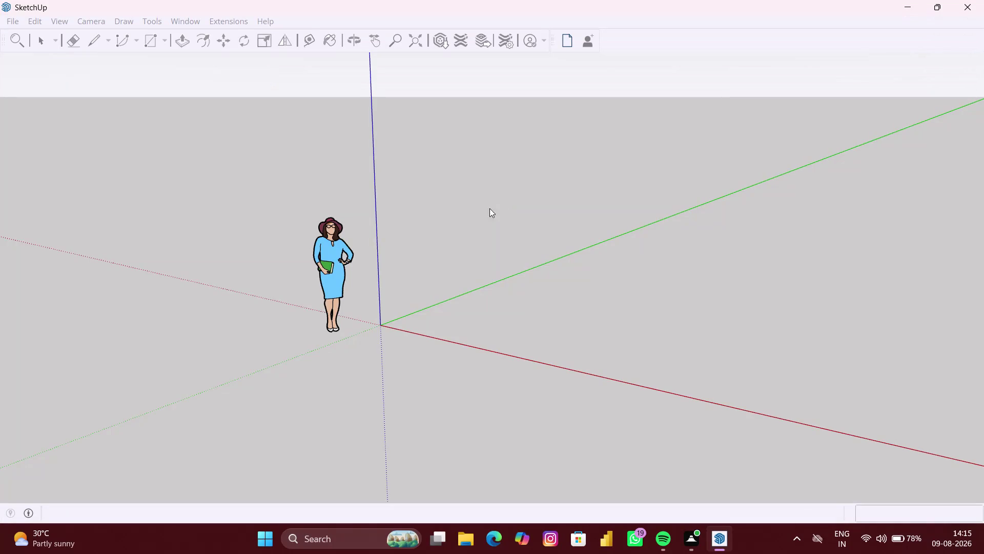
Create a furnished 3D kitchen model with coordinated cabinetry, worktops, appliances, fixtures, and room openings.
Delete the default scale figure so only the axes remain, then orbit the empty scene.
click(314, 292)
click(336, 302)
click(341, 282)
scroll(down, 3)
scroll(down, 3)
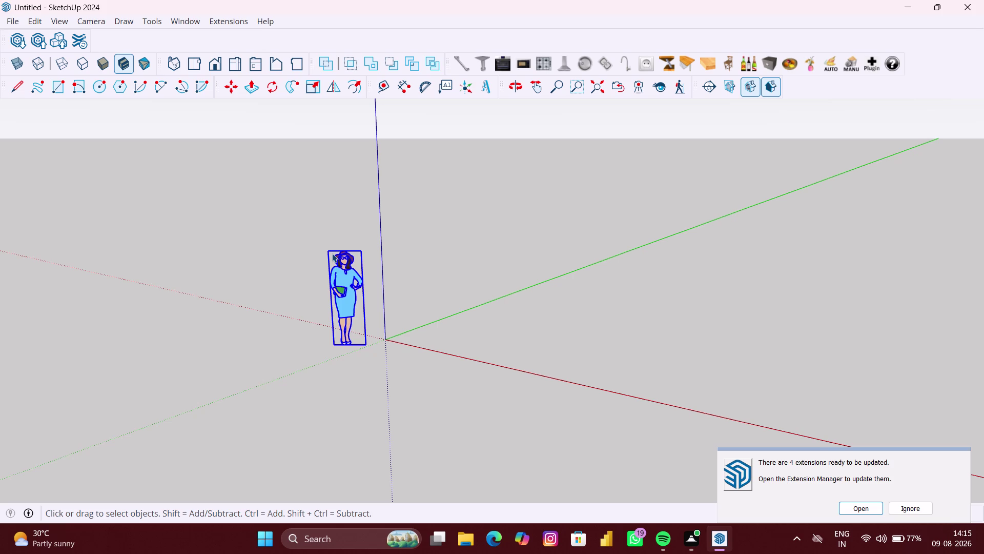
middle_drag(332, 253, 335, 253)
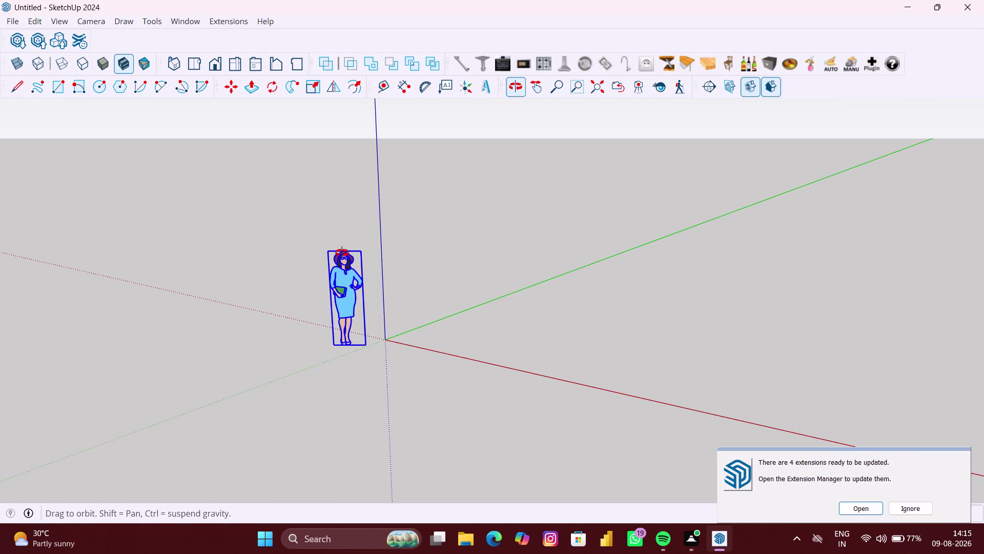
middle_drag(334, 253, 374, 251)
key(Delete)
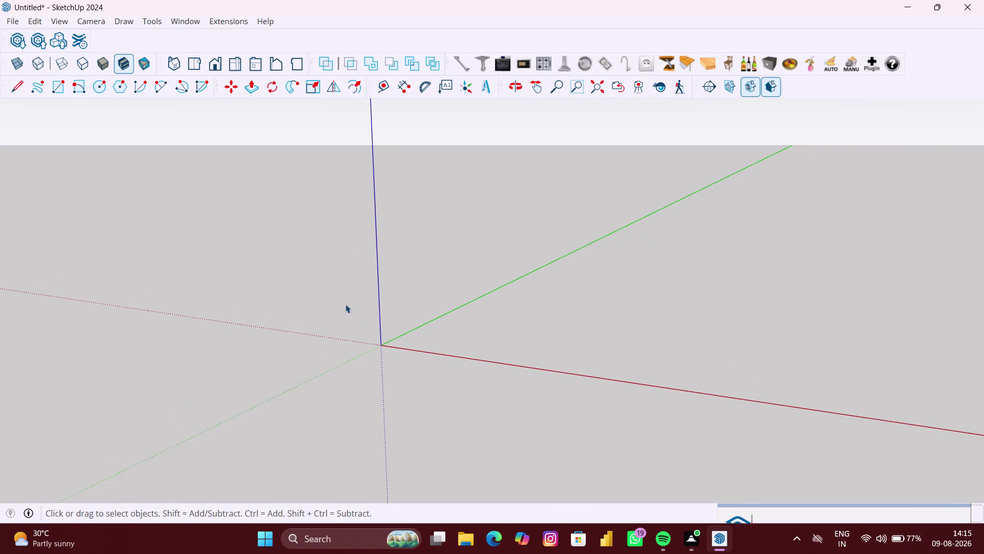
scroll(down, 3)
middle_drag(333, 310, 522, 334)
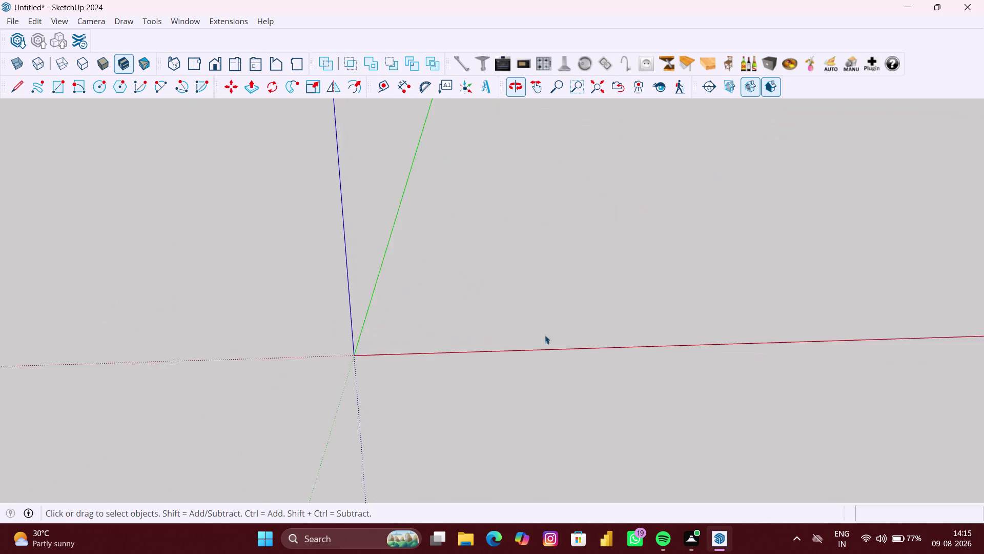
middle_drag(546, 332, 546, 313)
Import the kitchen AutoCAD drawing using the AutoCAD Files filter and dismiss Import Results.
click(14, 22)
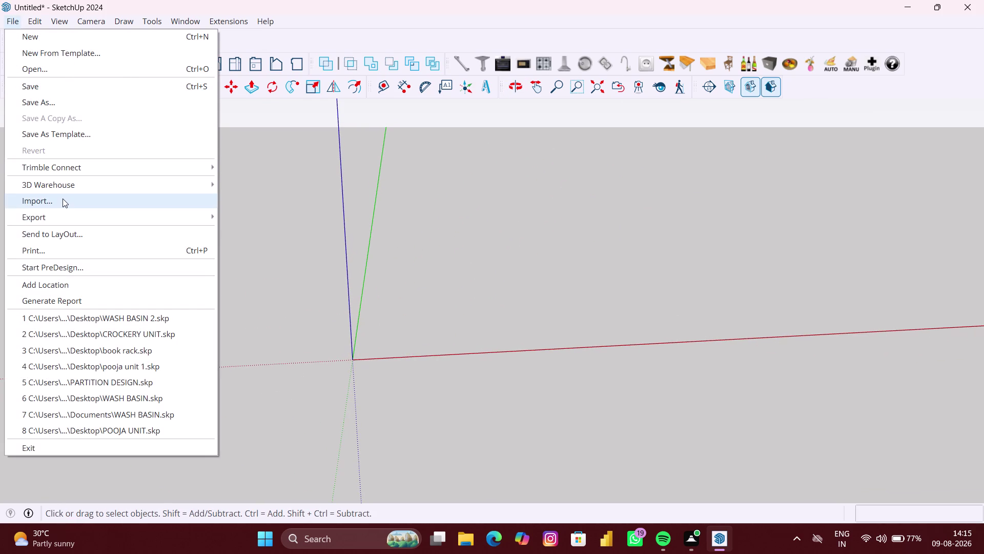
click(62, 199)
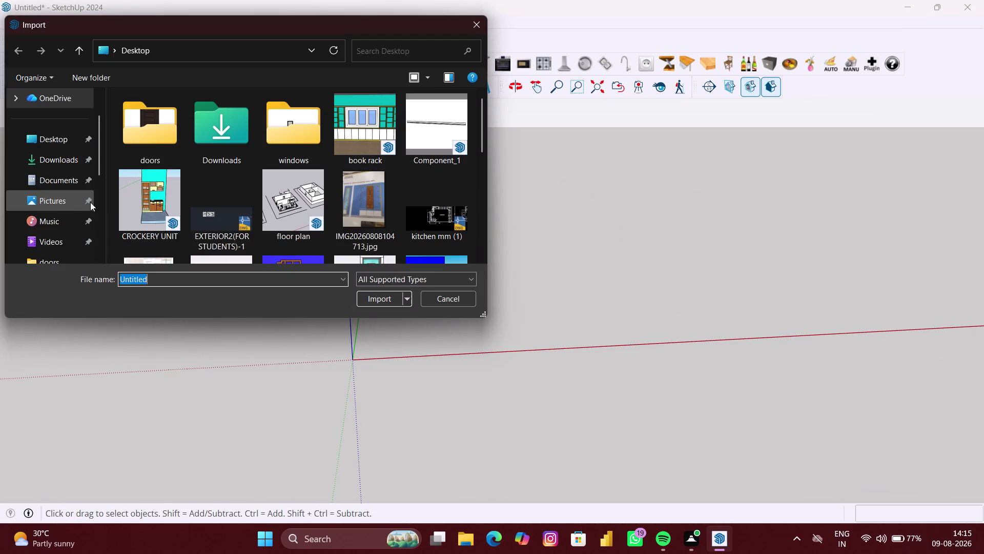
click(383, 279)
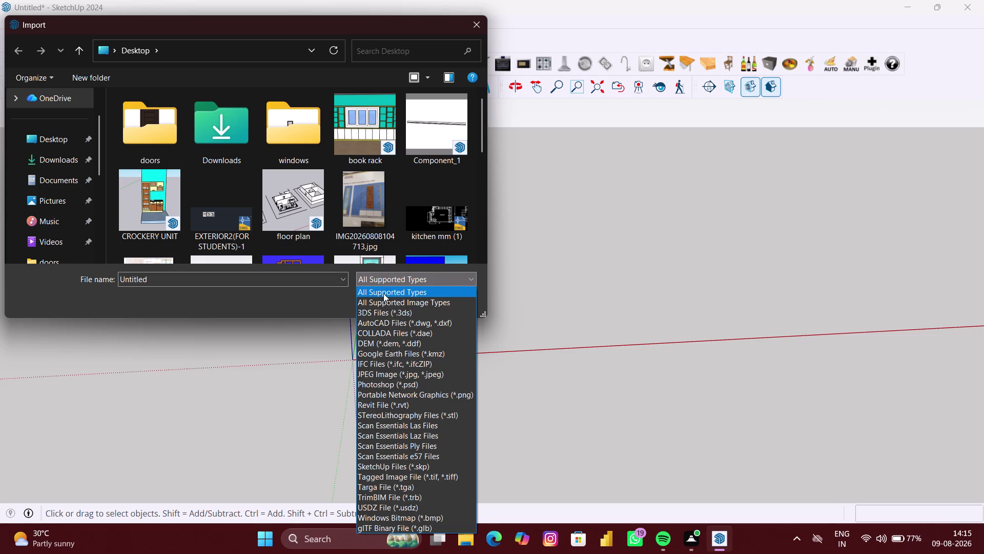
click(379, 320)
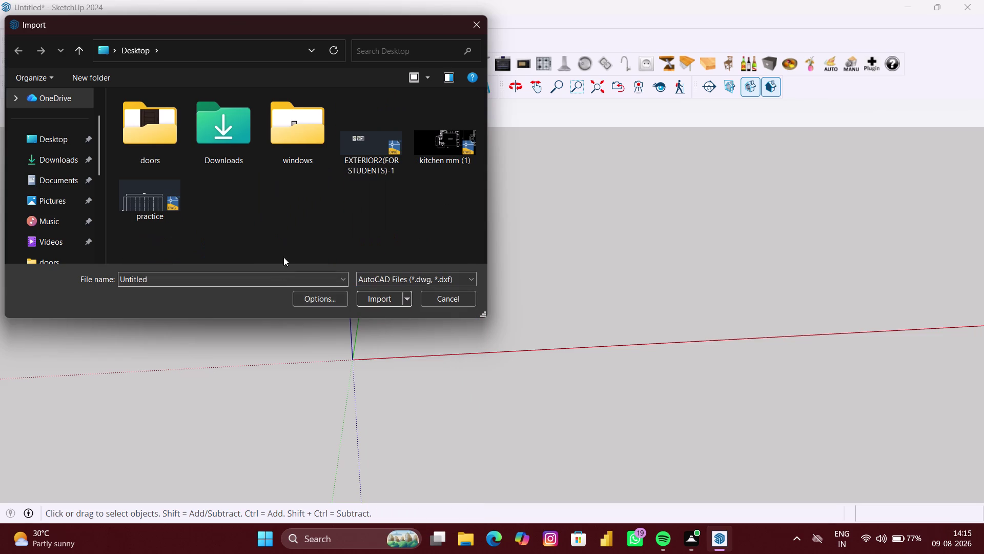
double_click(437, 150)
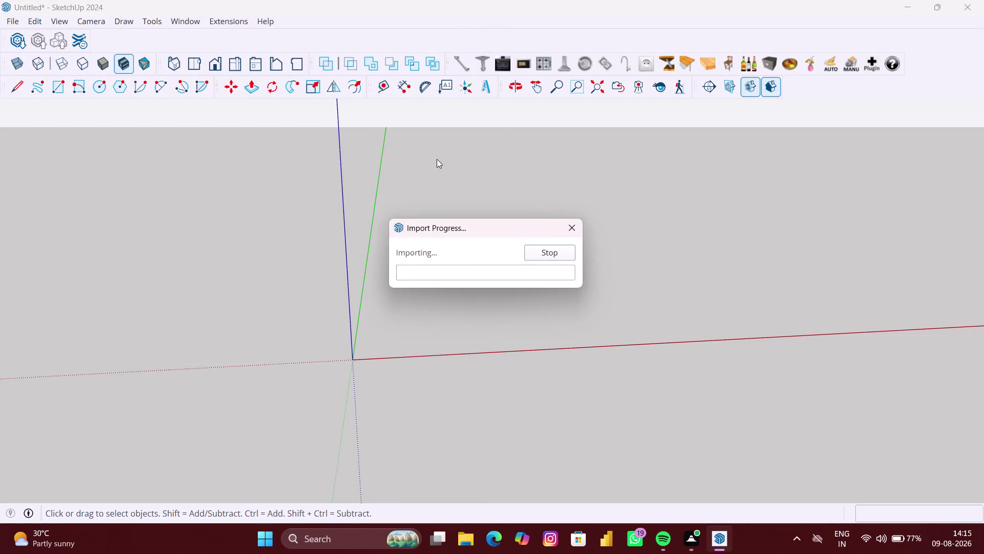
click(556, 355)
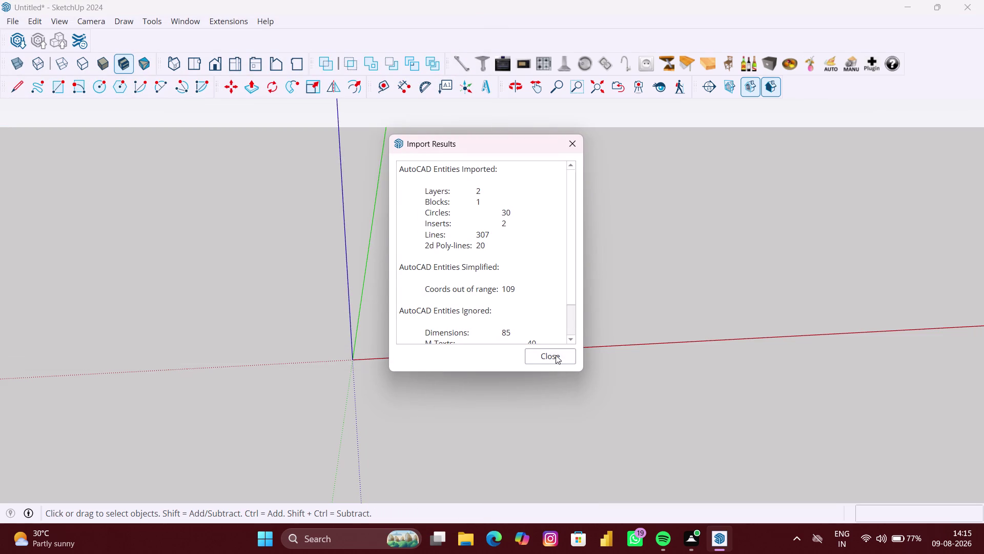
scroll(down, 3)
Zoom and pan around the imported drawing, clicking on its linework.
middle_drag(508, 332, 477, 428)
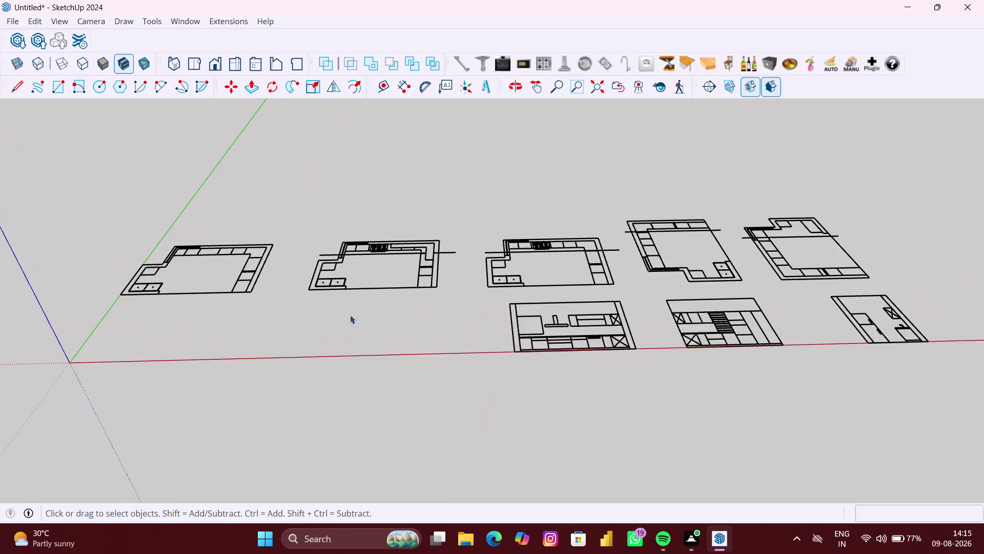
scroll(up, 3)
scroll(up, 3)
middle_drag(285, 287, 278, 362)
scroll(up, 3)
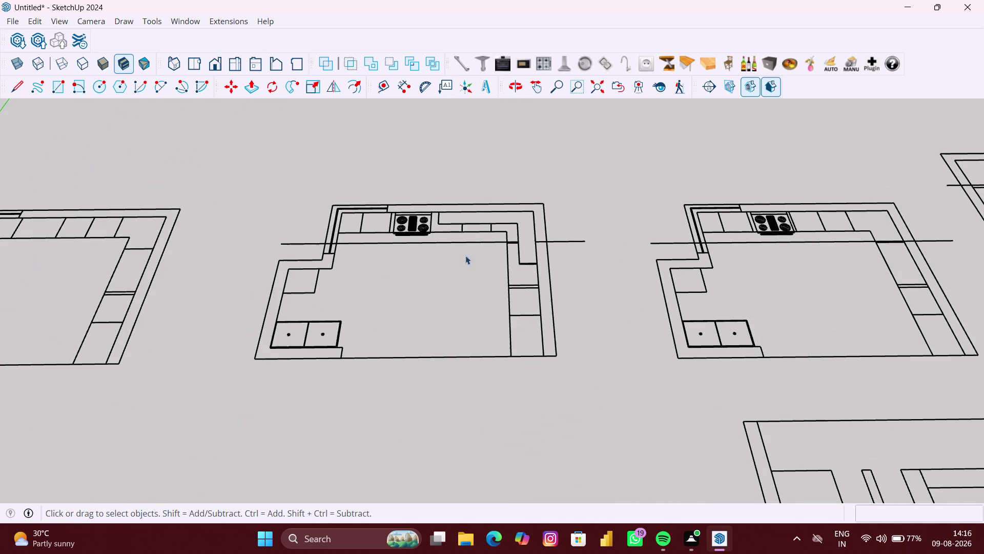
click(515, 233)
click(540, 253)
scroll(up, 3)
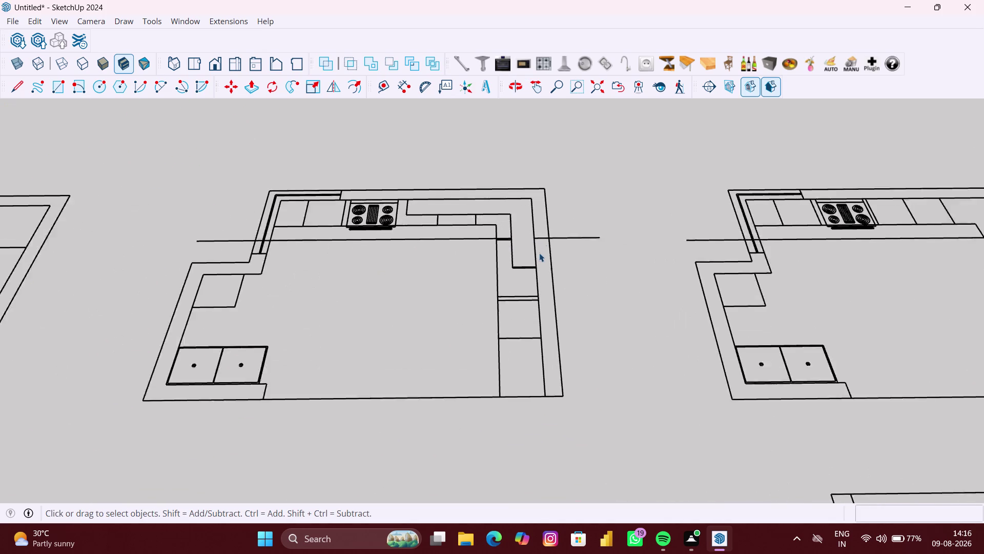
click(548, 240)
click(547, 233)
click(547, 233)
scroll(down, 3)
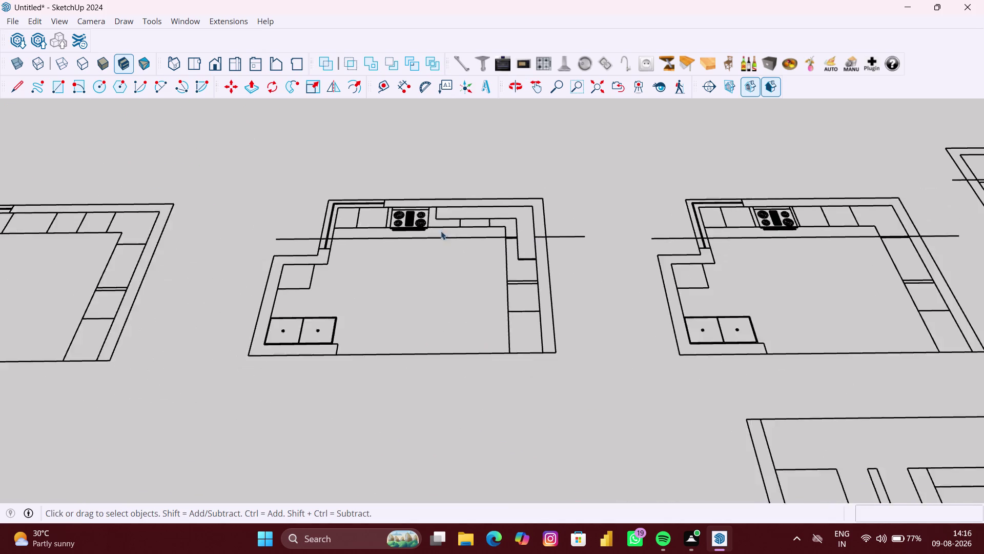
scroll(down, 3)
double_click(261, 267)
double_click(256, 267)
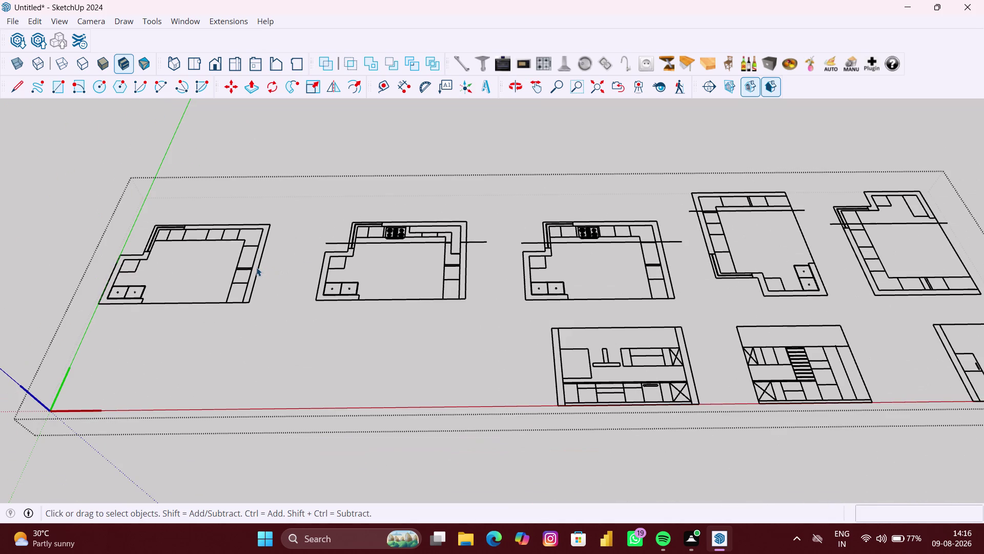
scroll(up, 3)
click(256, 267)
scroll(down, 3)
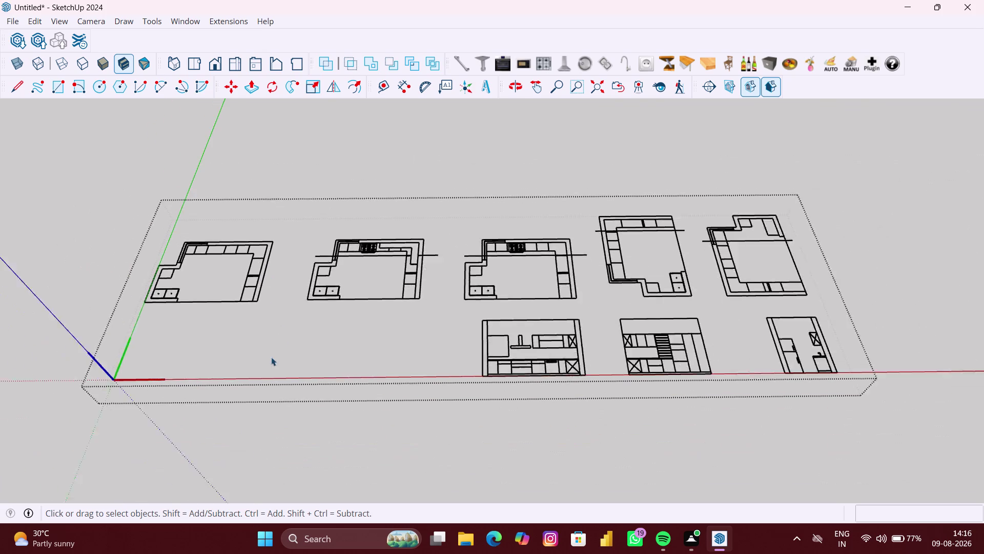
Select the whole imported drawing, explode it into loose lines, and clear the selection.
click(216, 409)
click(264, 292)
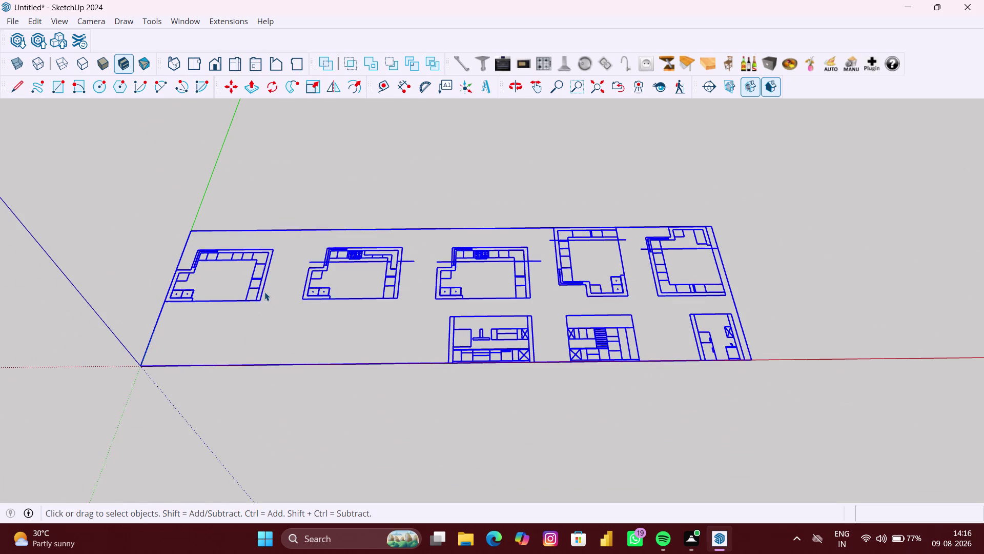
right_click(262, 292)
click(323, 105)
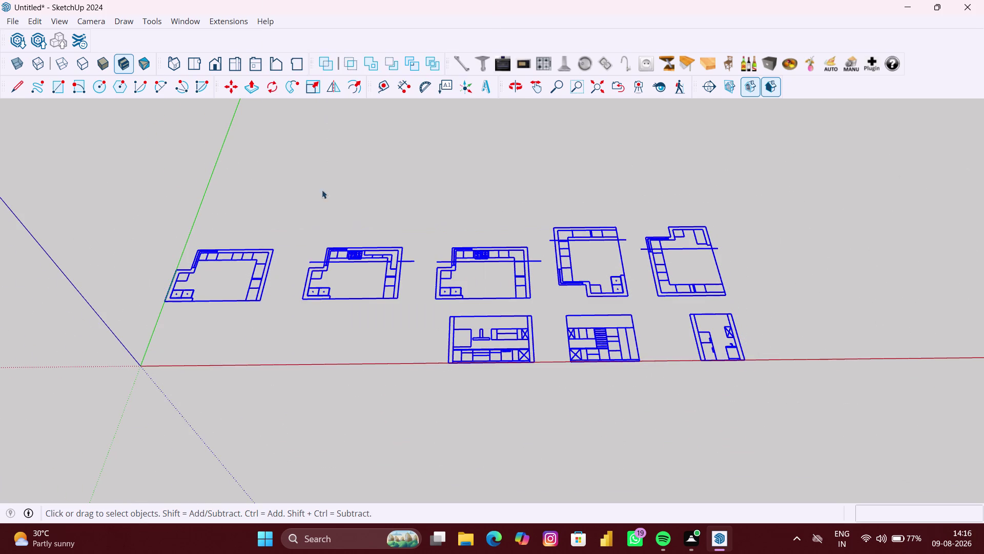
scroll(up, 3)
click(298, 323)
Orbit and zoom to inspect the exploded kitchen plans and elevations.
scroll(up, 3)
middle_drag(422, 324, 418, 363)
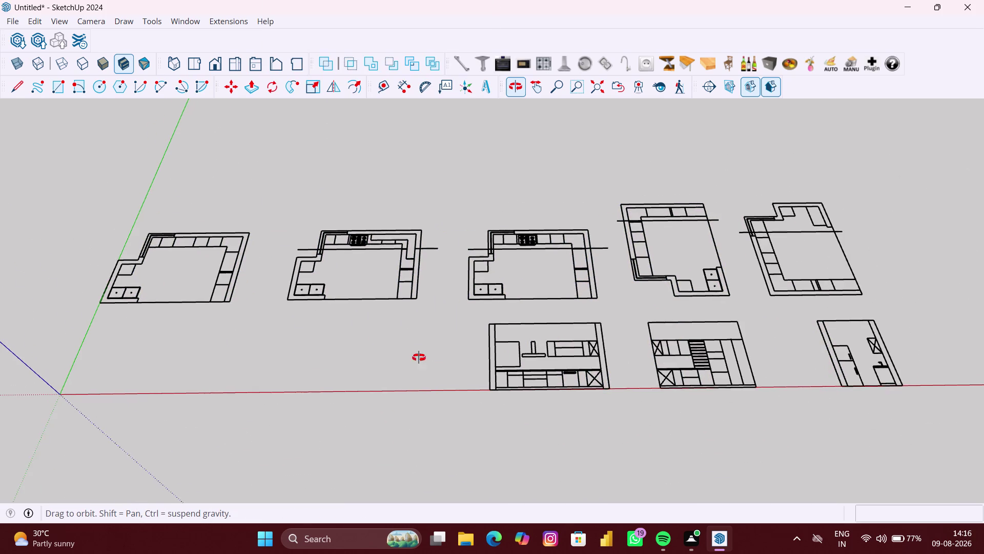
middle_drag(419, 363, 416, 392)
scroll(down, 3)
scroll(down, 3)
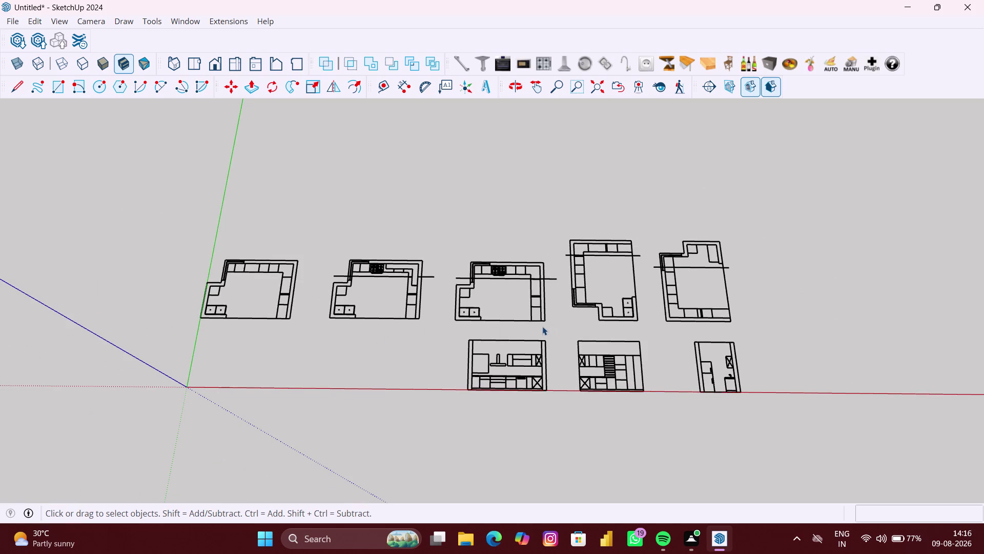
scroll(up, 3)
middle_drag(538, 326, 526, 361)
scroll(up, 3)
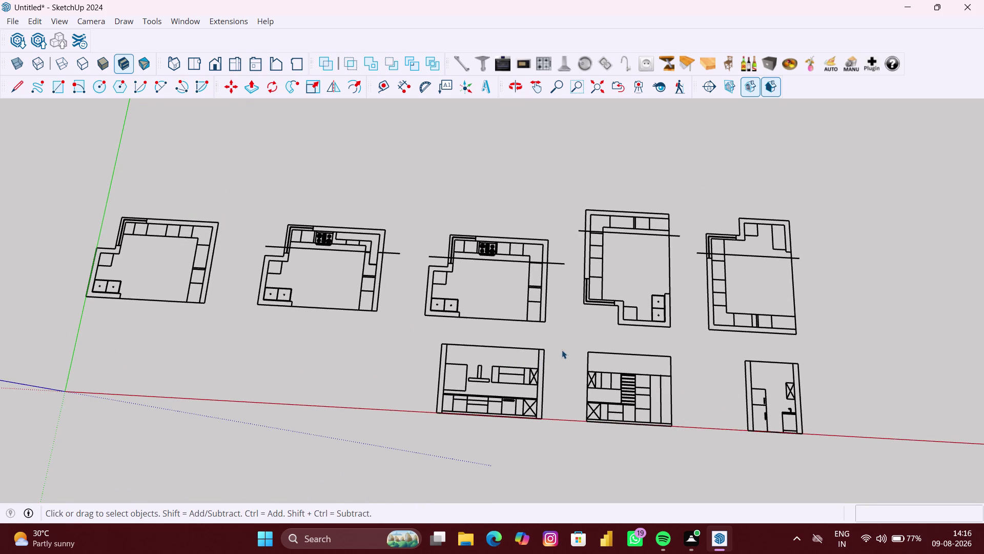
scroll(up, 3)
scroll(down, 3)
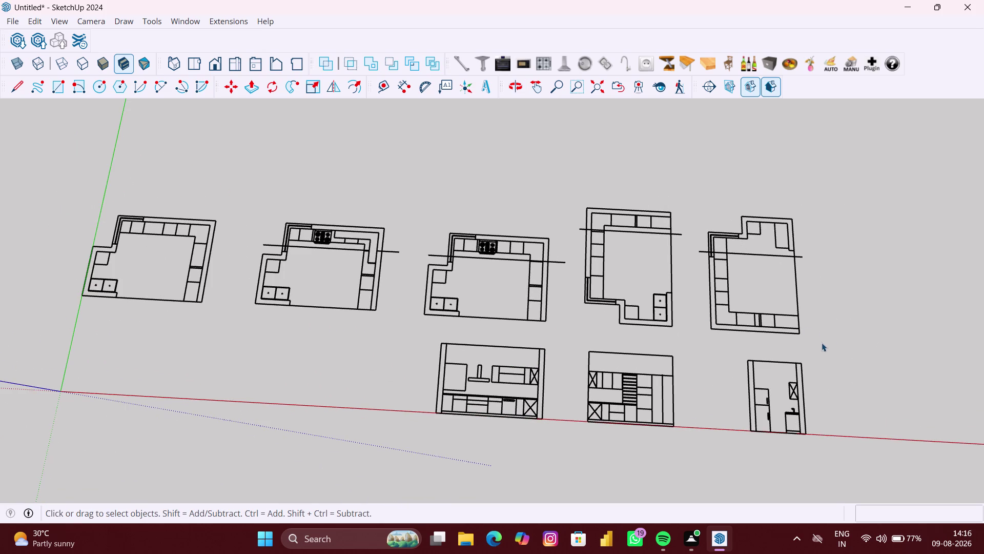
Window-select and delete the two right-hand kitchen plans.
drag(811, 347, 546, 289)
drag(546, 289, 575, 170)
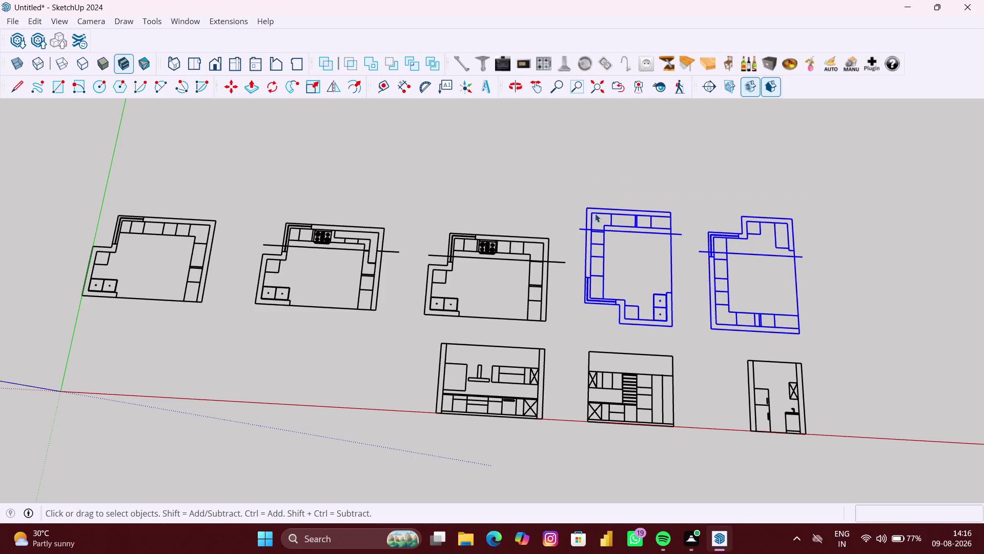
key(Delete)
scroll(up, 3)
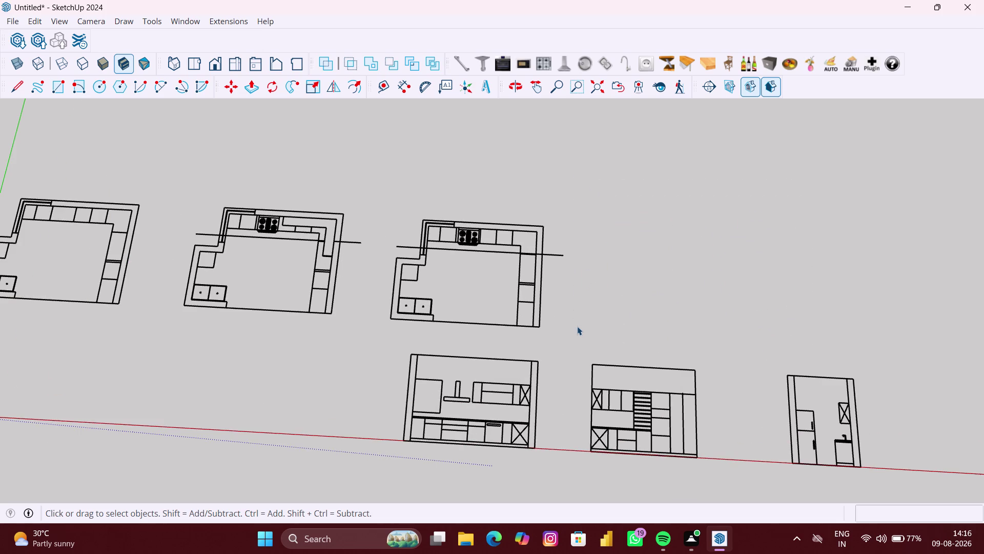
Window-select and delete the two middle kitchen plans.
drag(577, 332, 372, 286)
drag(371, 286, 186, 179)
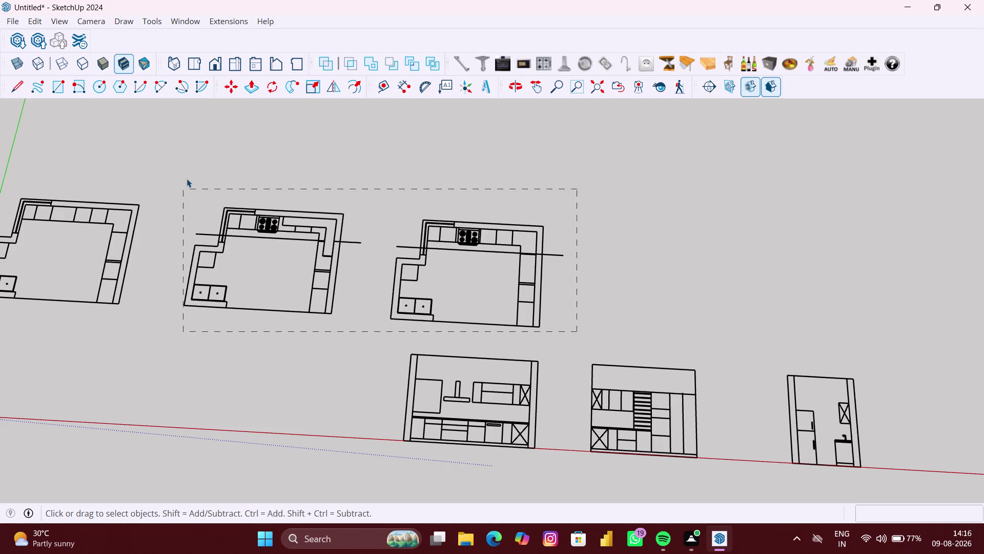
drag(186, 179, 186, 178)
key(Delete)
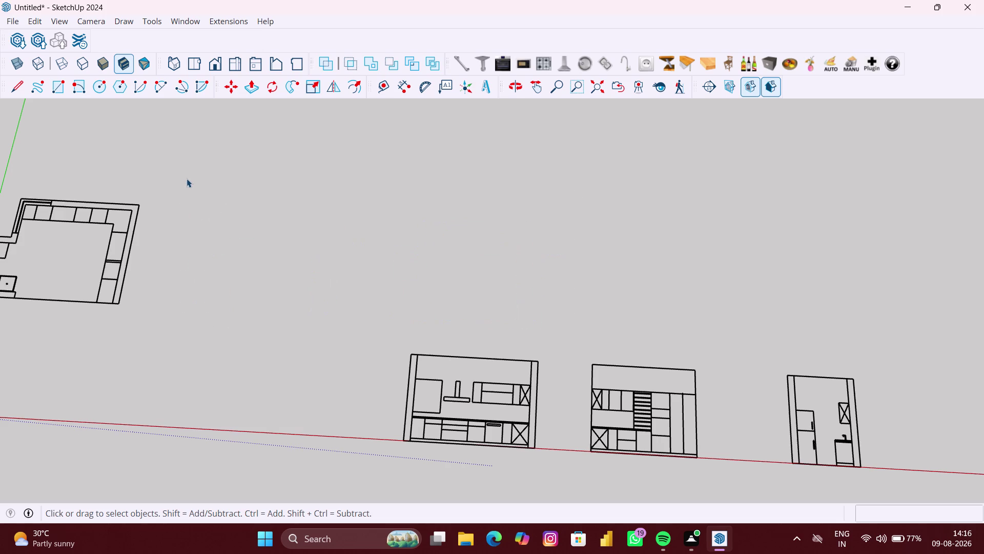
Zoom and orbit to frame the remaining first kitchen plan.
scroll(down, 3)
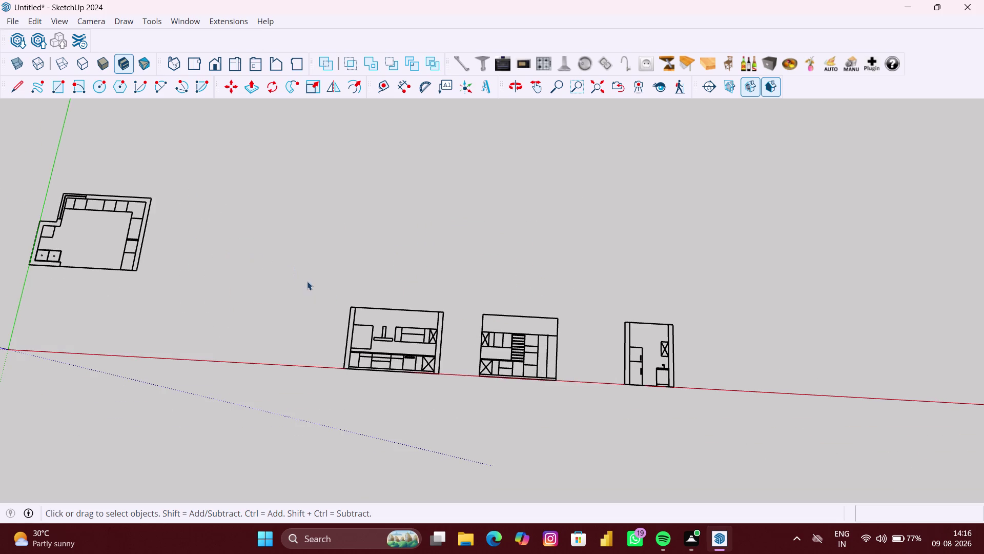
middle_drag(357, 320, 667, 346)
scroll(up, 3)
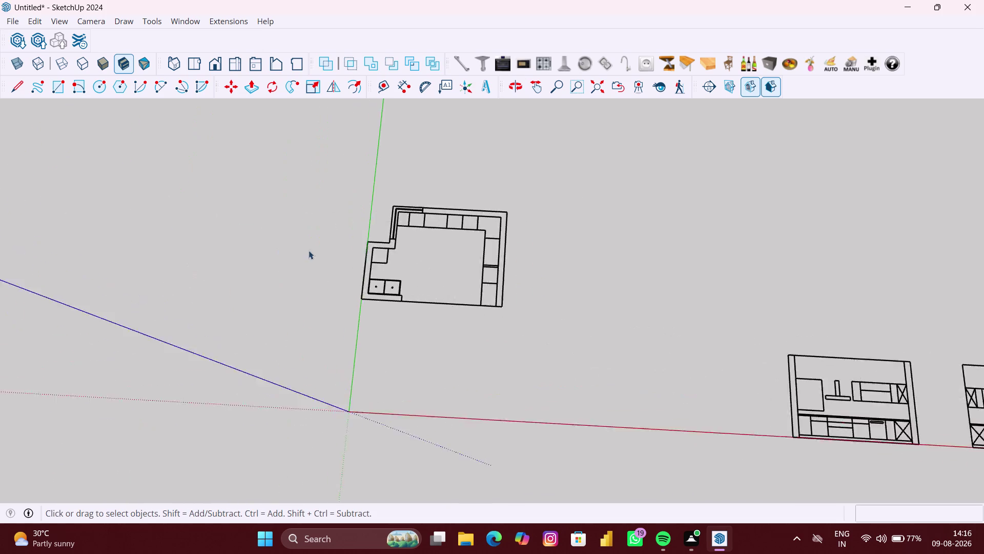
scroll(up, 3)
scroll(up, 3)
middle_drag(479, 288, 454, 306)
scroll(up, 3)
middle_drag(619, 351, 707, 312)
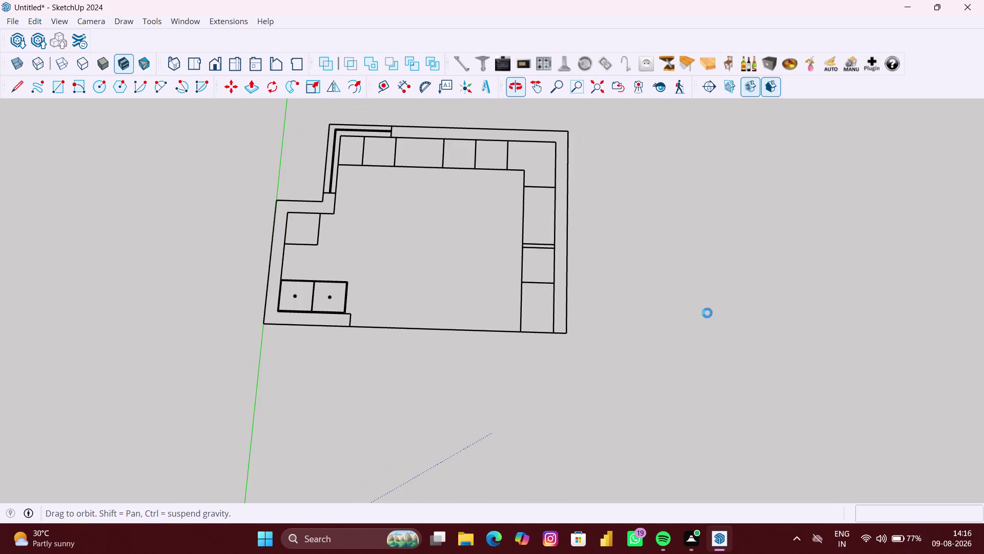
Switch back to Select, briefly trying Rectangle, and pick the kitchen layout lines.
scroll(up, 3)
key(space)
click(635, 358)
scroll(down, 3)
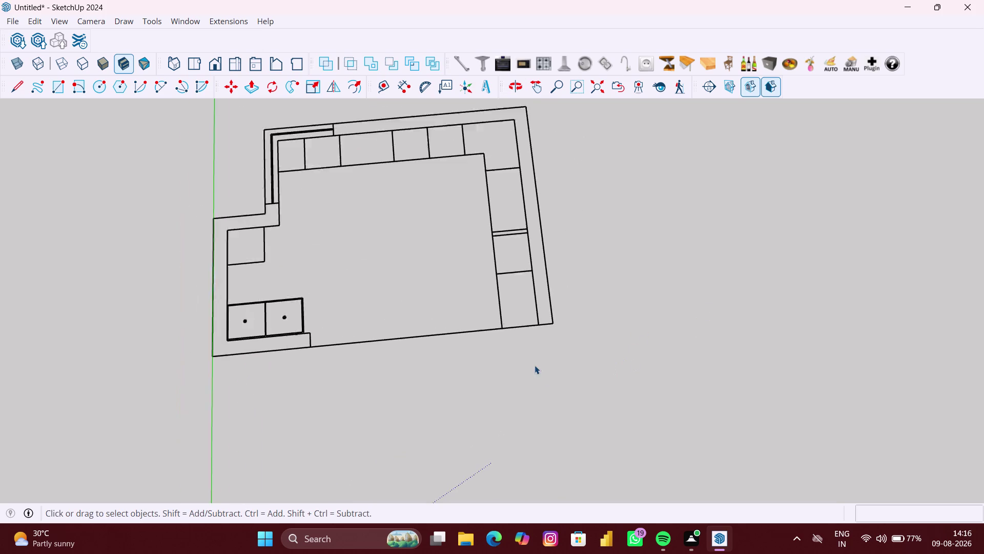
key(r)
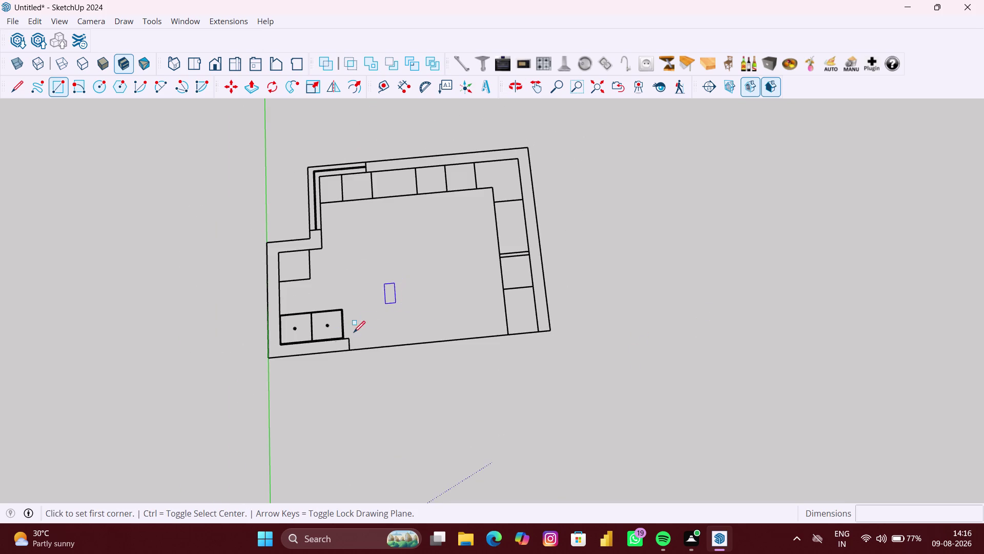
middle_drag(483, 341, 462, 289)
scroll(up, 3)
scroll(up, 3)
middle_click(297, 342)
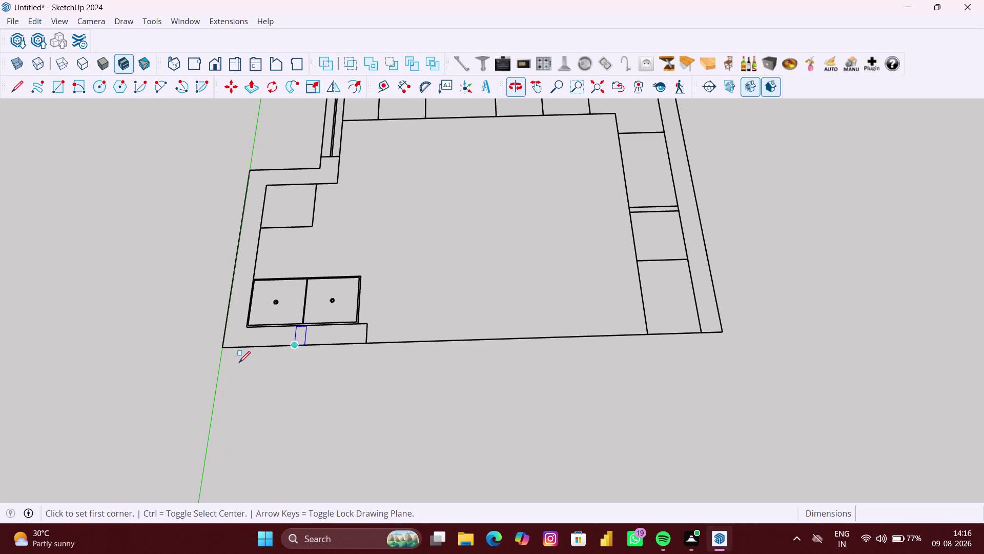
key(space)
Turn the selected layout lines into a group with Make Group.
right_click(222, 359)
click(138, 412)
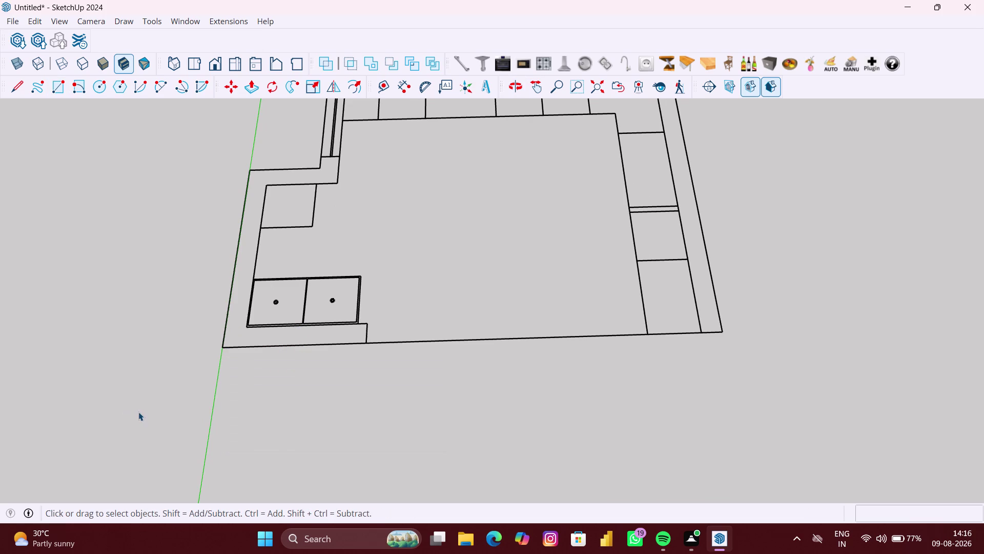
right_click(152, 401)
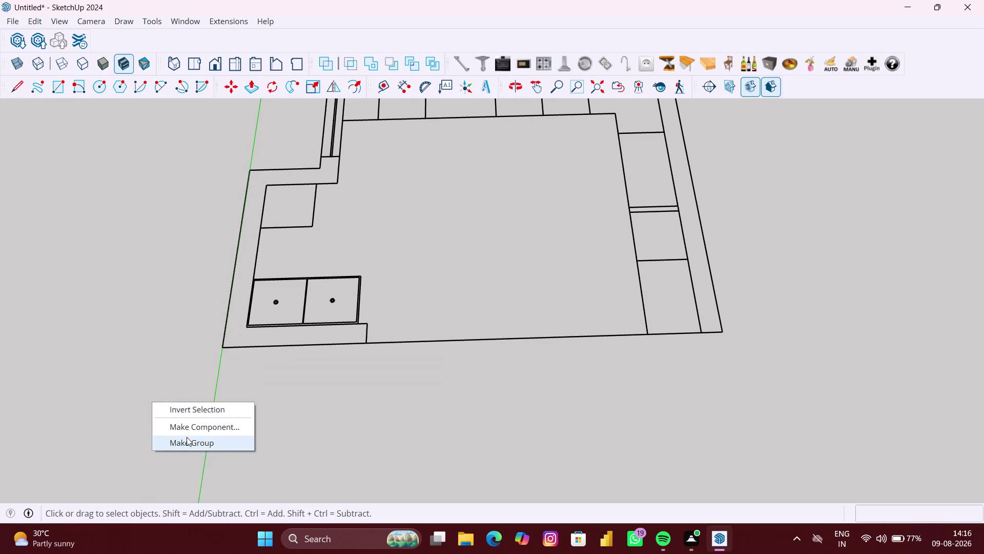
click(187, 436)
middle_drag(569, 332, 556, 338)
scroll(down, 3)
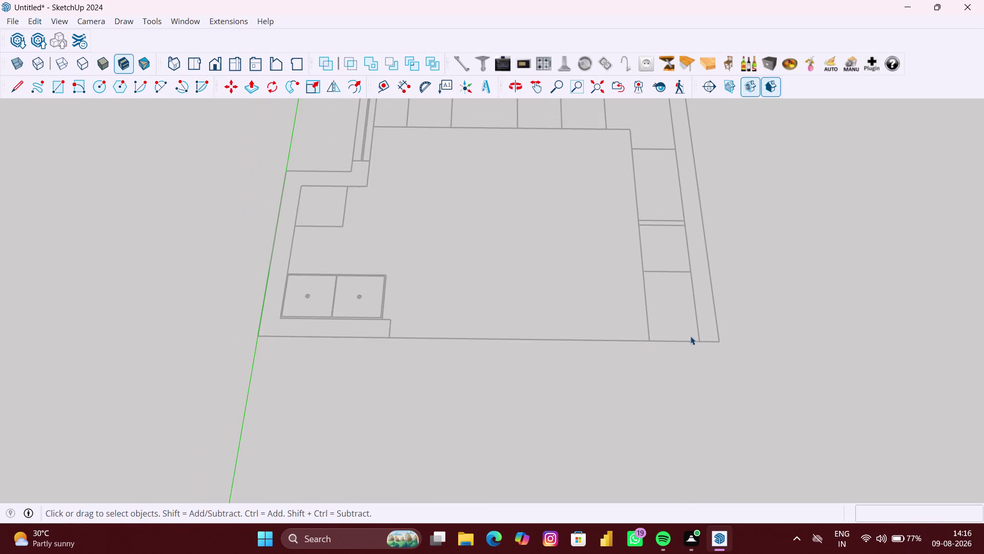
scroll(down, 3)
Draw thin rectangle strips along the right wall and the top wall.
key(r)
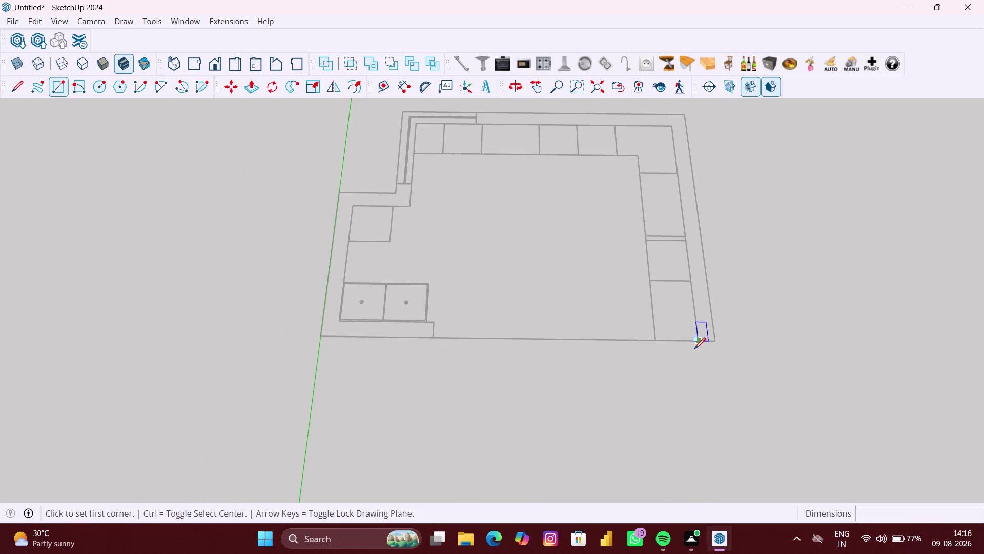
click(696, 343)
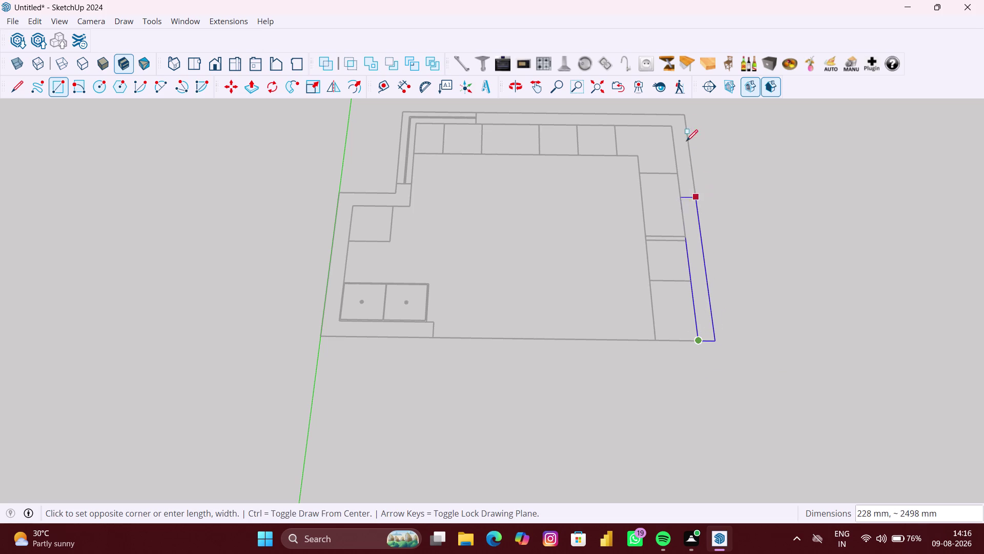
click(681, 117)
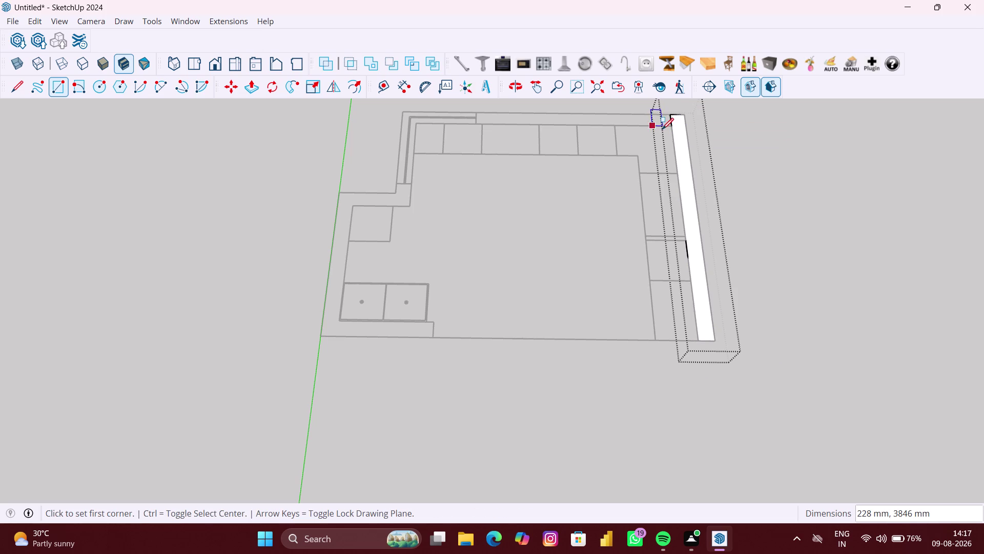
middle_drag(695, 146, 692, 369)
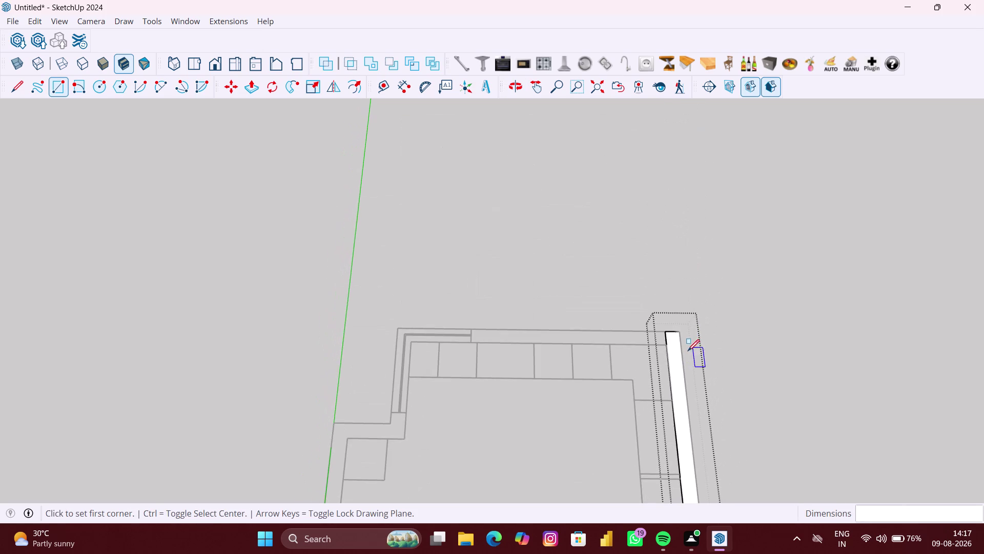
scroll(up, 3)
click(661, 344)
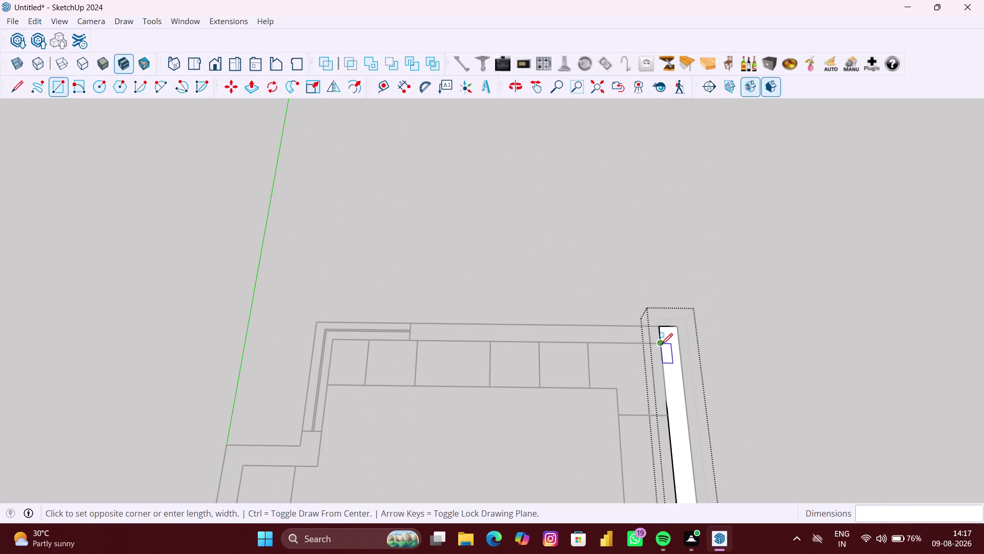
click(412, 324)
scroll(down, 3)
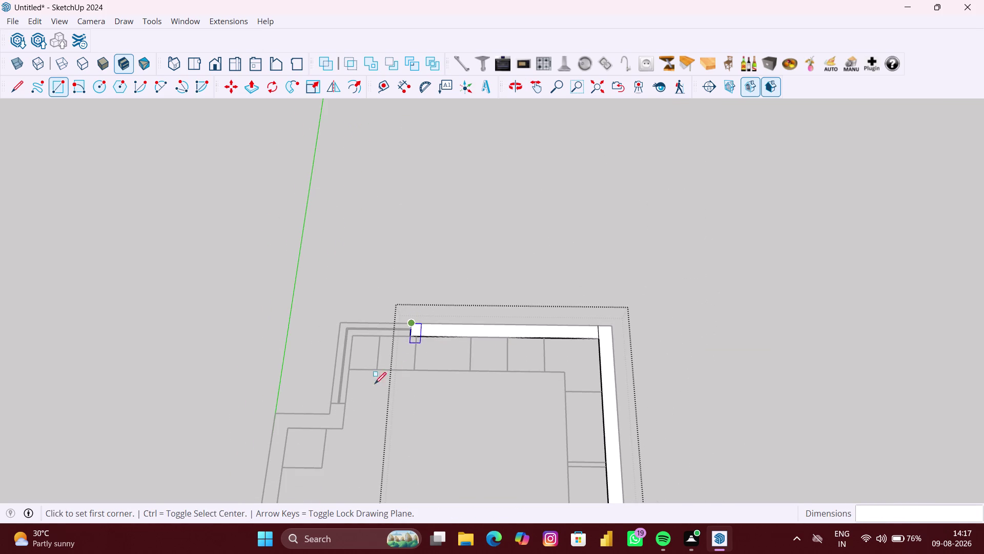
Draw the short vertical and horizontal strips at the stepped wall section.
click(331, 401)
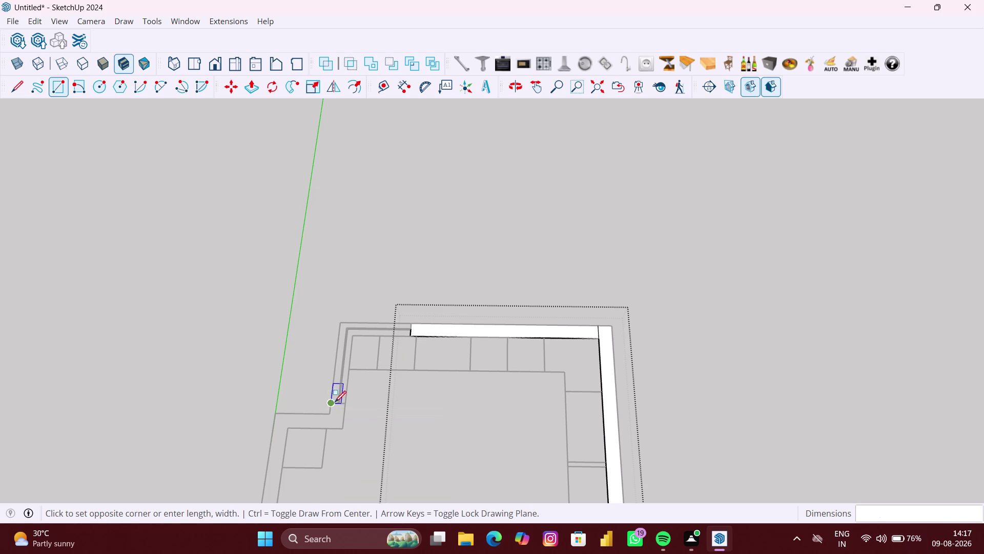
click(344, 428)
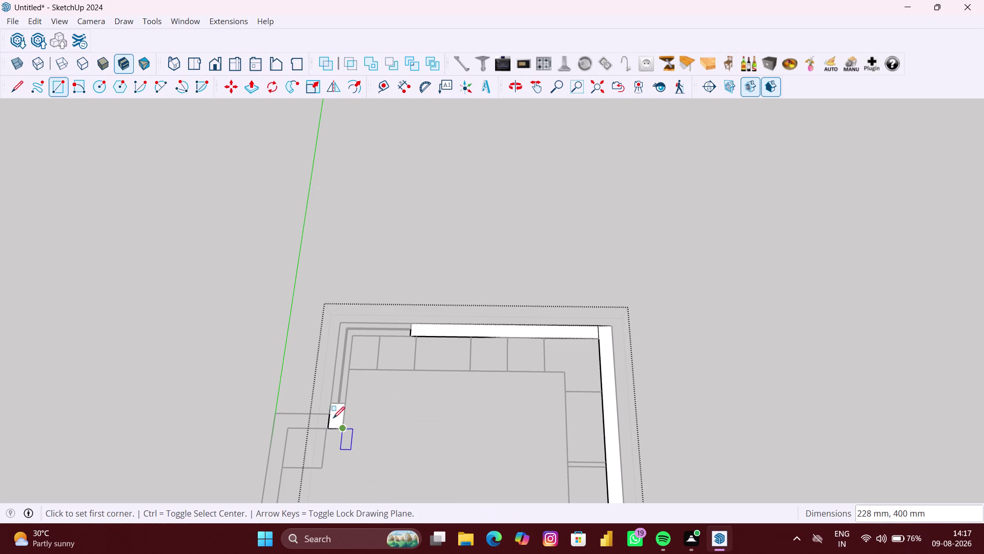
click(328, 413)
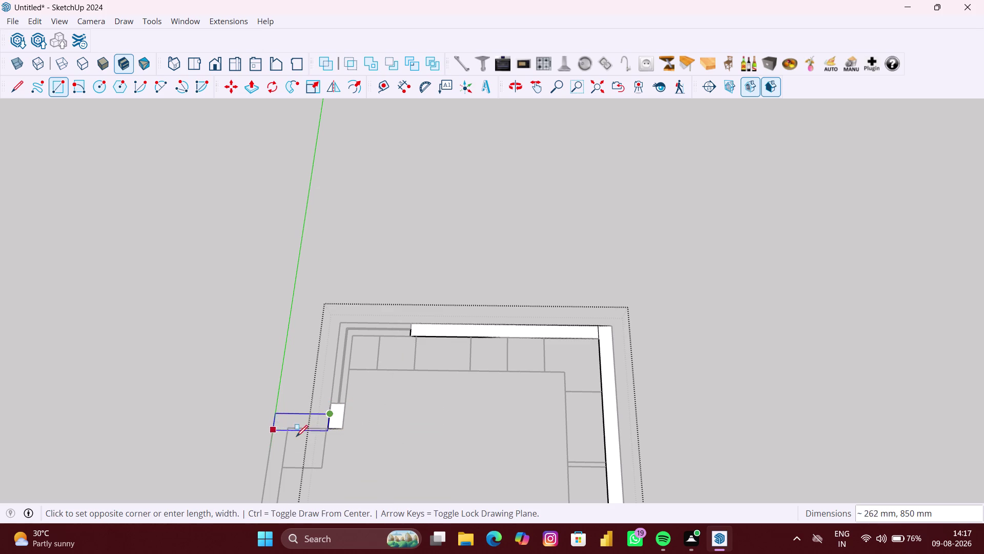
click(291, 430)
scroll(down, 3)
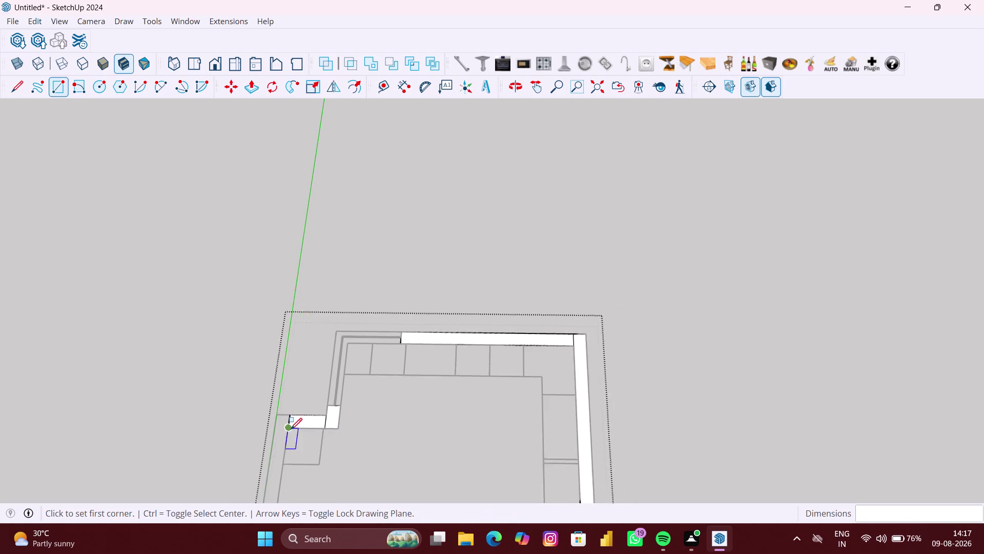
scroll(down, 3)
middle_drag(290, 429, 383, 278)
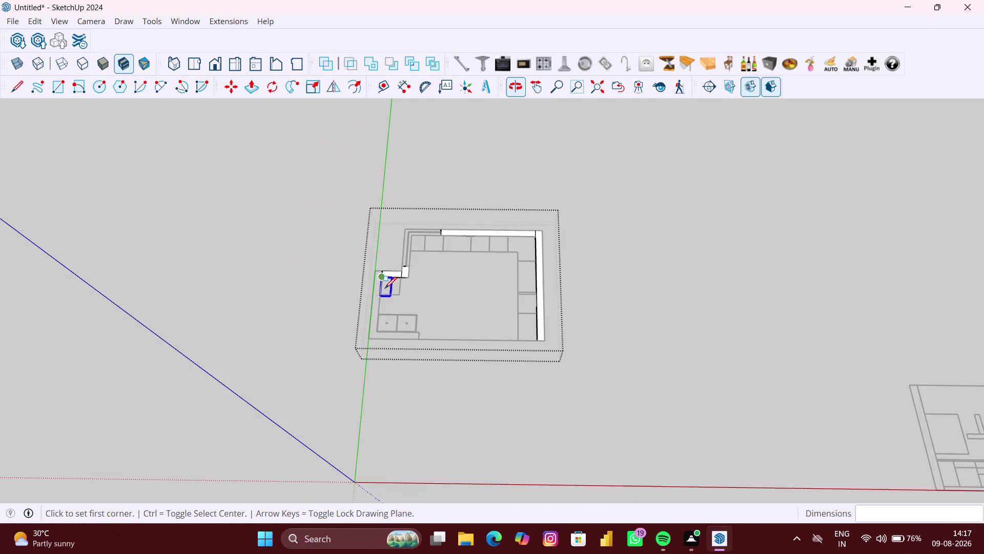
scroll(up, 3)
scroll(up, 3)
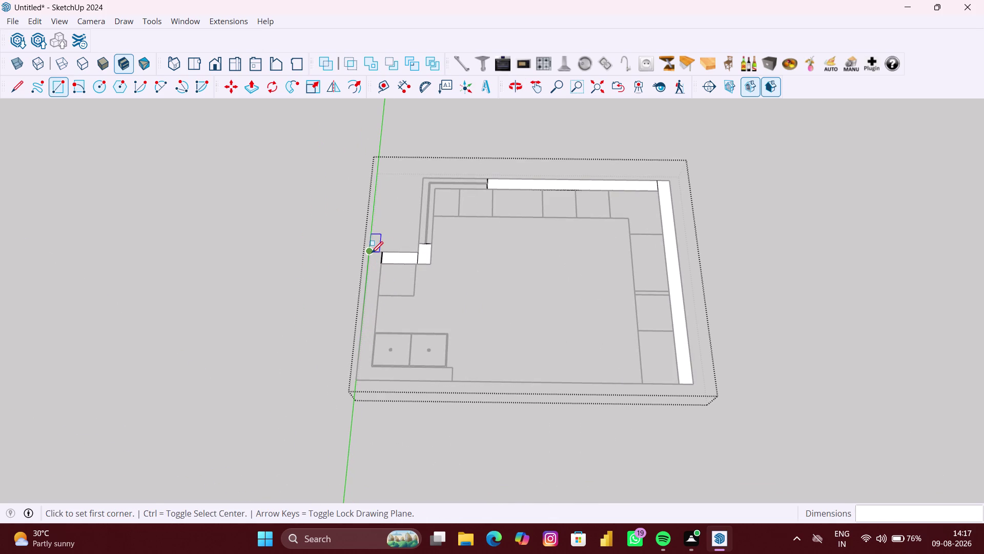
Draw the left-wall and bottom-wall strips, then return to Select.
click(372, 253)
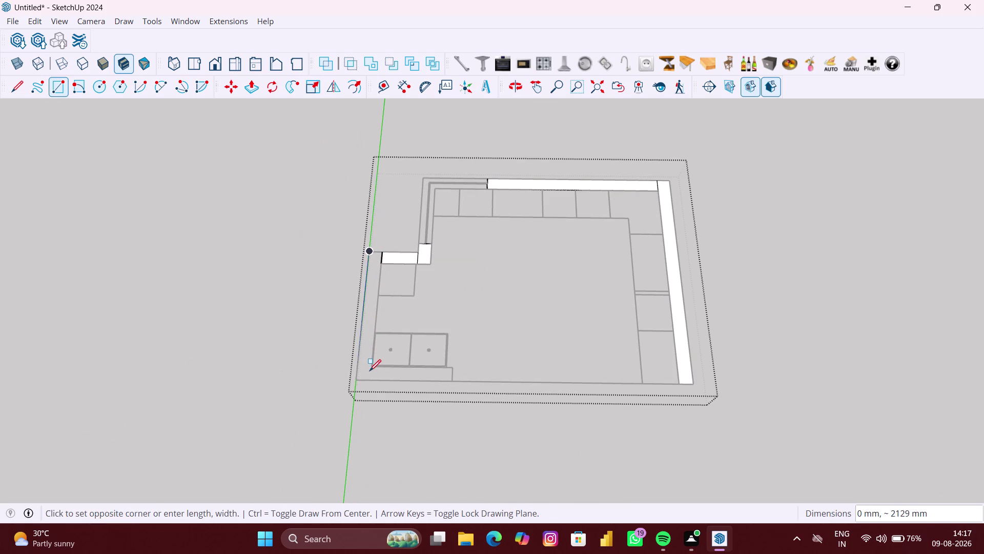
scroll(up, 3)
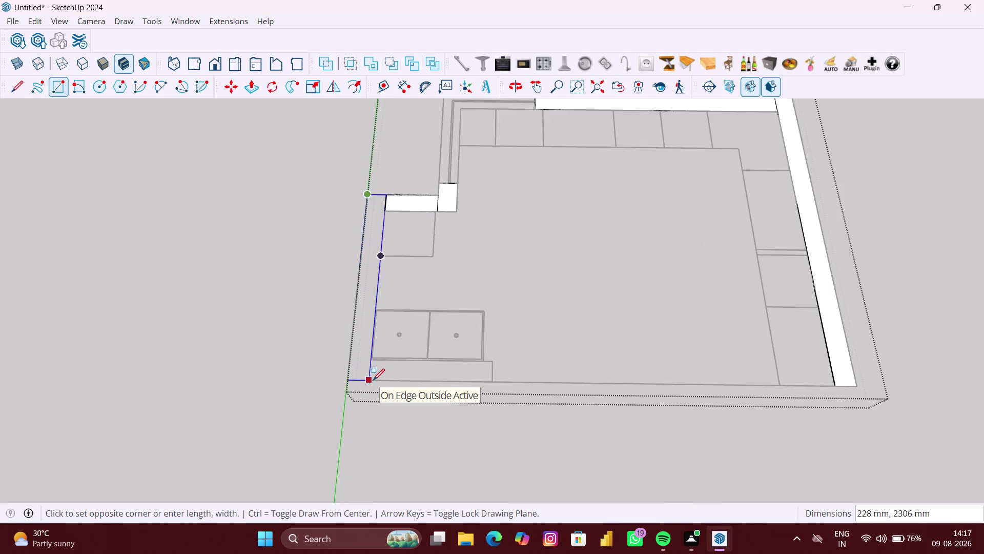
scroll(up, 3)
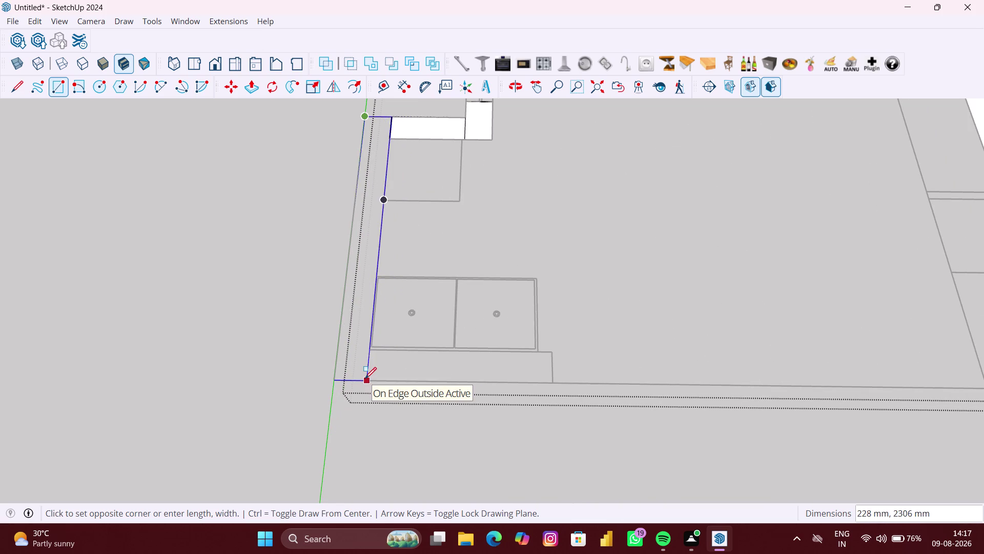
click(365, 378)
scroll(down, 3)
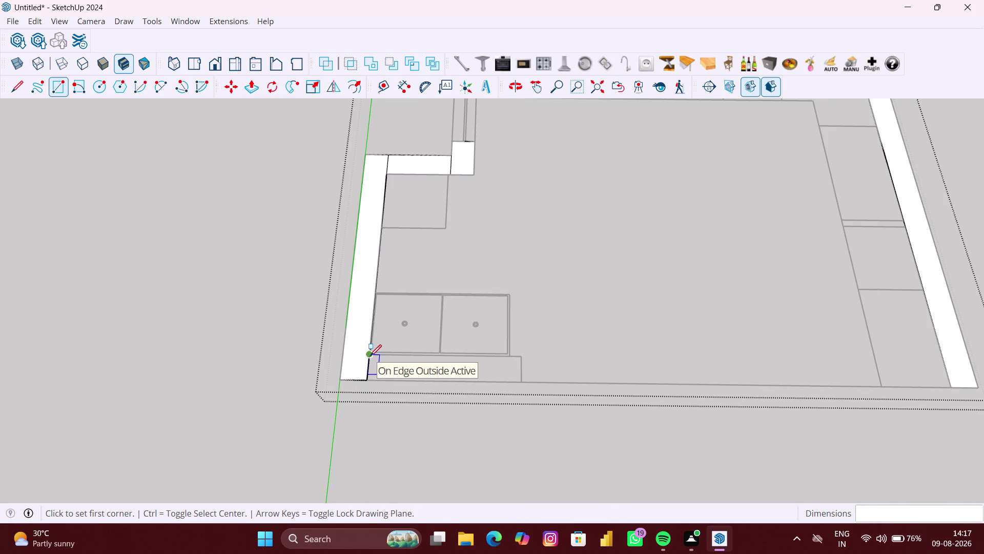
click(370, 356)
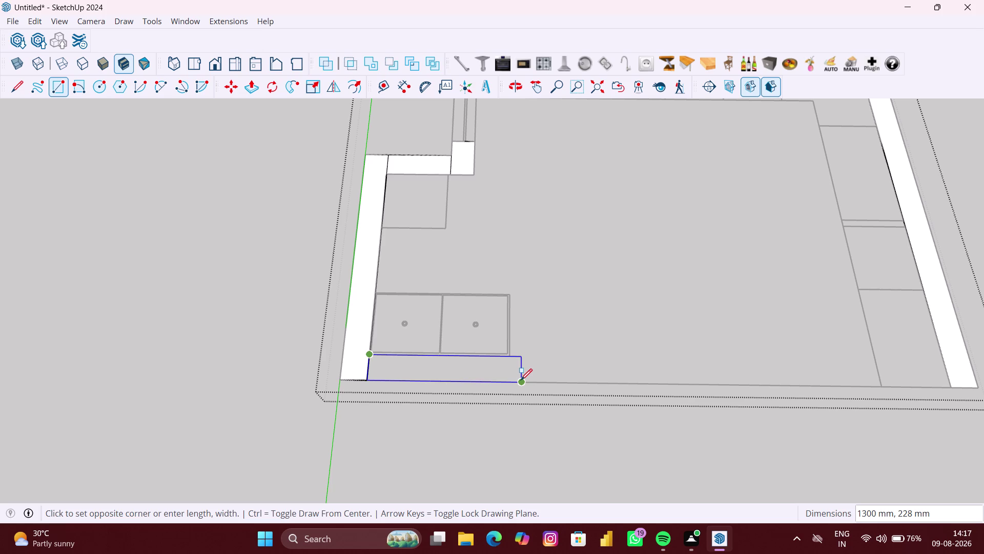
click(522, 380)
scroll(down, 3)
key(space)
scroll(down, 3)
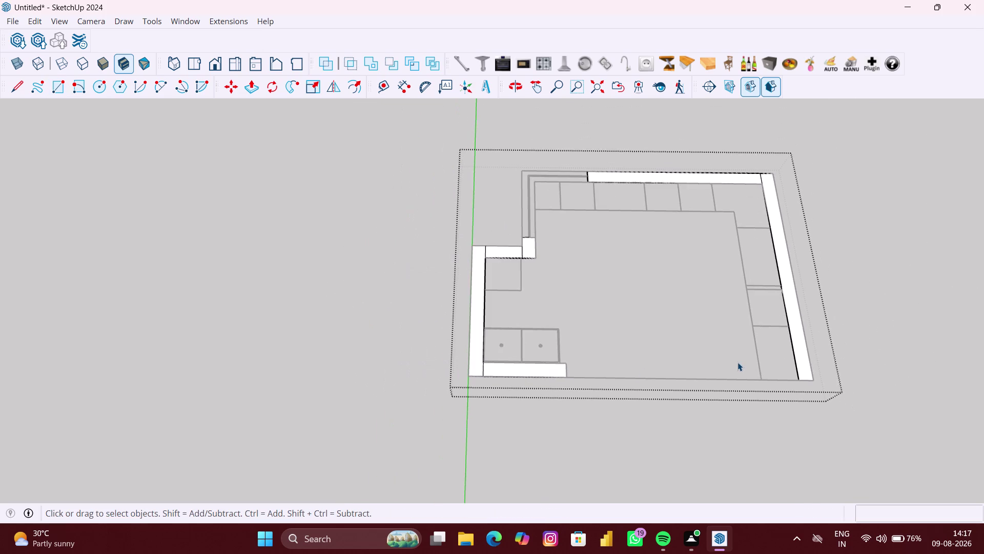
Enter the group and erase the seam where the left and bottom strips meet.
click(949, 338)
middle_drag(750, 331, 616, 334)
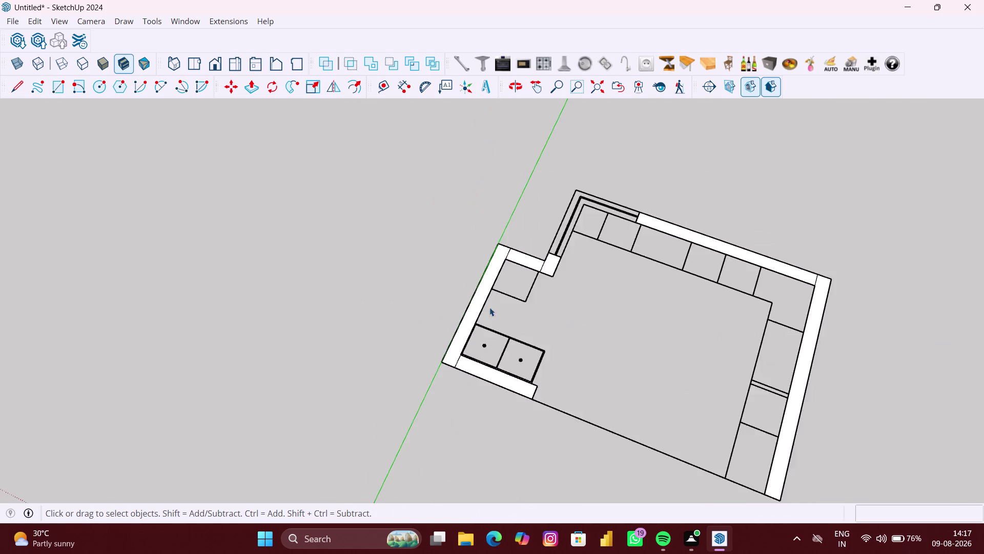
scroll(up, 3)
double_click(494, 296)
scroll(up, 3)
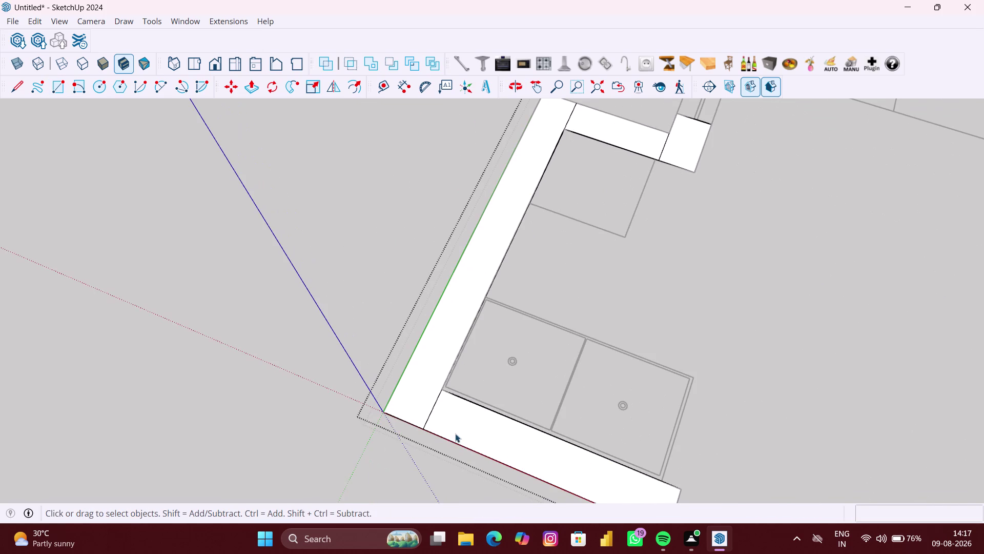
click(431, 421)
click(429, 415)
key(Delete)
scroll(down, 3)
scroll(up, 3)
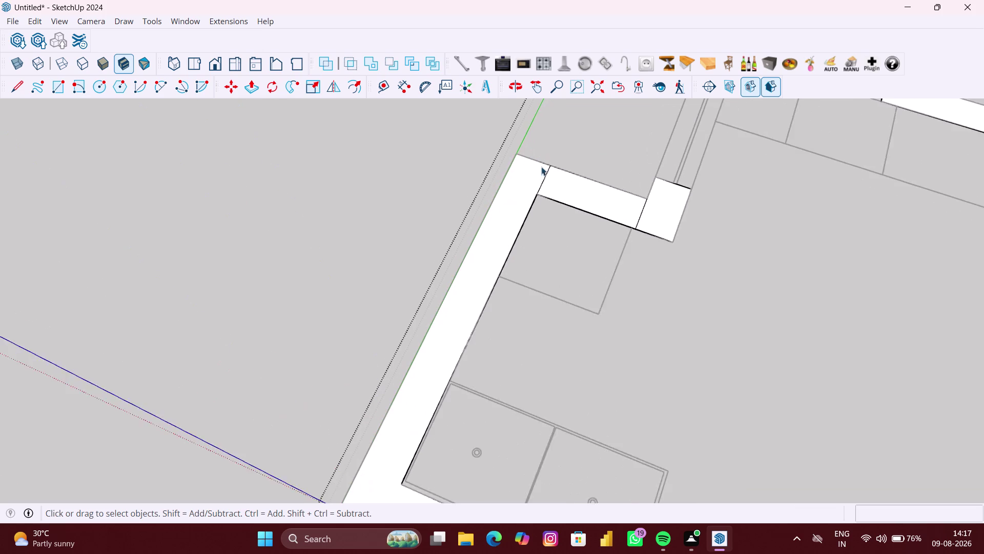
Erase the upper-left corner seam and the seam beside the small square piece.
click(543, 188)
key(Delete)
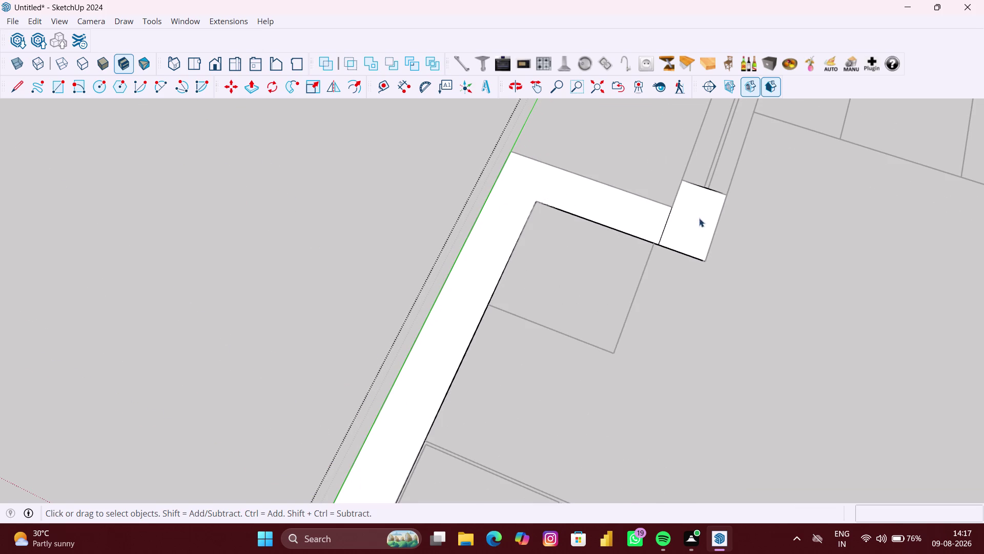
click(665, 225)
key(Delete)
scroll(down, 3)
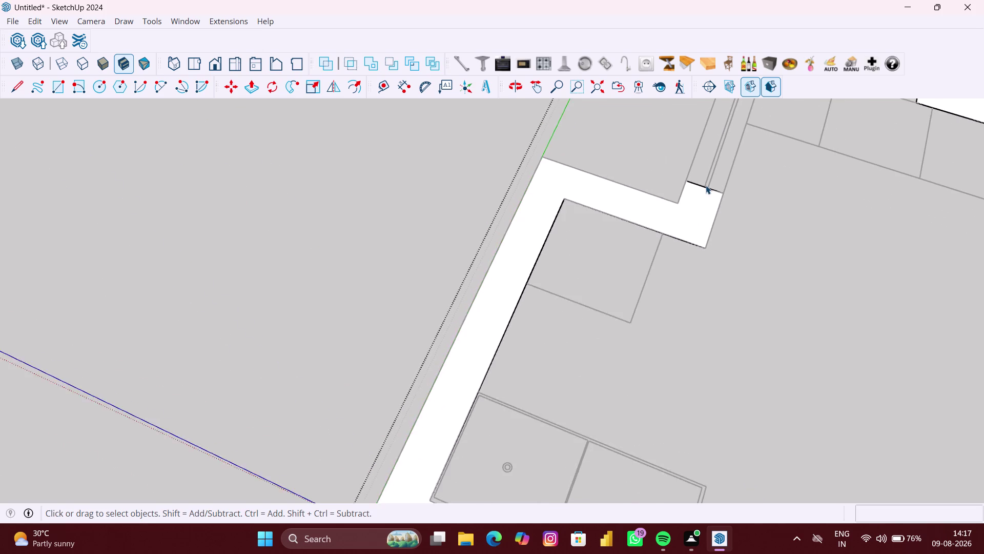
scroll(down, 3)
Erase the top-right corner seam and orbit to check the whole countertop outline.
middle_drag(749, 181, 704, 318)
scroll(up, 3)
scroll(down, 3)
middle_drag(855, 322, 562, 231)
scroll(up, 3)
click(780, 280)
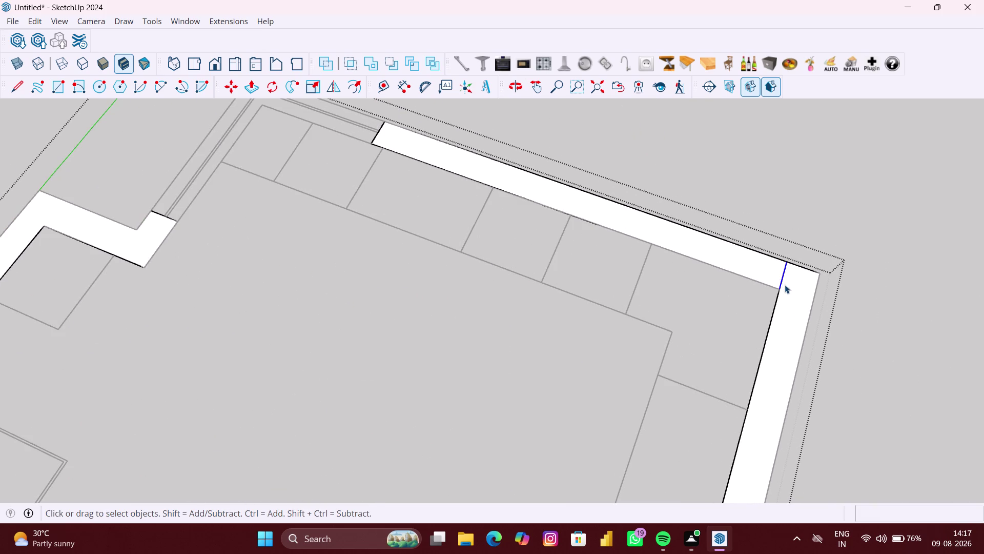
key(Delete)
scroll(down, 3)
middle_drag(813, 355, 793, 199)
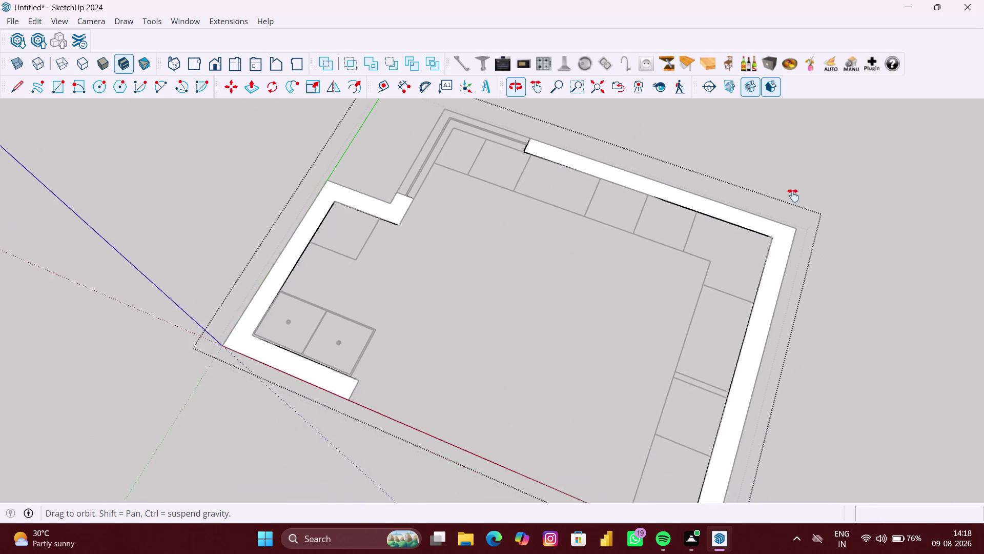
middle_drag(792, 199, 792, 188)
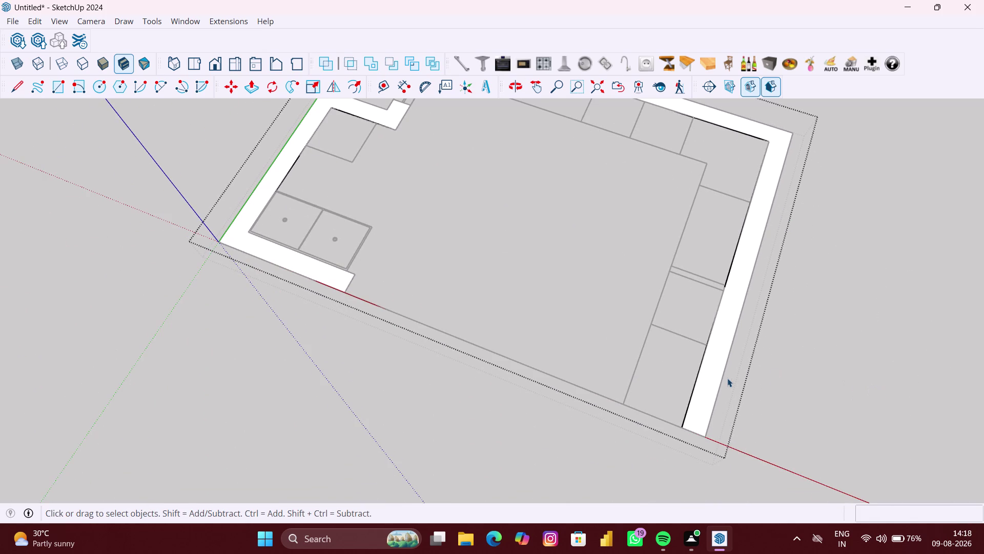
Push/Pull the right-wall strip up to 10 feet (3048 mm).
key(p)
click(712, 377)
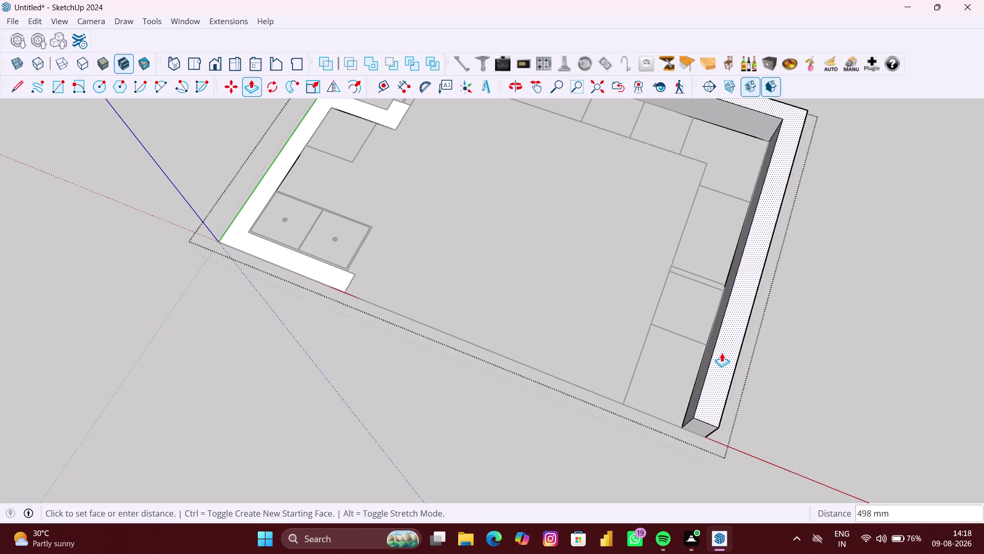
text(10)
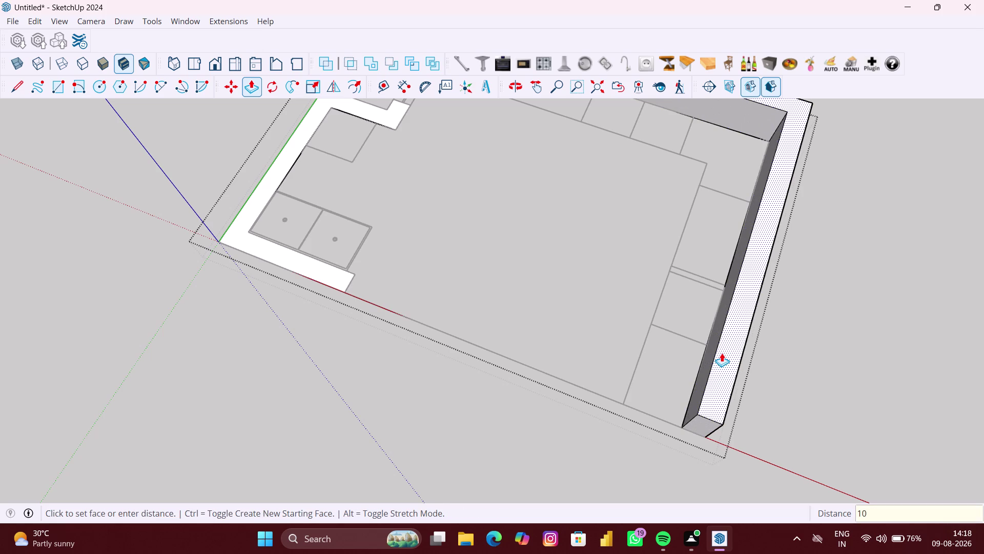
key(apostrophe)
key(Return)
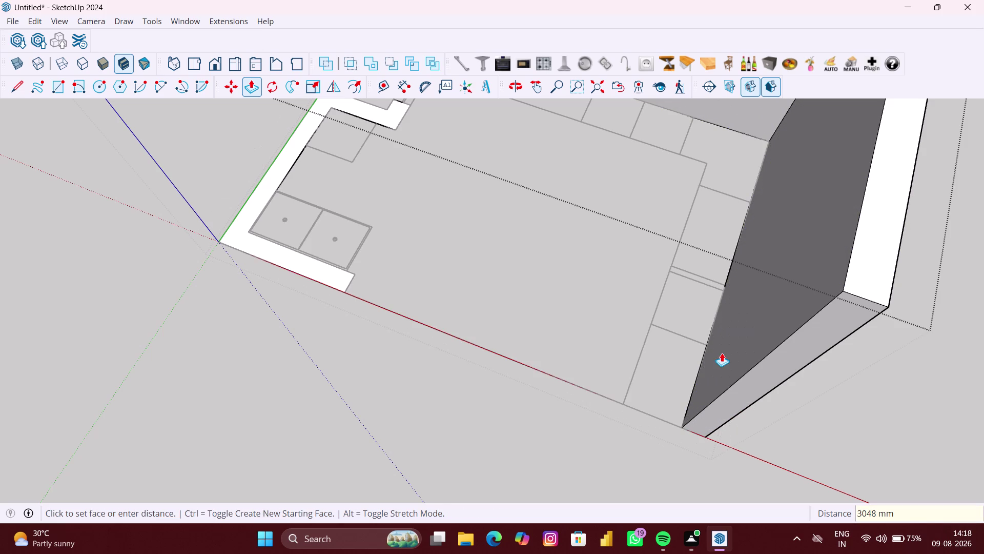
Raise the left L-shaped wall strip to the same 10-foot height by repeating the extrusion.
scroll(down, 3)
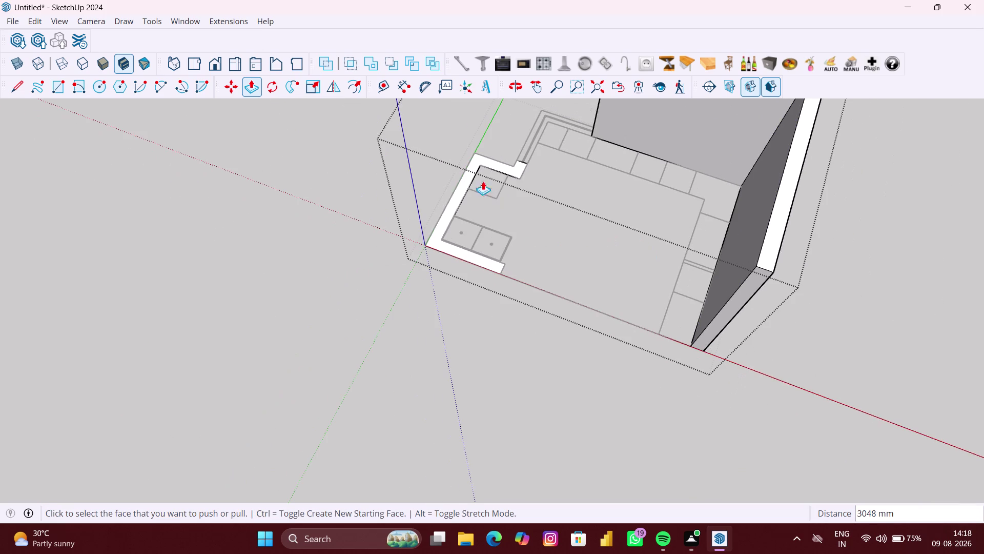
scroll(up, 3)
scroll(up, 3)
double_click(457, 192)
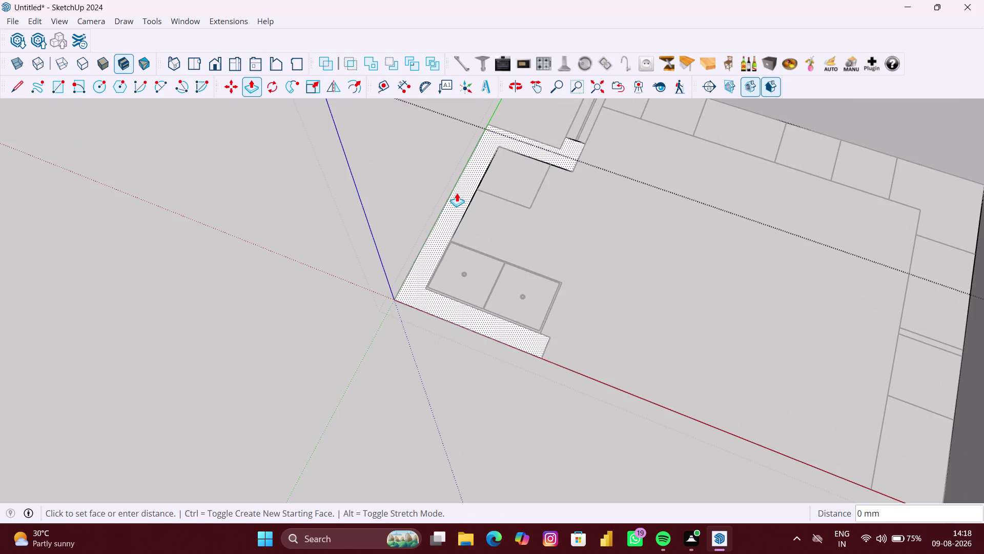
Orbit around the raised walls to inspect the left wall panel and its base.
scroll(down, 3)
middle_drag(457, 192, 510, 186)
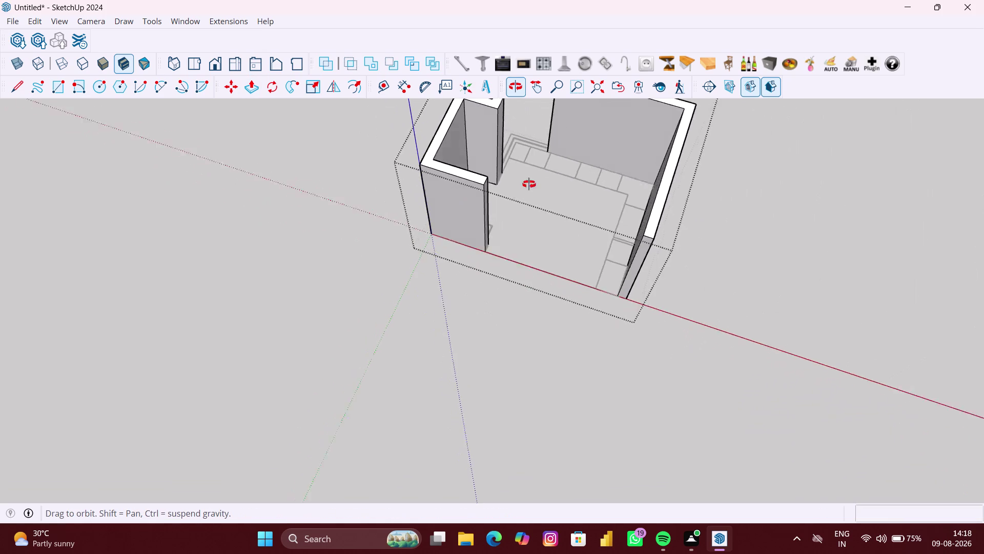
middle_drag(510, 186, 693, 162)
middle_drag(444, 210, 416, 183)
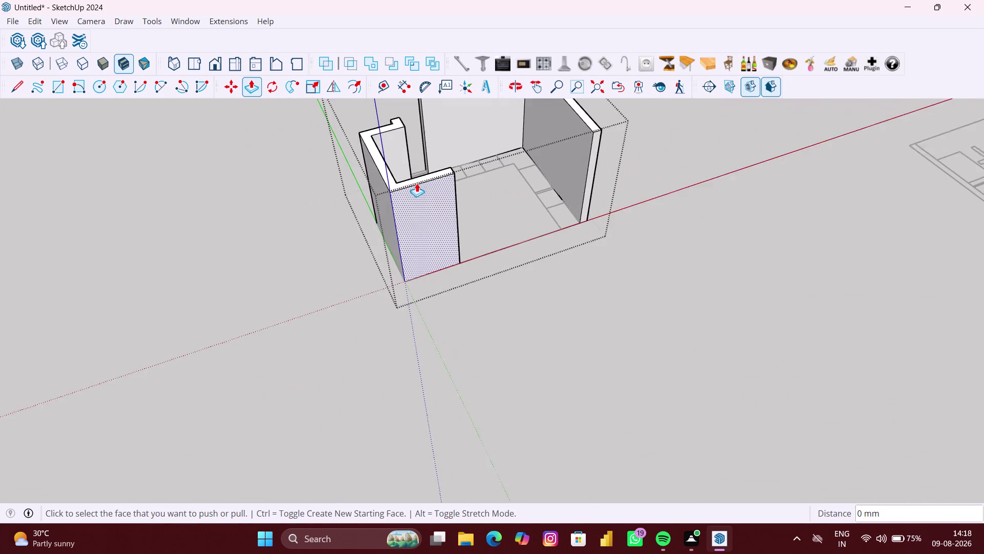
middle_drag(450, 203, 489, 226)
middle_drag(455, 228, 464, 228)
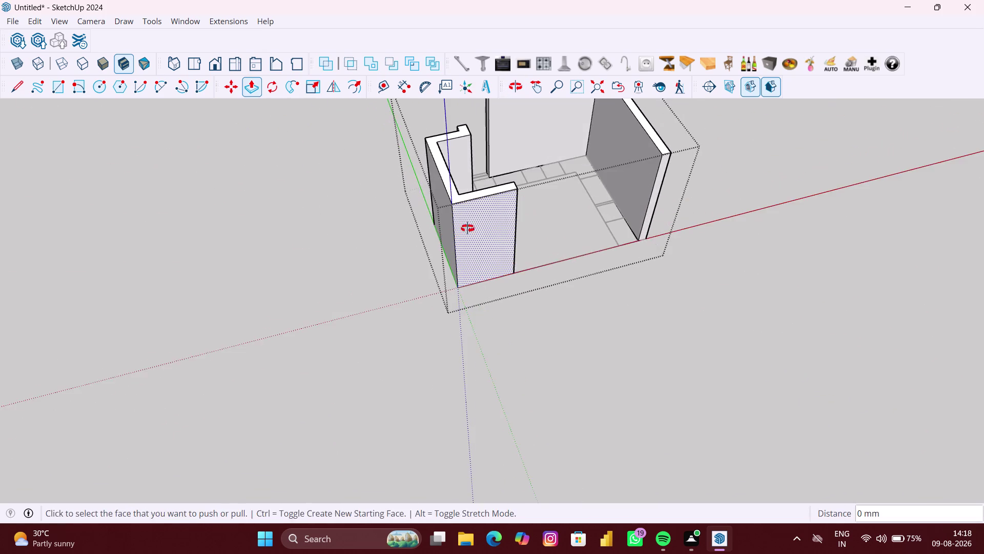
middle_drag(463, 228, 726, 208)
middle_drag(334, 214, 426, 204)
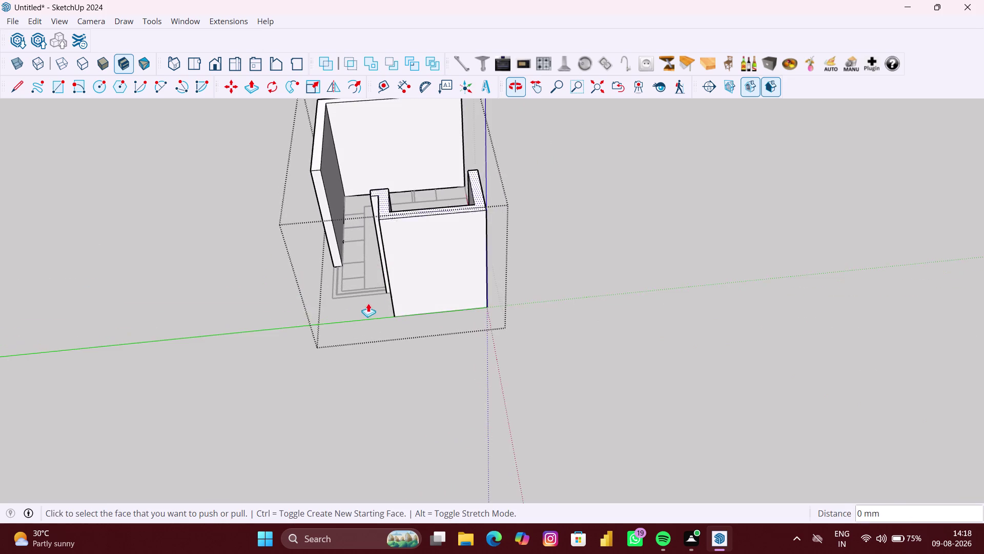
scroll(up, 3)
middle_drag(339, 305, 399, 303)
scroll(up, 3)
key(space)
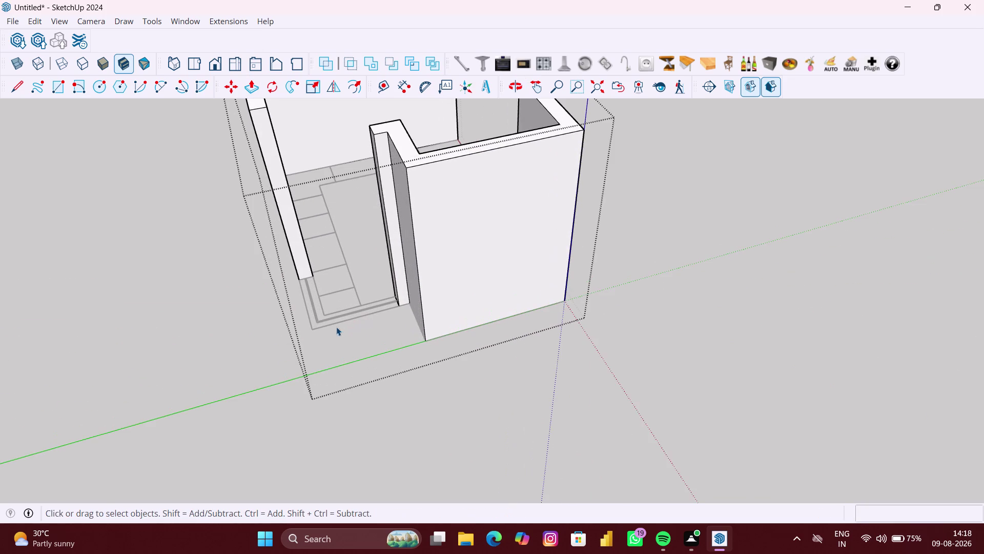
Zoom in on the wall bases and open the floor outline group for editing.
scroll(up, 3)
scroll(up, 3)
scroll(up, 3)
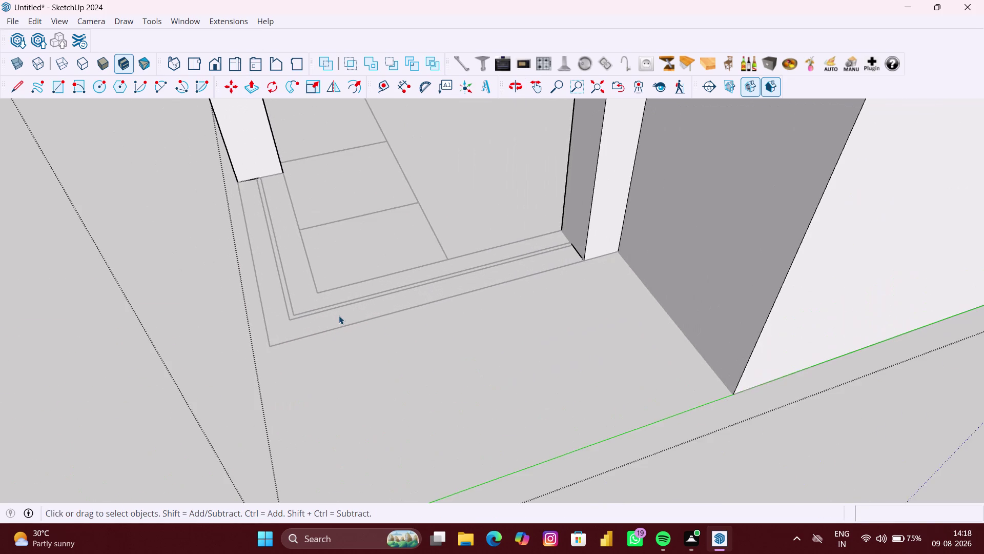
click(336, 305)
scroll(up, 3)
click(361, 375)
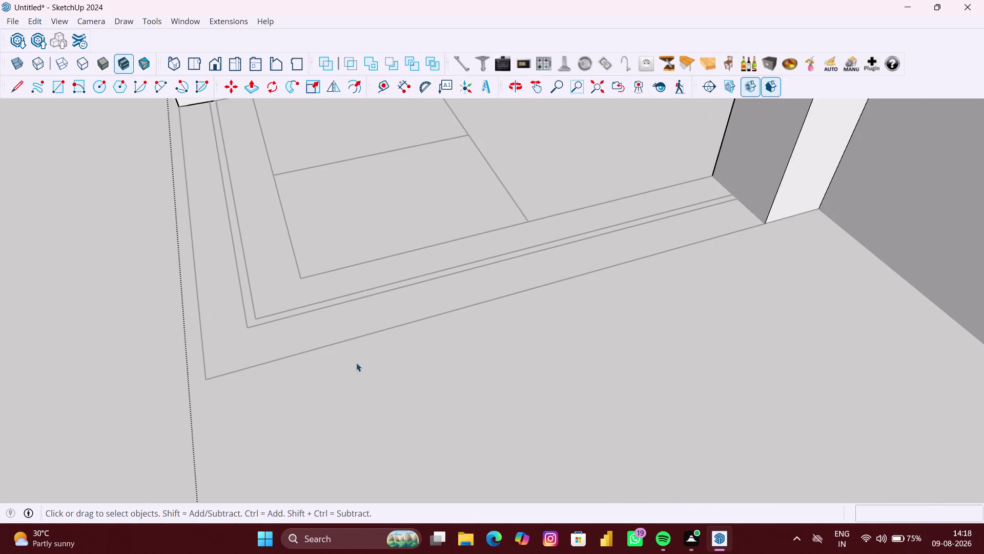
click(365, 378)
click(98, 370)
scroll(down, 3)
double_click(128, 363)
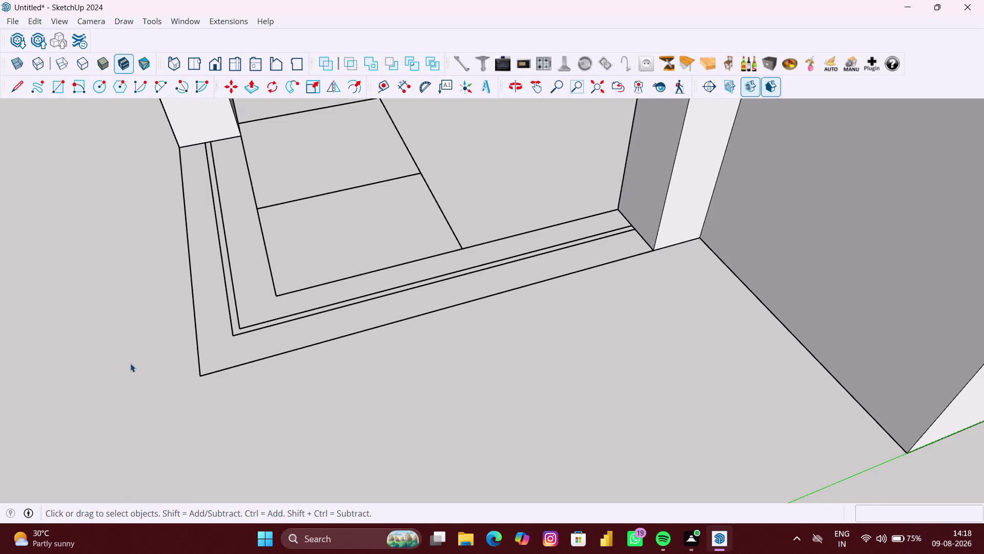
Delete the four doubled offset edges along the floor outline.
scroll(up, 3)
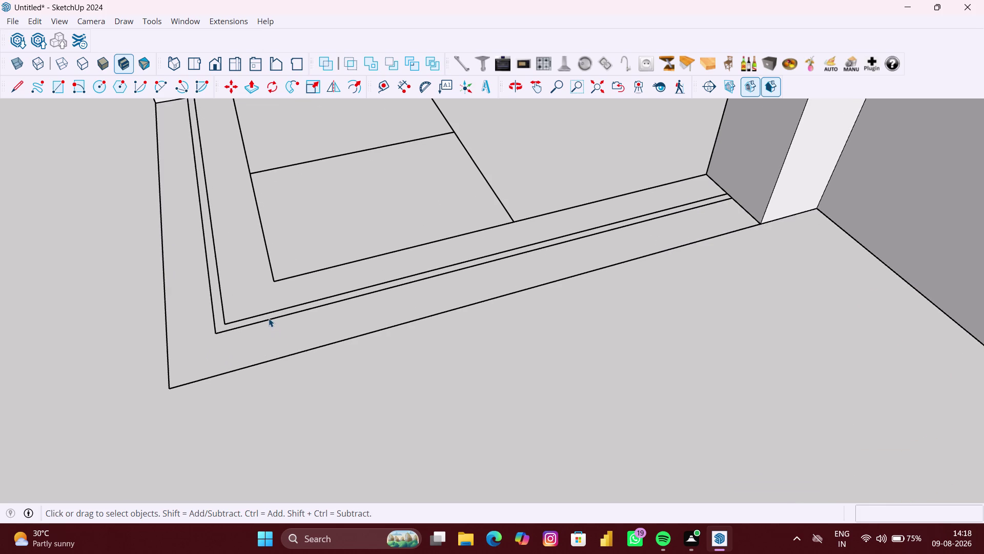
click(268, 318)
click(269, 320)
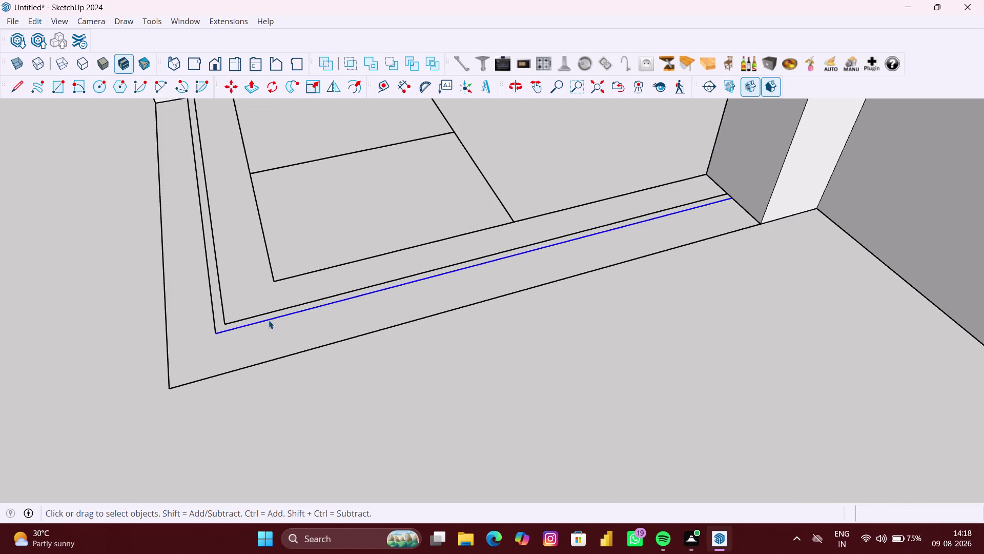
key(Delete)
click(266, 312)
key(Delete)
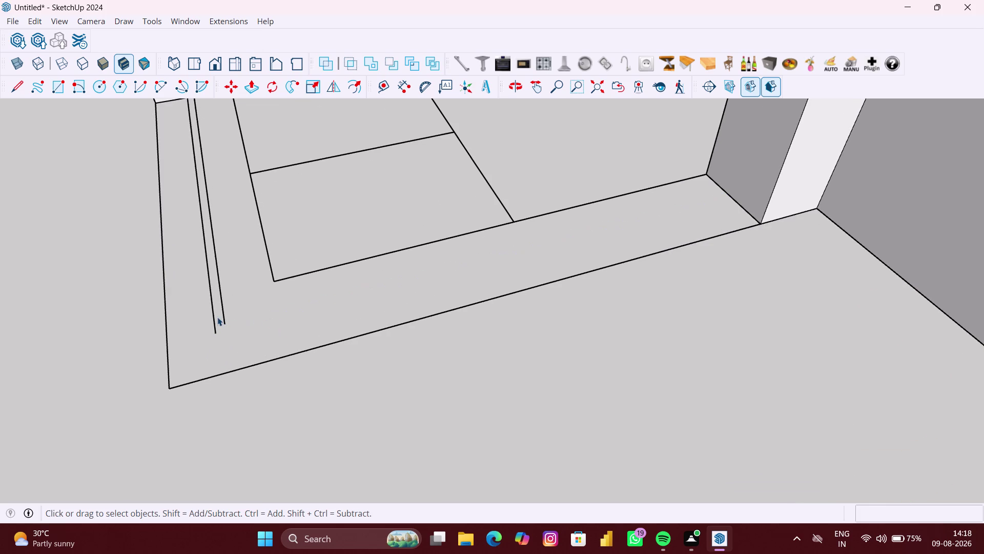
click(213, 317)
key(Delete)
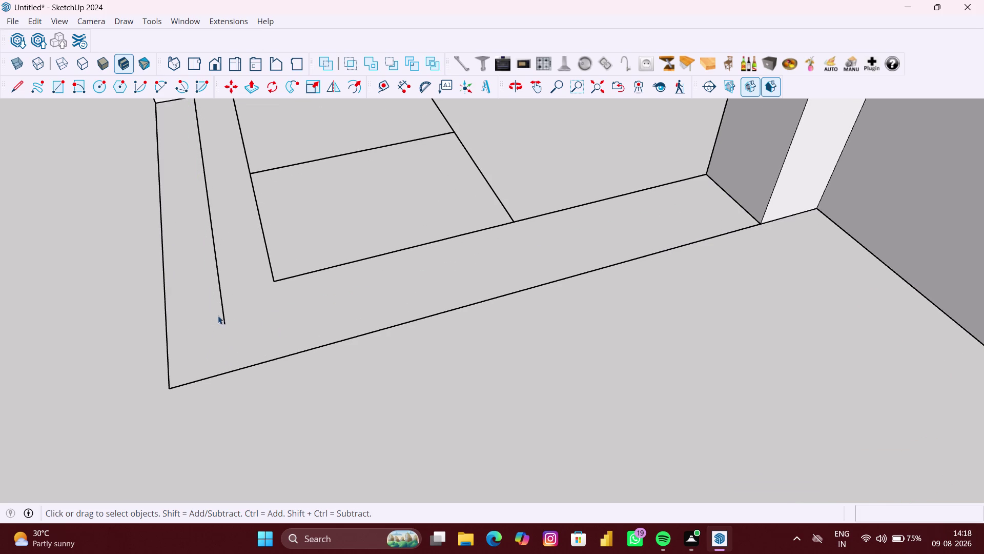
click(223, 316)
key(Delete)
Check the cleaned outline and close the floor outline group.
scroll(down, 3)
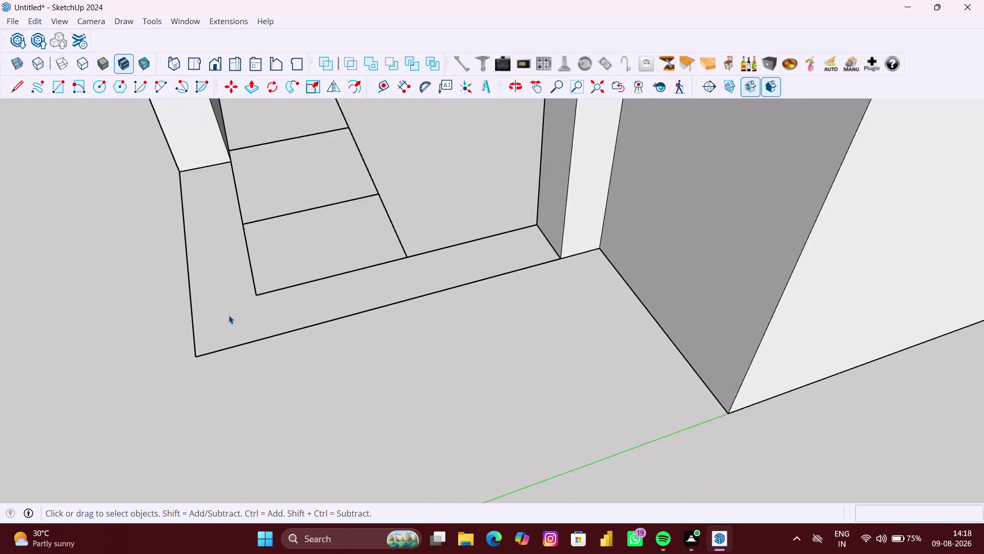
middle_drag(220, 315, 371, 308)
scroll(down, 3)
scroll(down, 3)
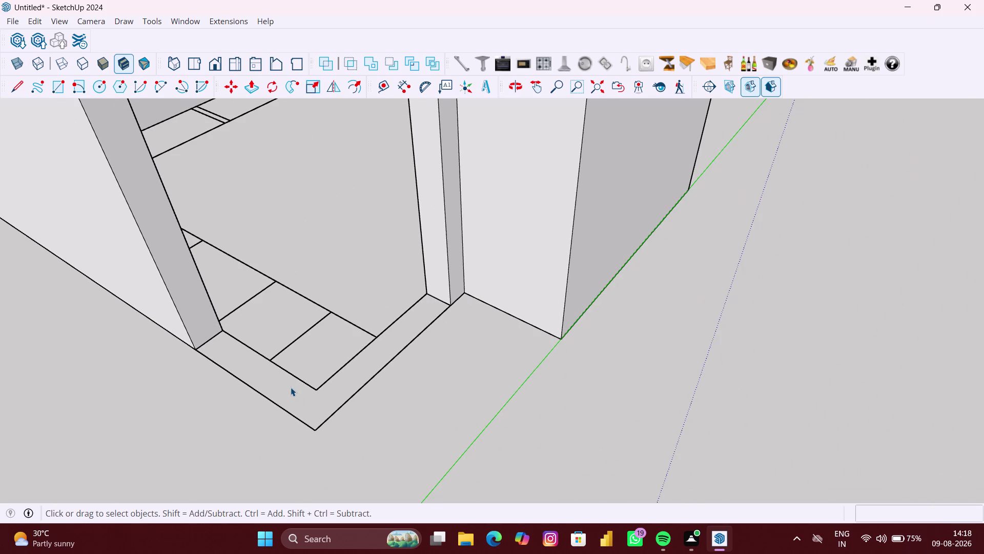
right_click(200, 393)
click(215, 431)
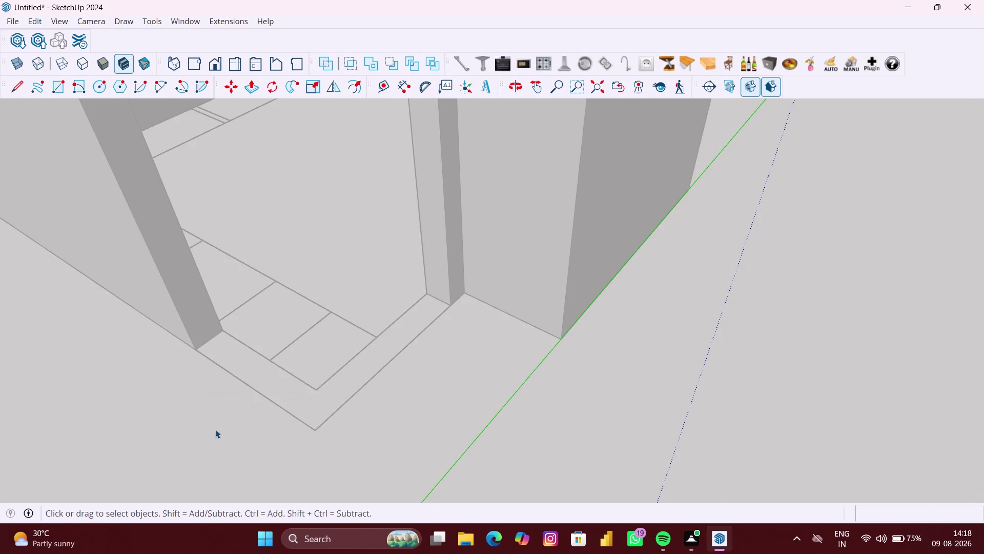
Draw two countertop strip rectangles, one at the wall corner and one along the right wall.
key(r)
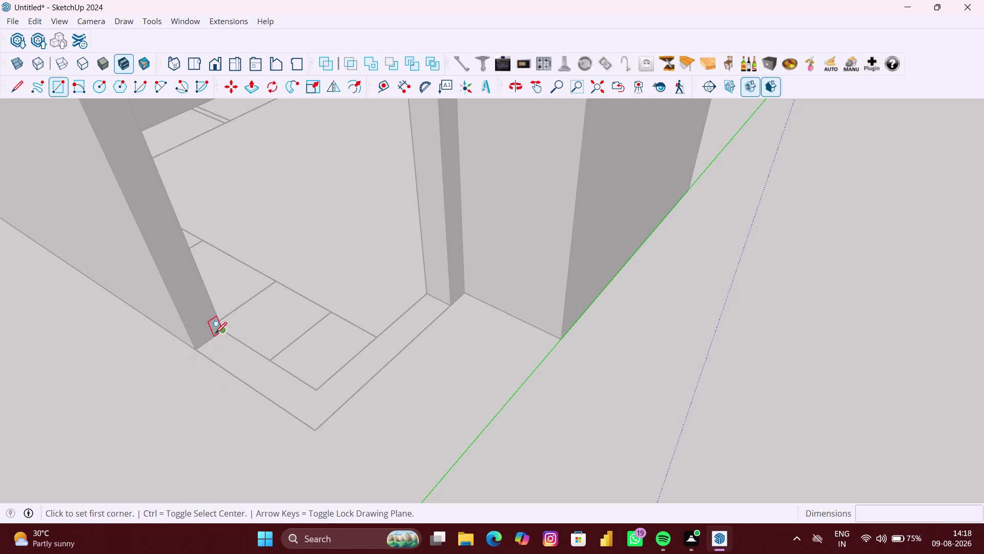
click(220, 333)
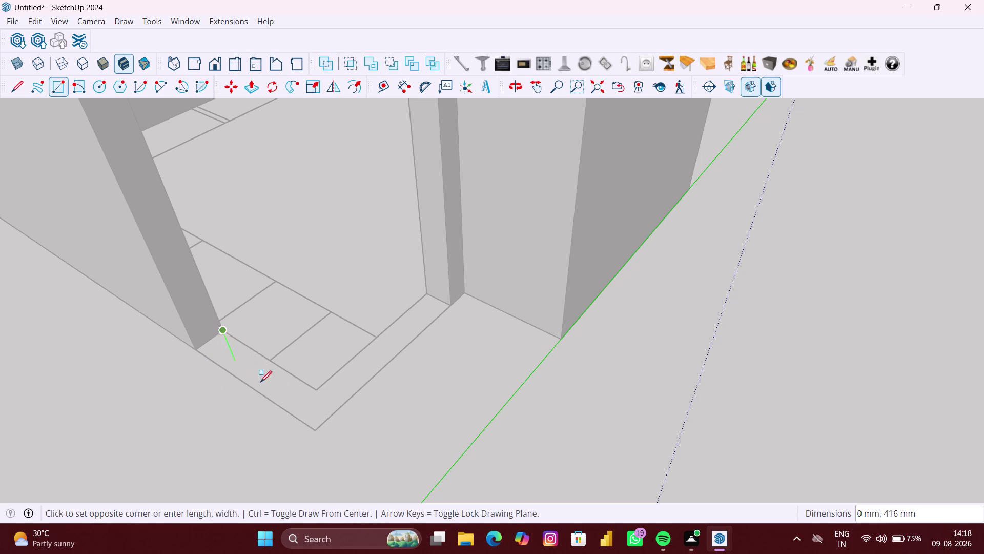
click(319, 428)
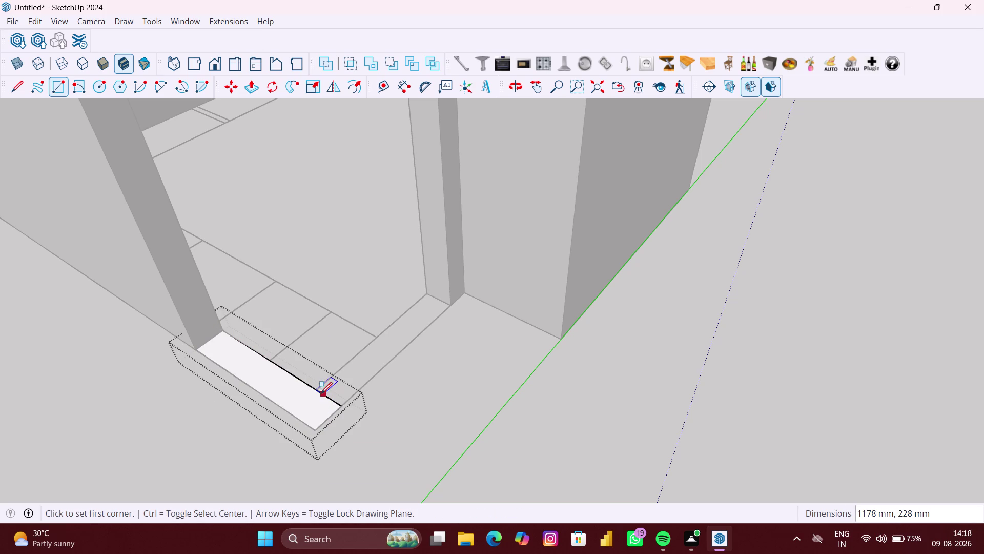
click(318, 390)
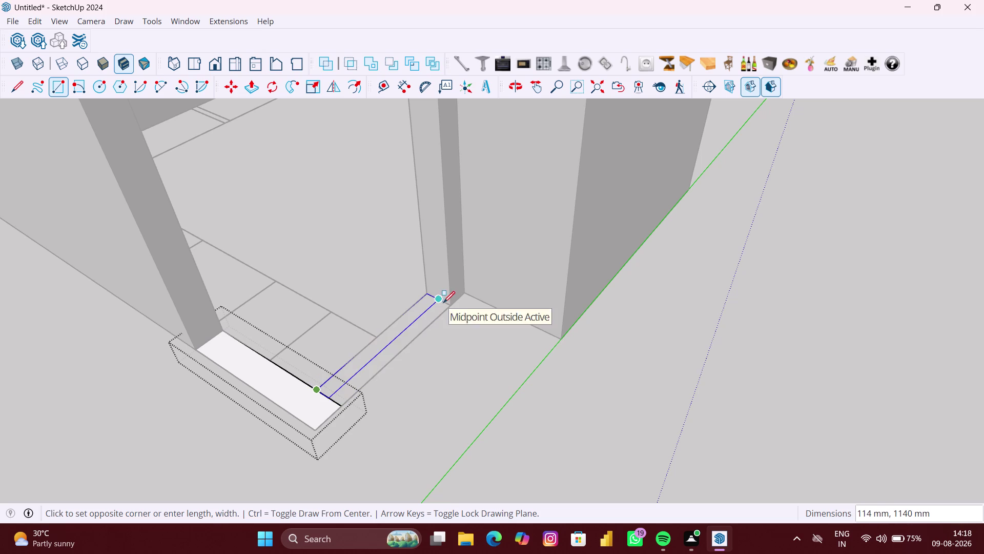
click(449, 308)
key(space)
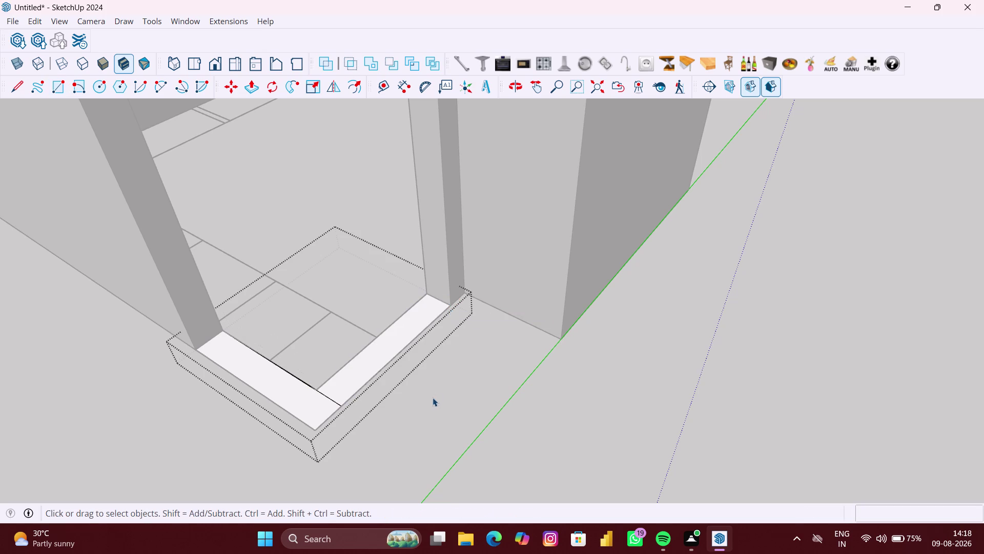
Inside the strip group, erase the seam between the two strips.
click(431, 398)
scroll(up, 3)
click(334, 401)
double_click(334, 401)
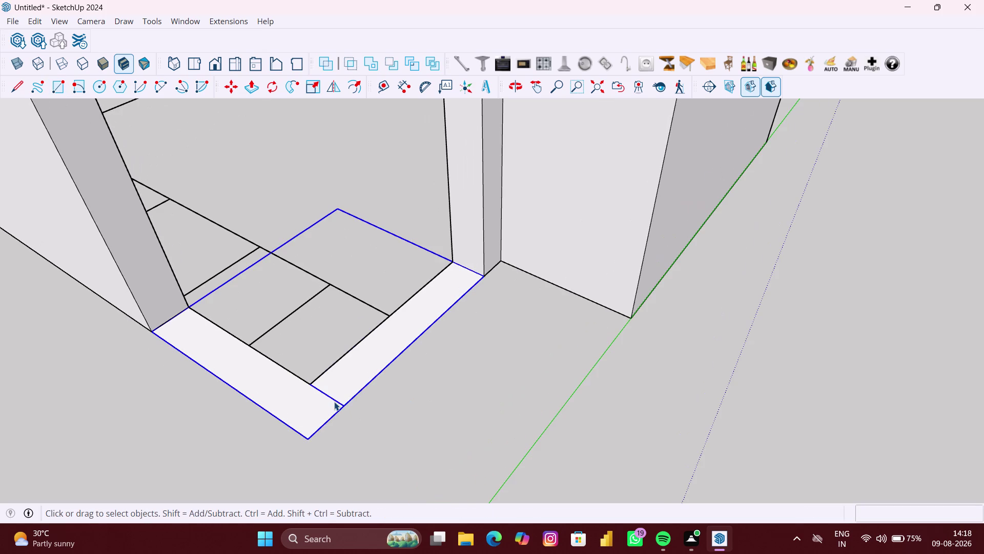
click(330, 397)
key(Delete)
Orbit in to view the L-shaped strip beside the walls.
scroll(down, 3)
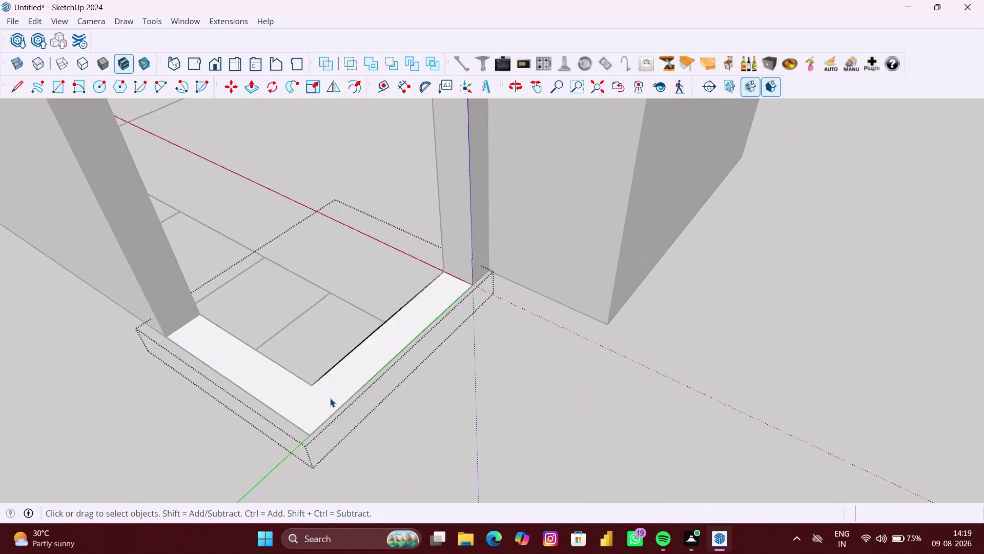
scroll(down, 3)
key(space)
scroll(down, 3)
click(389, 405)
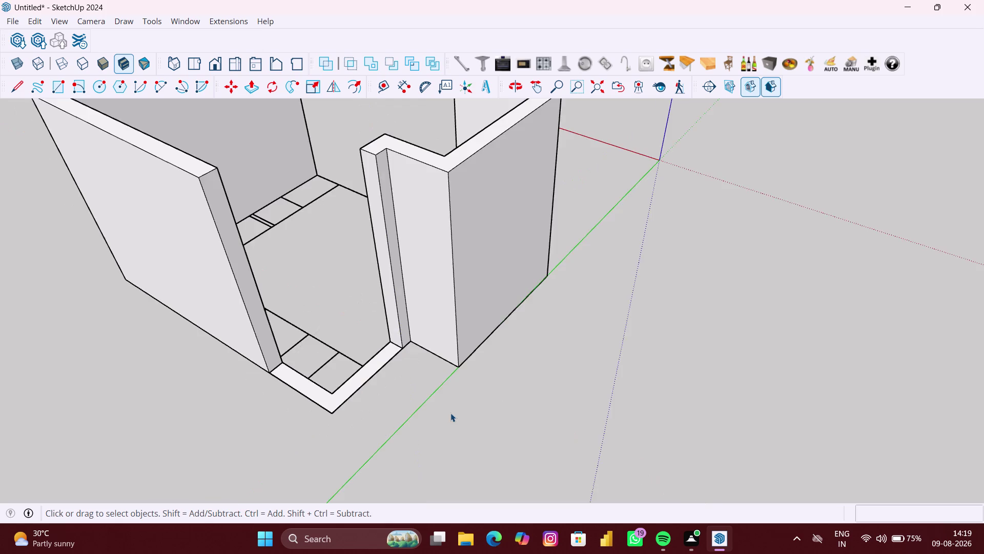
scroll(down, 3)
middle_drag(446, 411, 375, 376)
scroll(up, 3)
middle_drag(375, 355, 370, 357)
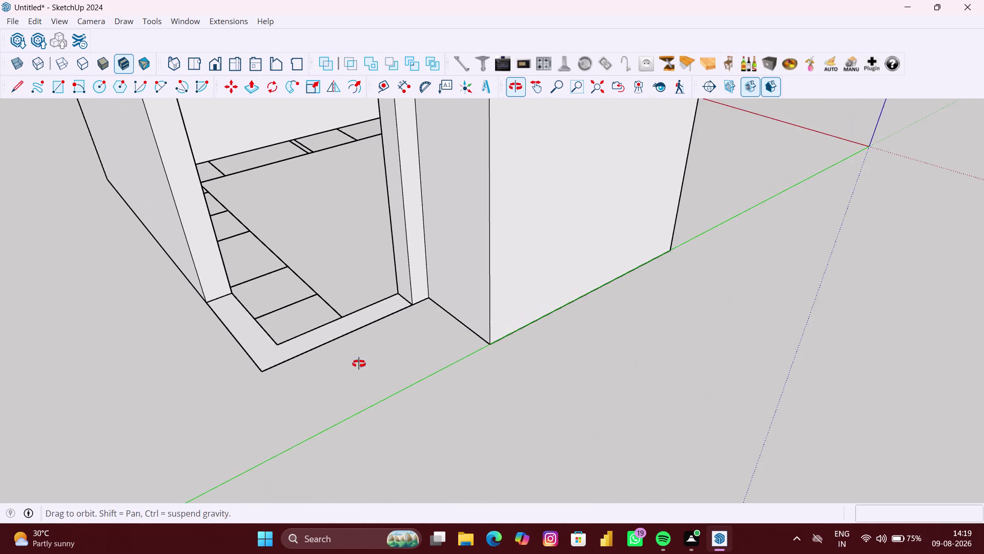
middle_drag(370, 357, 336, 374)
scroll(up, 3)
scroll(up, 3)
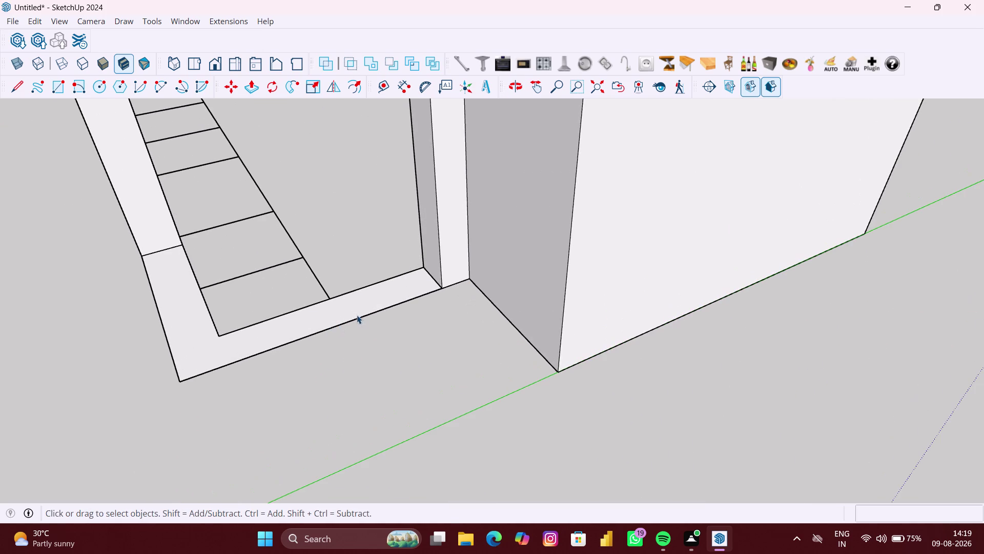
Open the L-shaped strip group and select its face.
key(p)
key(space)
click(380, 371)
scroll(up, 3)
click(339, 314)
double_click(338, 314)
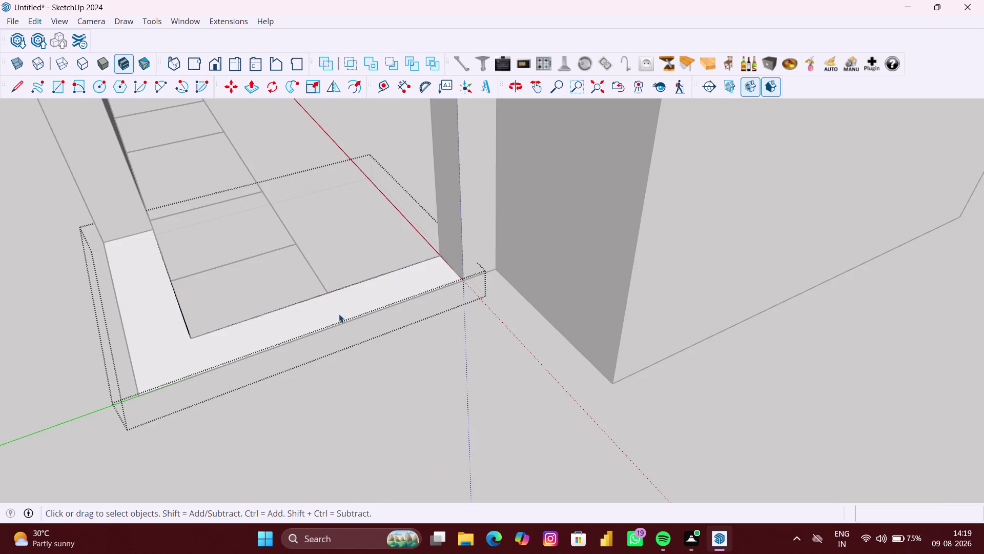
click(339, 310)
Push/Pull the L-shaped face 3 inches, then undo it.
key(p)
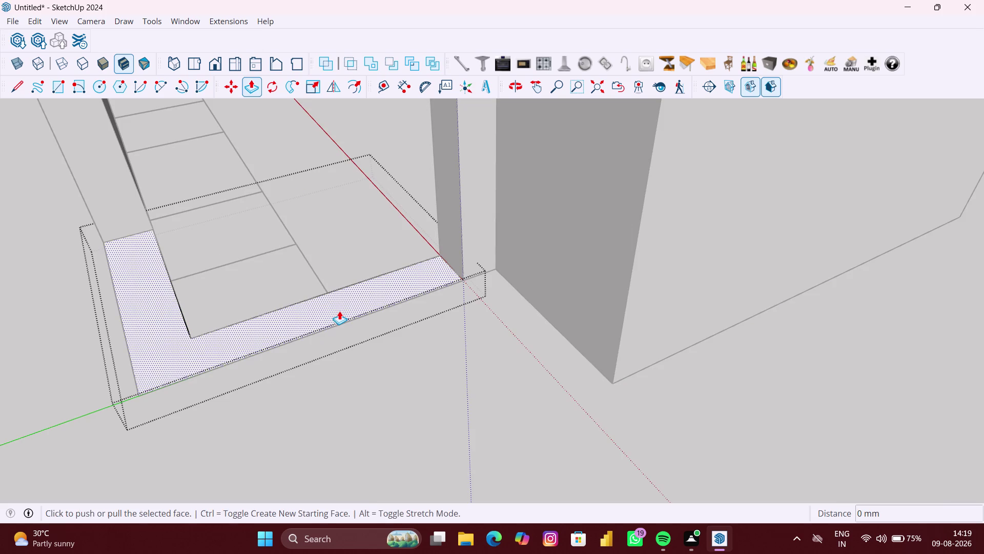
click(339, 311)
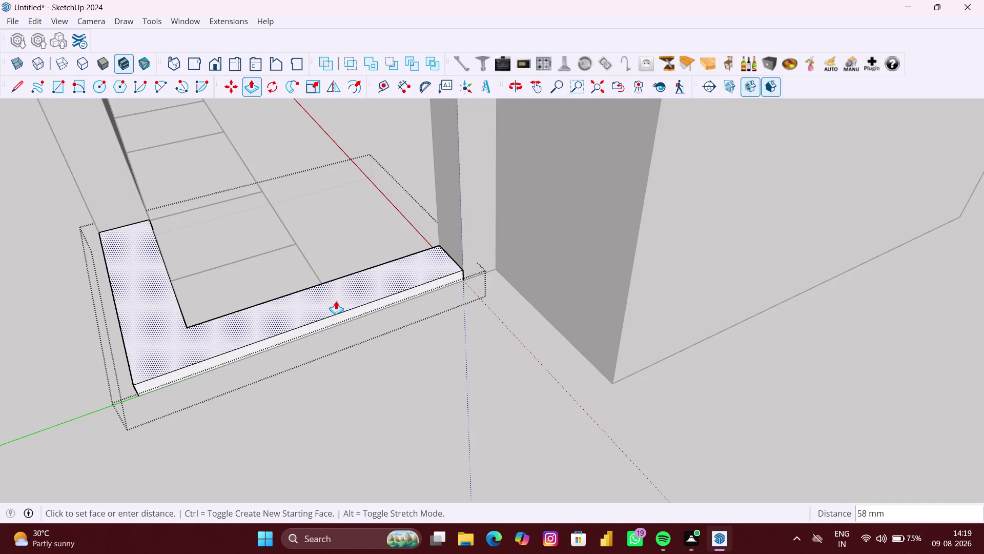
key(3)
key(shift+quotedbl)
key(Return)
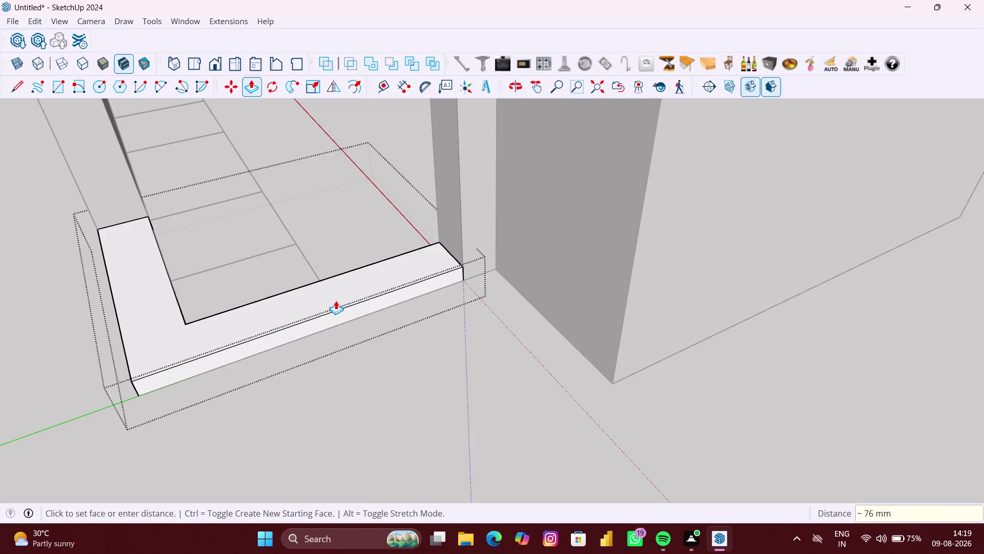
key(ctrl+z)
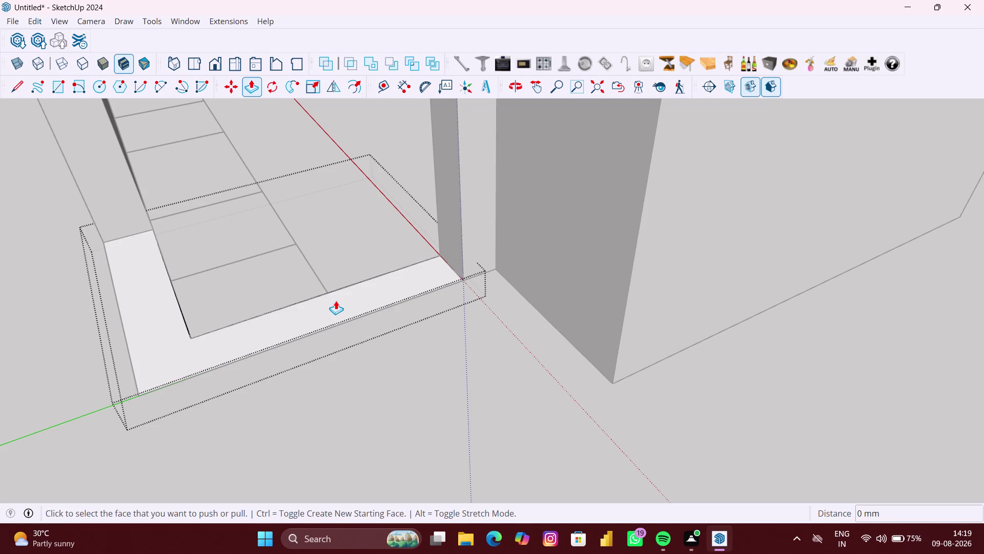
Raise the L-shaped footprint 3' (about 914 mm), then undo it back to flat.
scroll(up, 3)
click(356, 296)
scroll(down, 3)
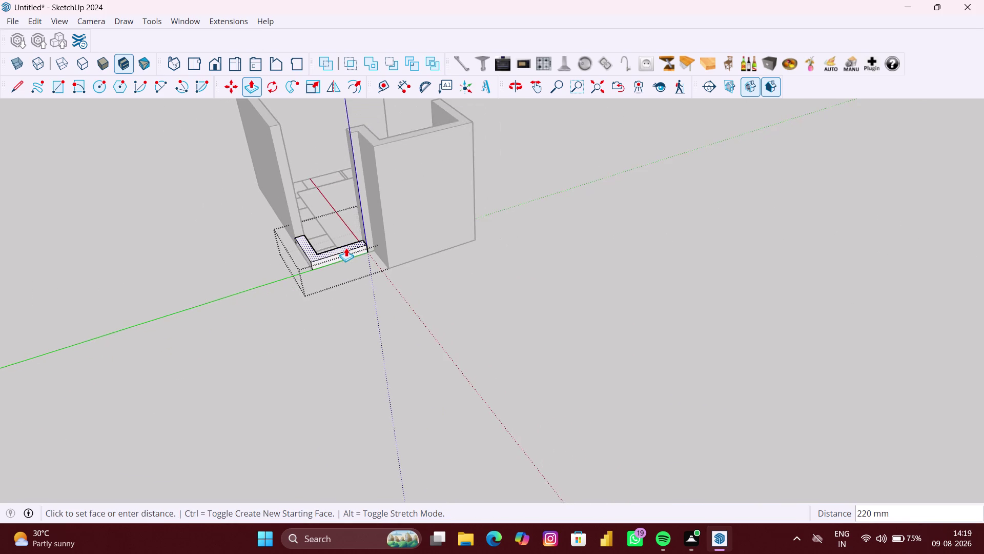
scroll(down, 3)
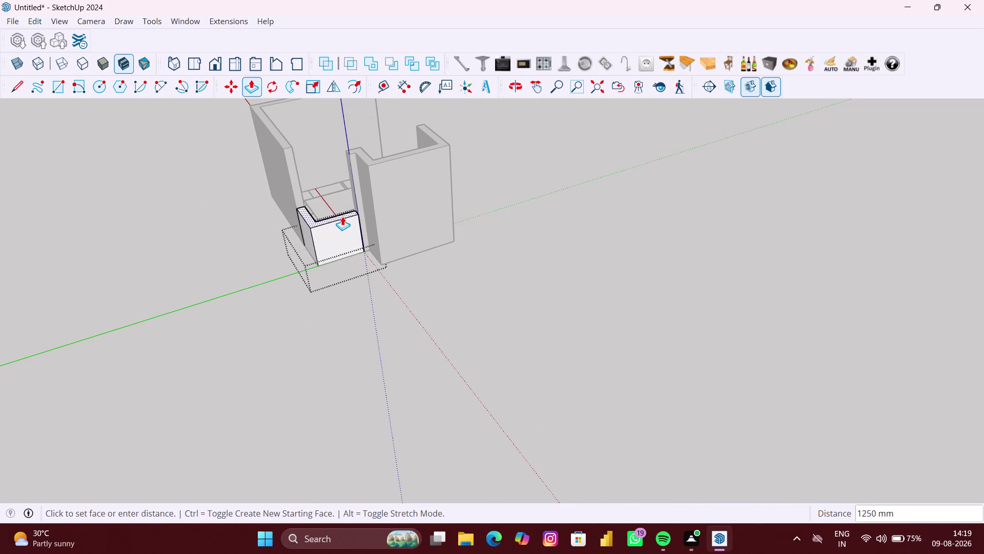
text(3')
key(Return)
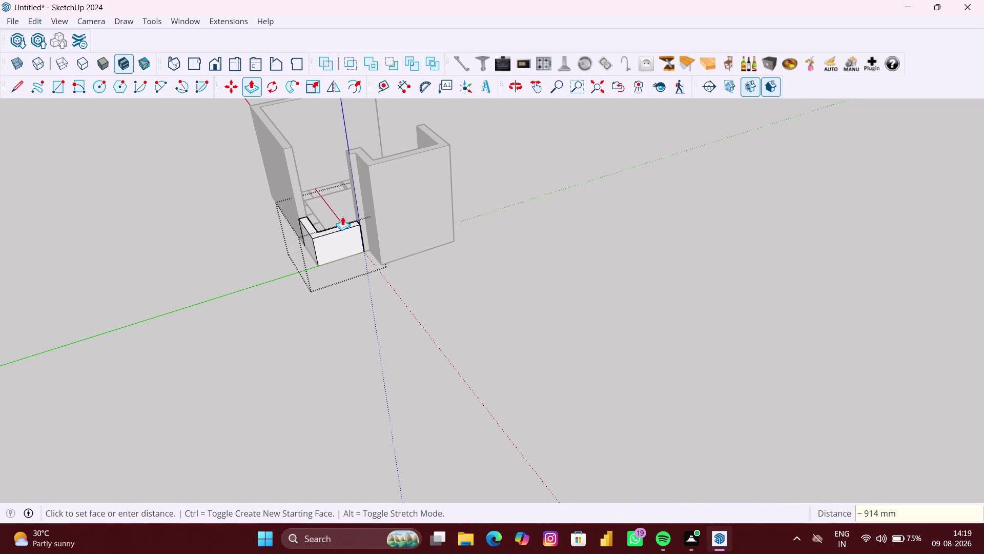
key(ctrl+z)
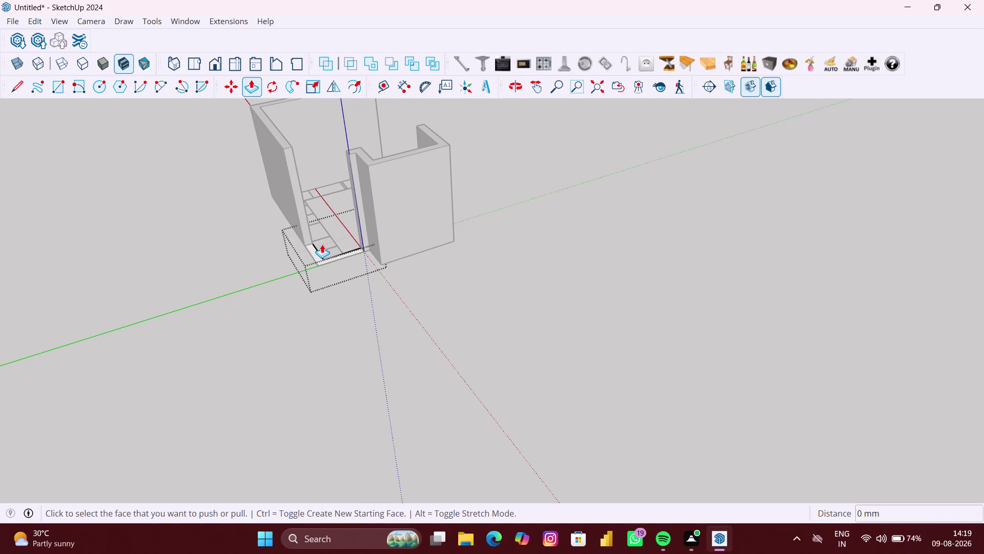
scroll(up, 3)
scroll(down, 3)
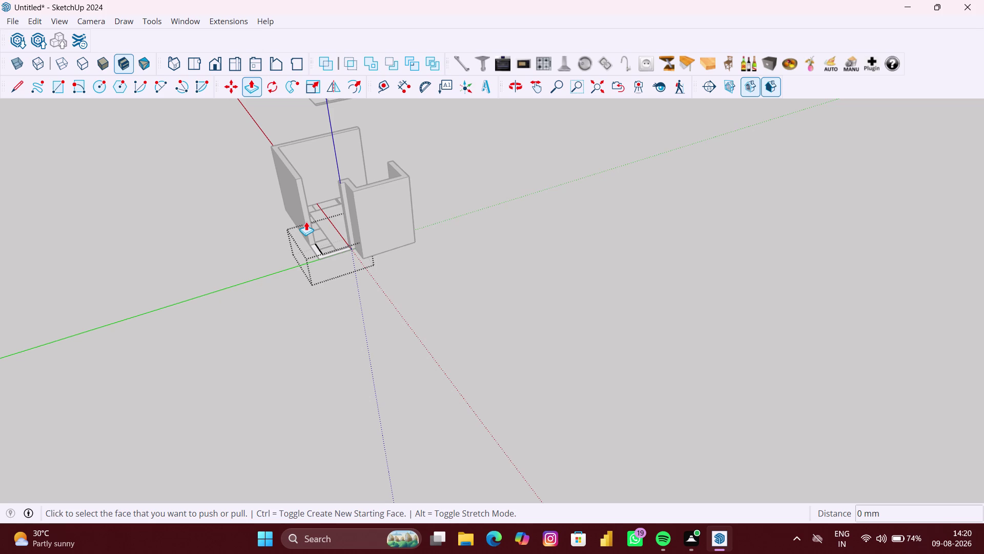
Raise the L-shaped footprint to 914.39 mm.
scroll(up, 3)
click(295, 253)
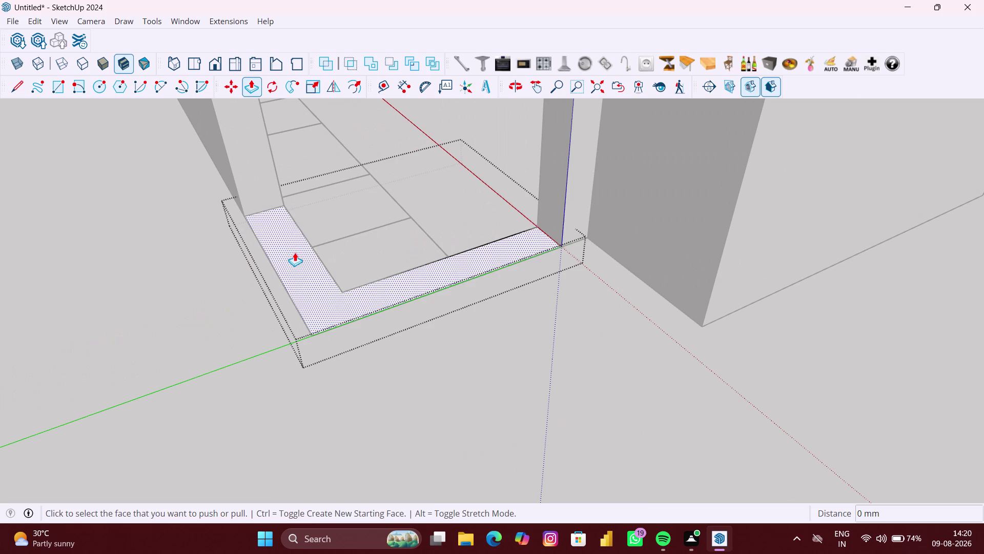
text(9)
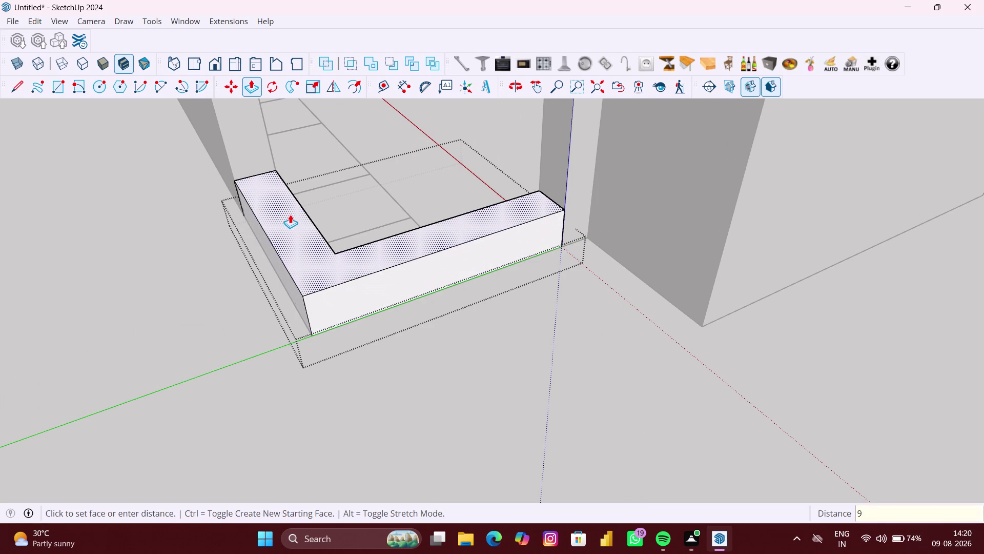
text(14)
text(.)
text(39)
text(MM)
key(Return)
Orbit around the raised cabinet block and exit its group.
scroll(down, 3)
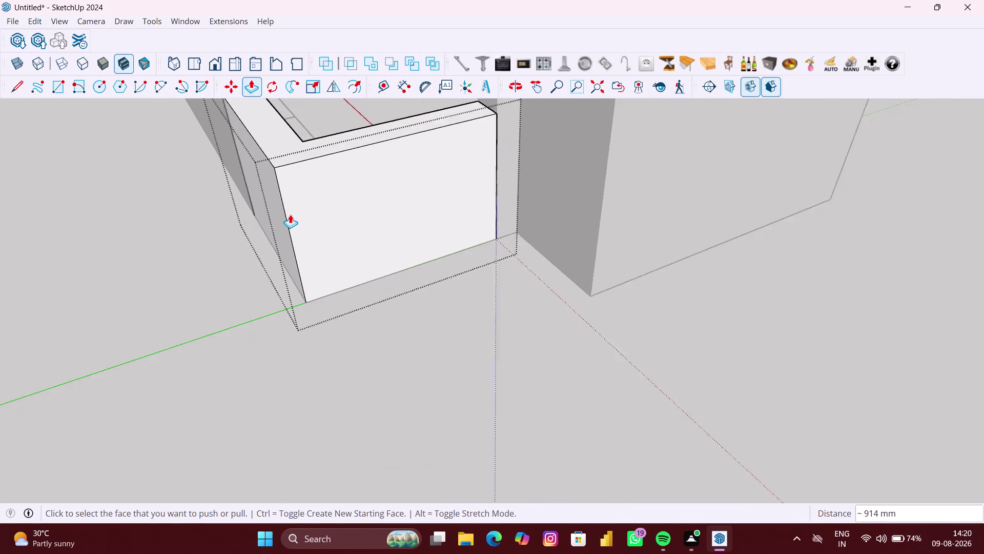
scroll(down, 3)
scroll(down, 3)
middle_drag(284, 196, 280, 195)
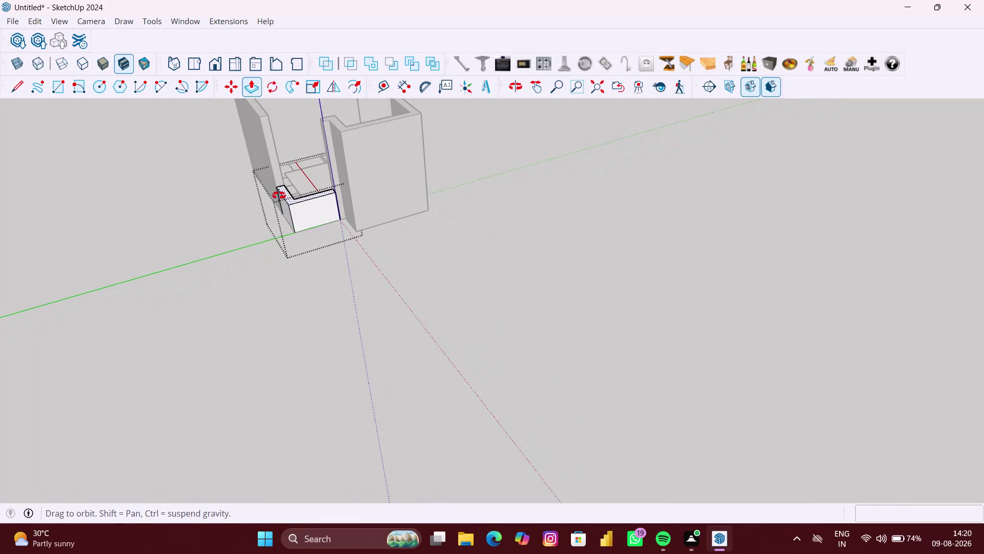
middle_drag(280, 196, 264, 183)
scroll(up, 3)
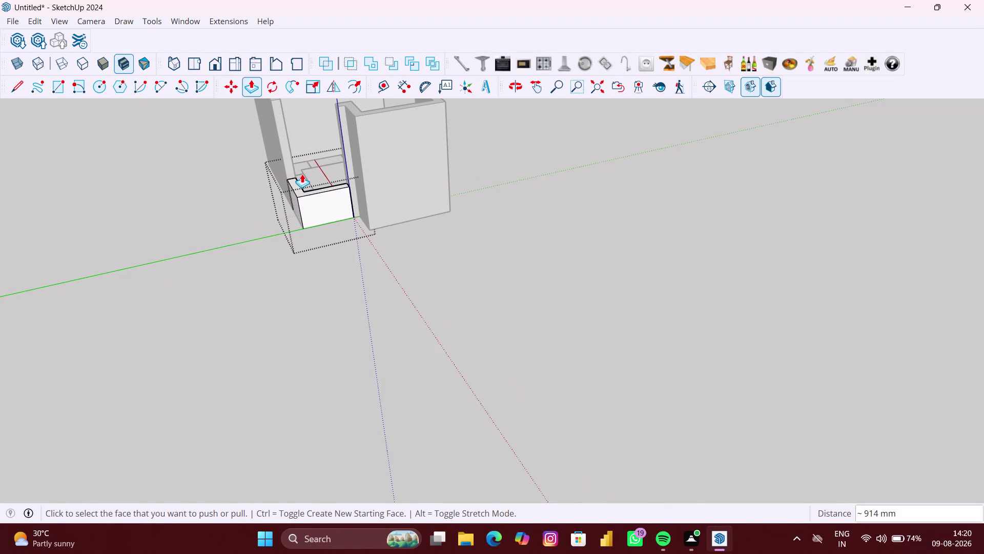
key(space)
click(447, 257)
Orbit around the room and select the lower cabinet group.
scroll(up, 3)
middle_drag(379, 207, 442, 214)
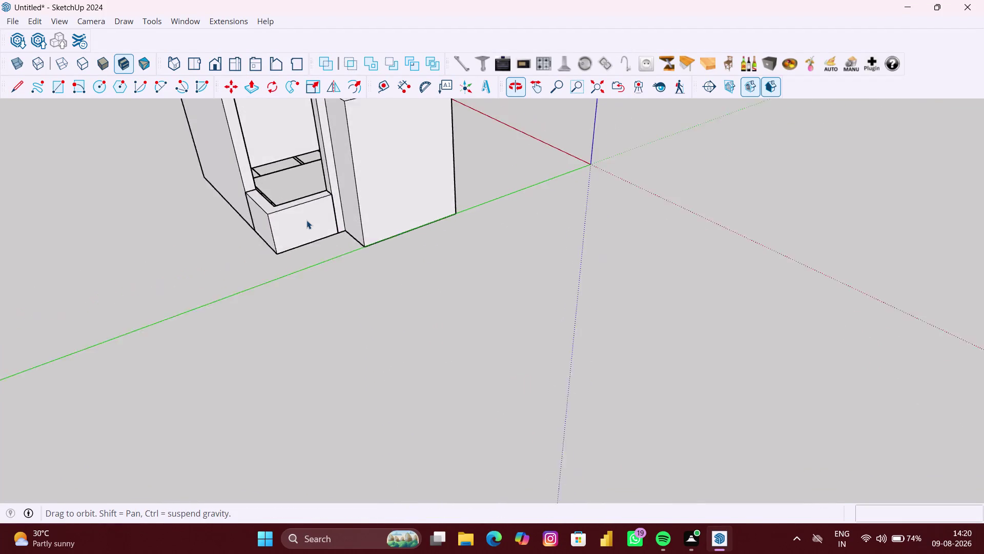
scroll(down, 3)
middle_drag(307, 203, 346, 200)
scroll(up, 3)
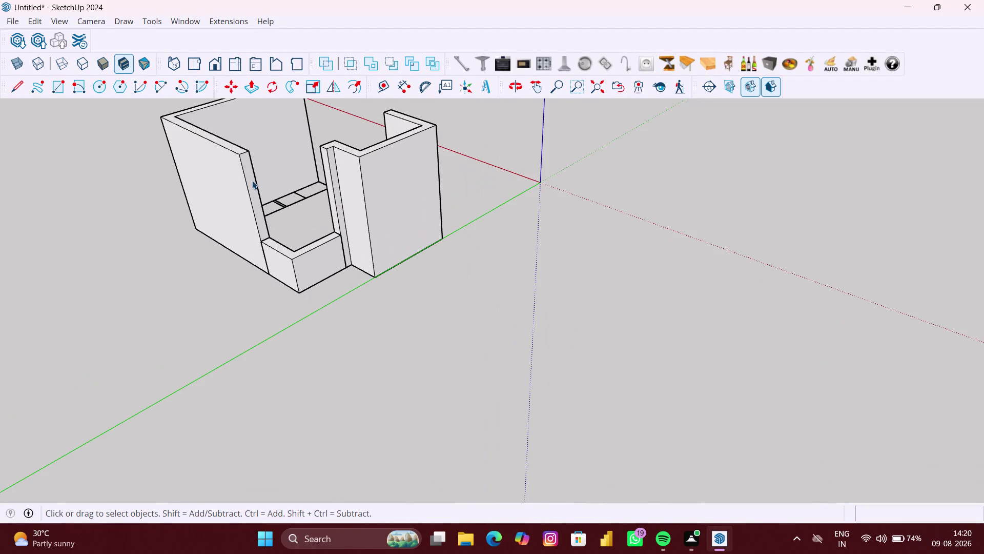
middle_drag(252, 181, 308, 197)
scroll(up, 3)
middle_drag(328, 304, 307, 288)
scroll(up, 3)
click(310, 253)
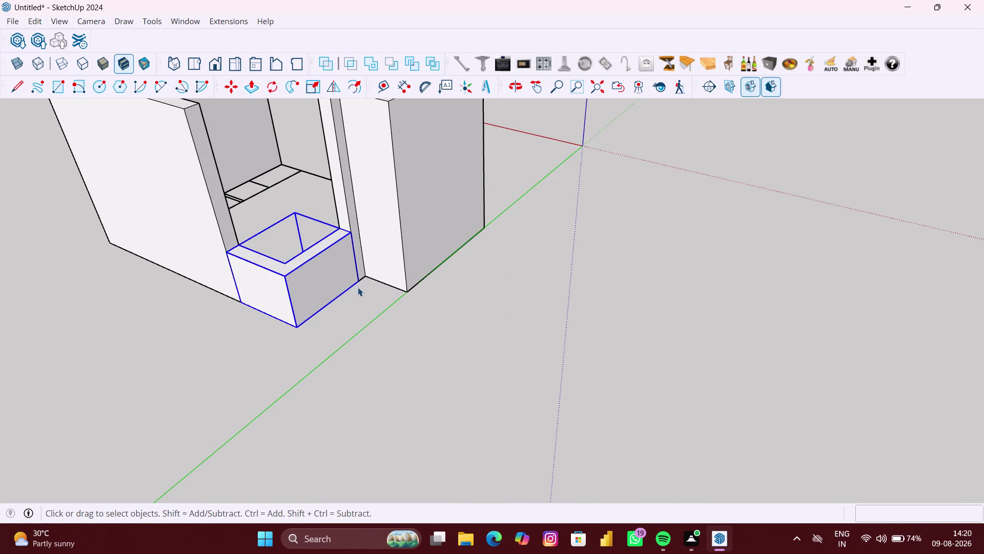
key(m)
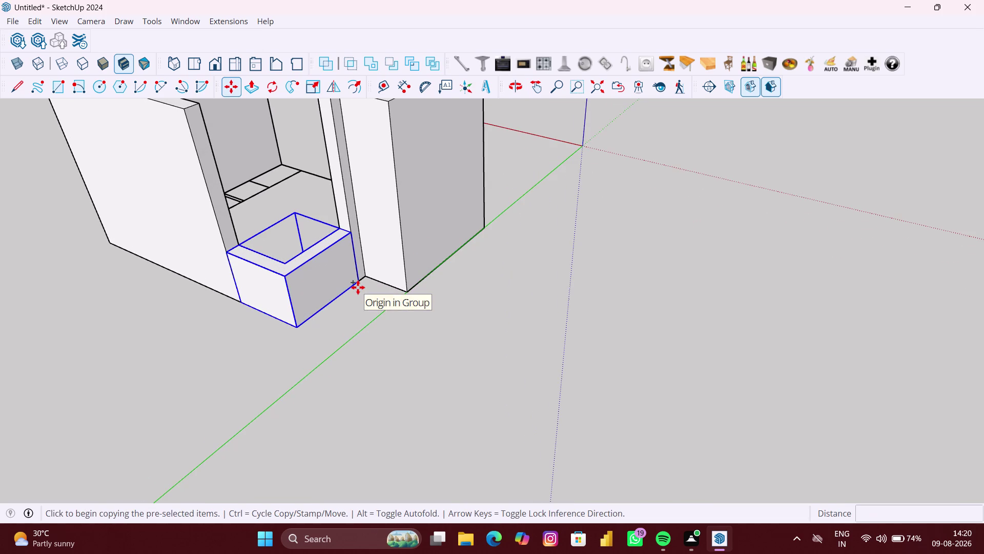
click(359, 280)
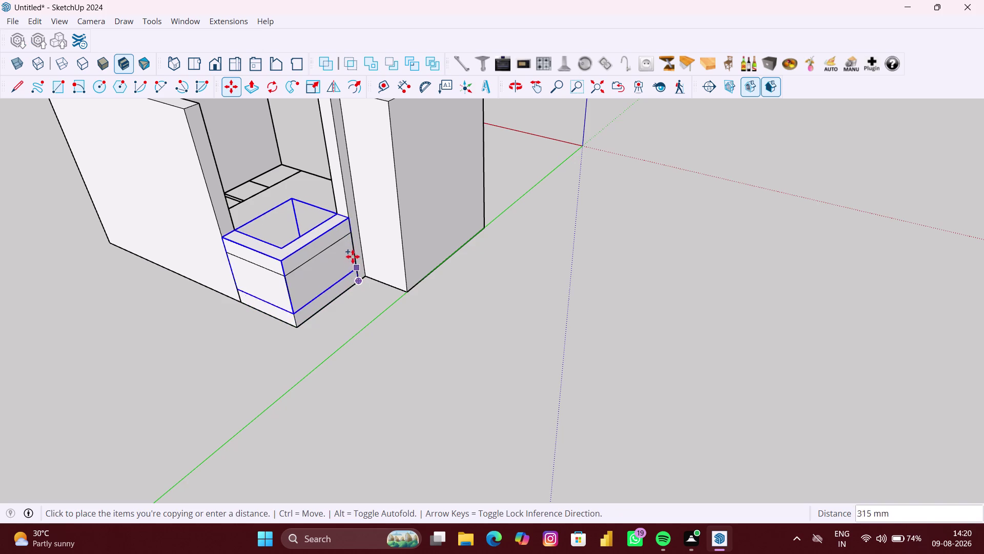
middle_click(343, 177)
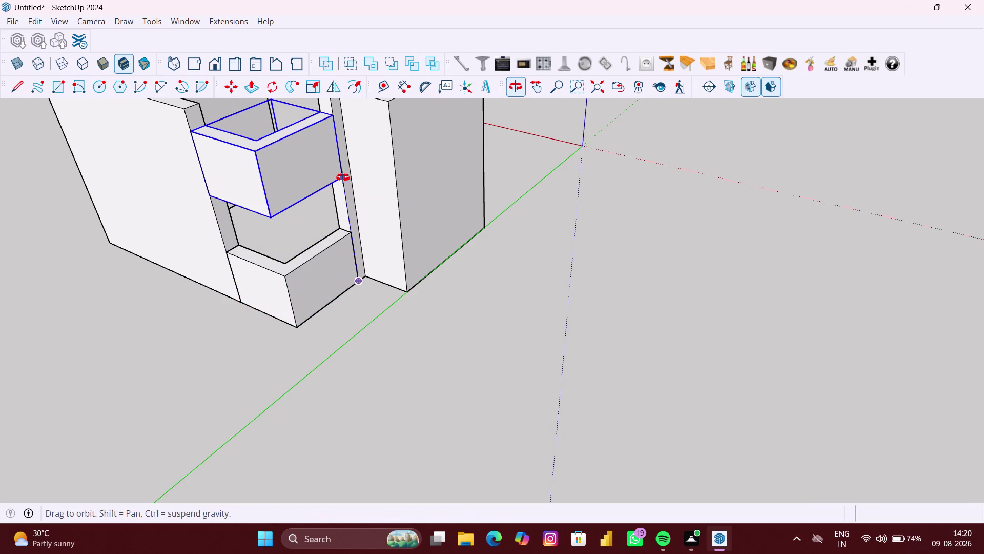
key(Escape)
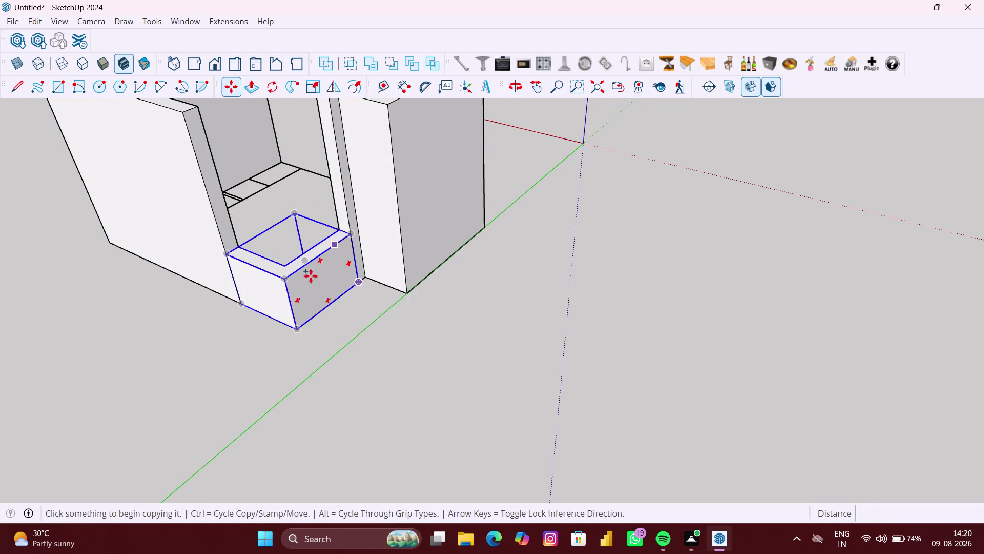
key(space)
click(240, 334)
click(315, 300)
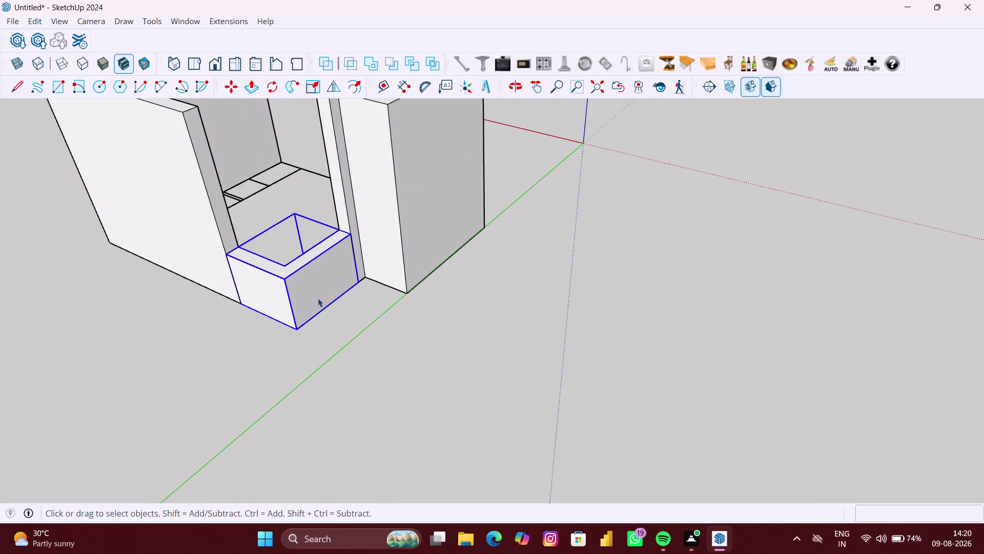
key(m)
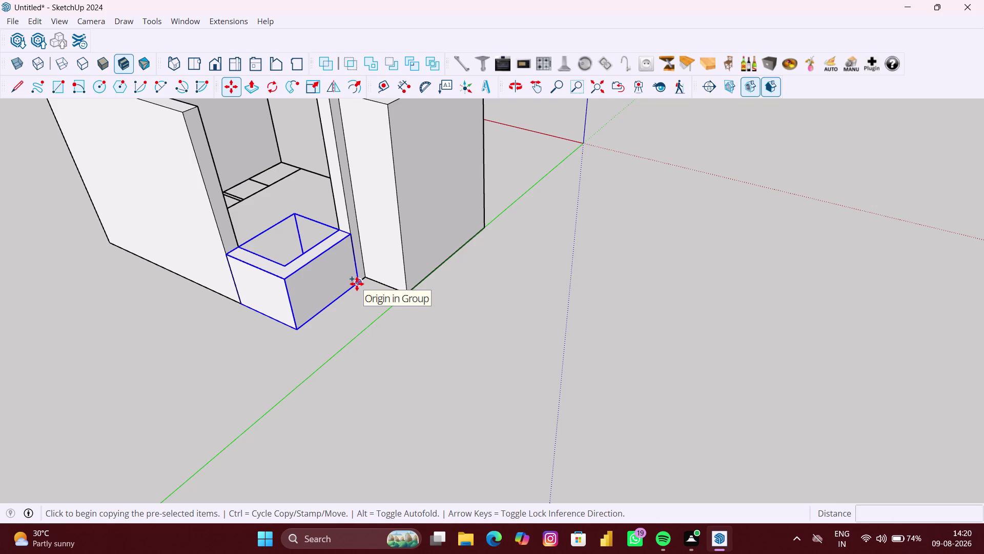
click(357, 284)
scroll(down, 3)
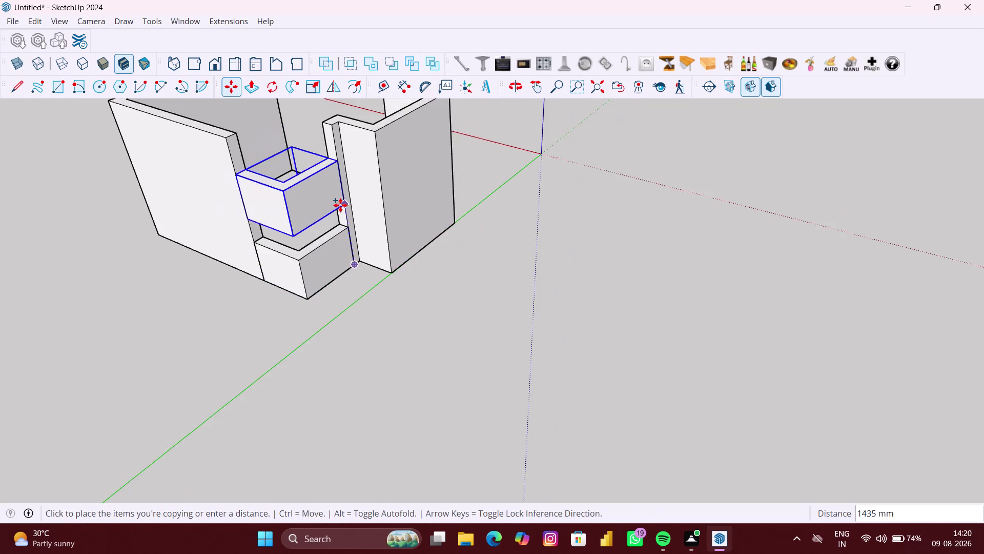
scroll(down, 3)
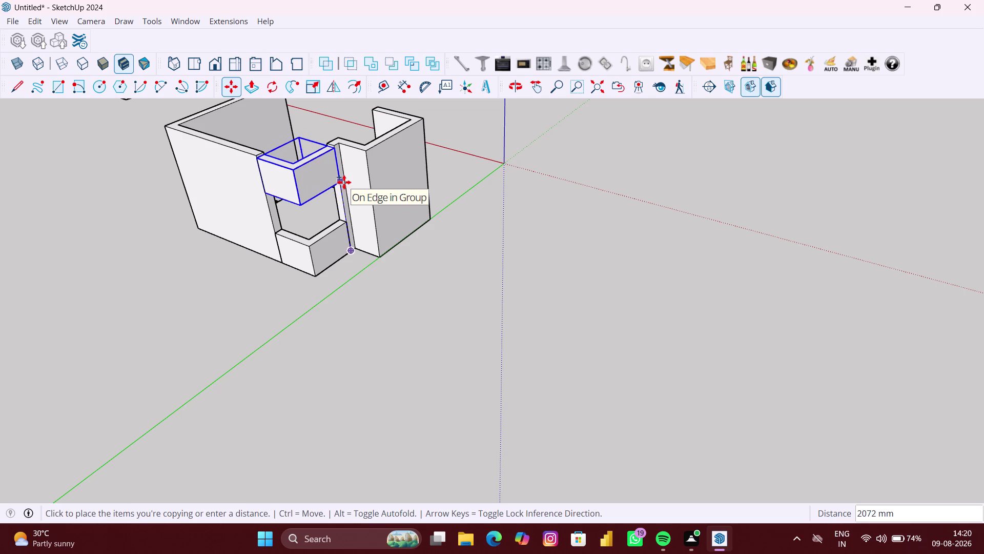
key(Escape)
scroll(up, 3)
key(space)
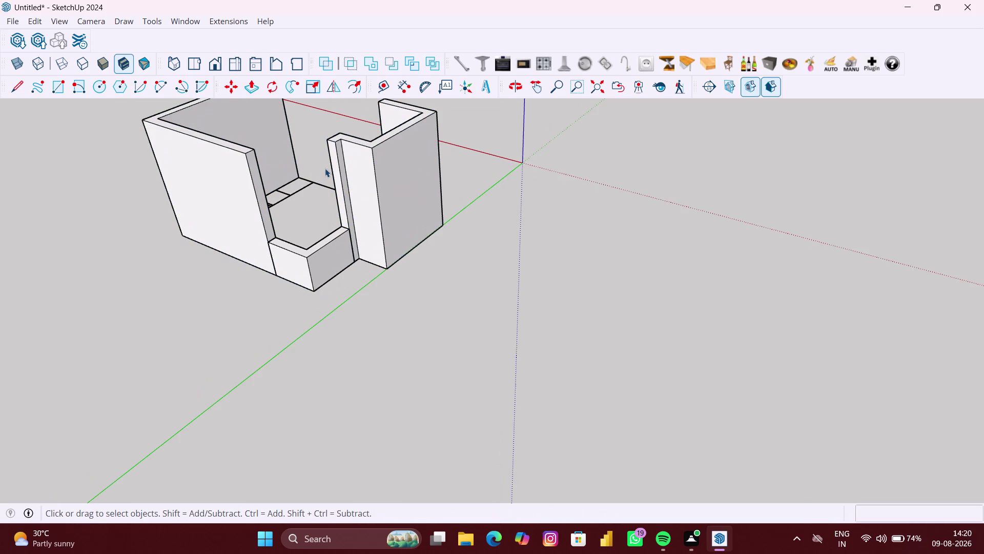
Open the right wall group and select its face with edges.
scroll(up, 3)
middle_drag(316, 162, 376, 167)
scroll(up, 3)
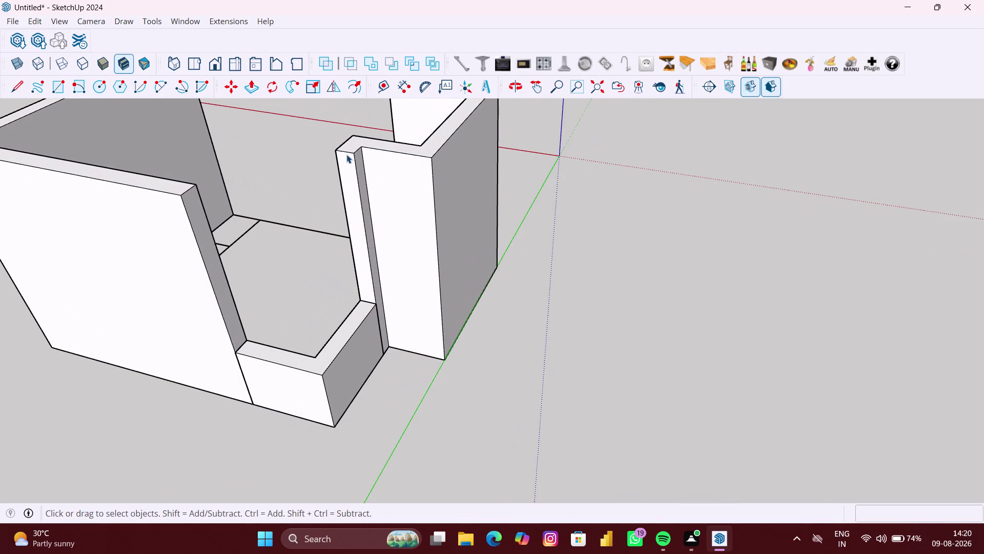
click(346, 154)
double_click(347, 153)
click(346, 151)
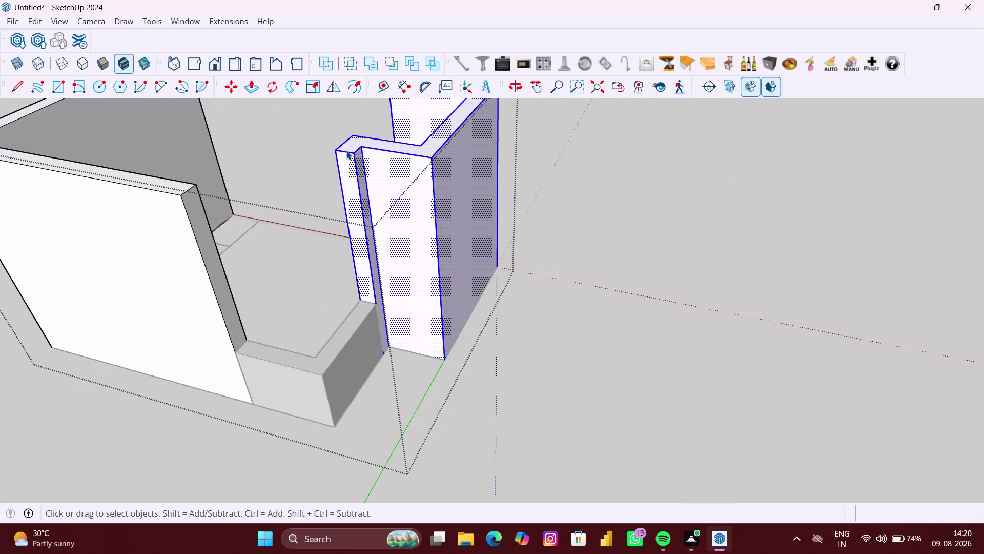
double_click(347, 151)
Start a Move-copy from the wall's top corner, then cancel it.
scroll(up, 3)
scroll(up, 3)
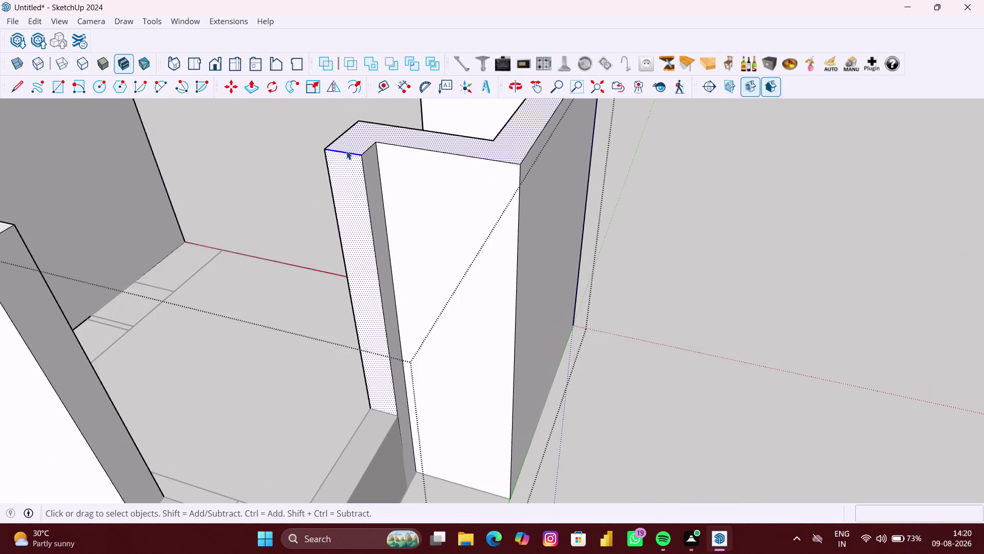
key(m)
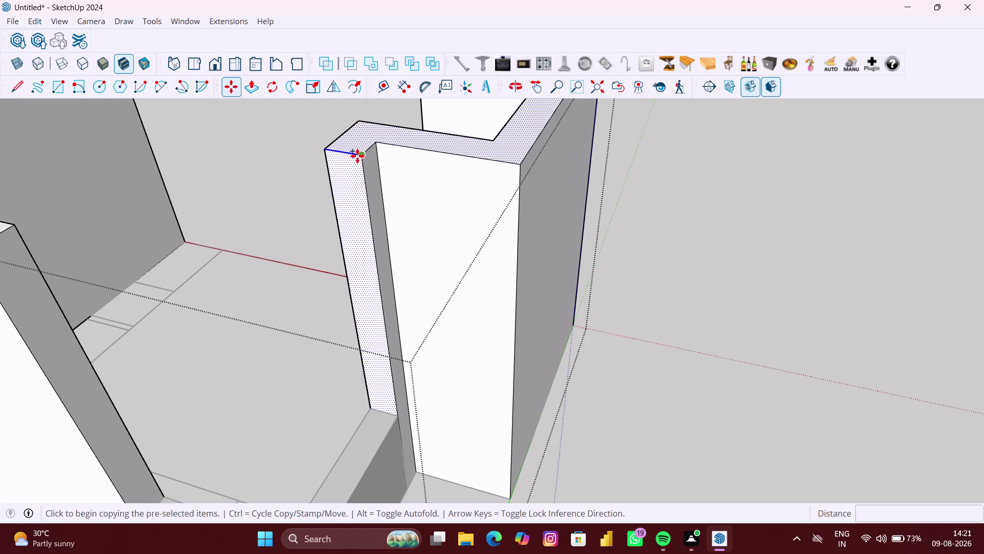
click(359, 156)
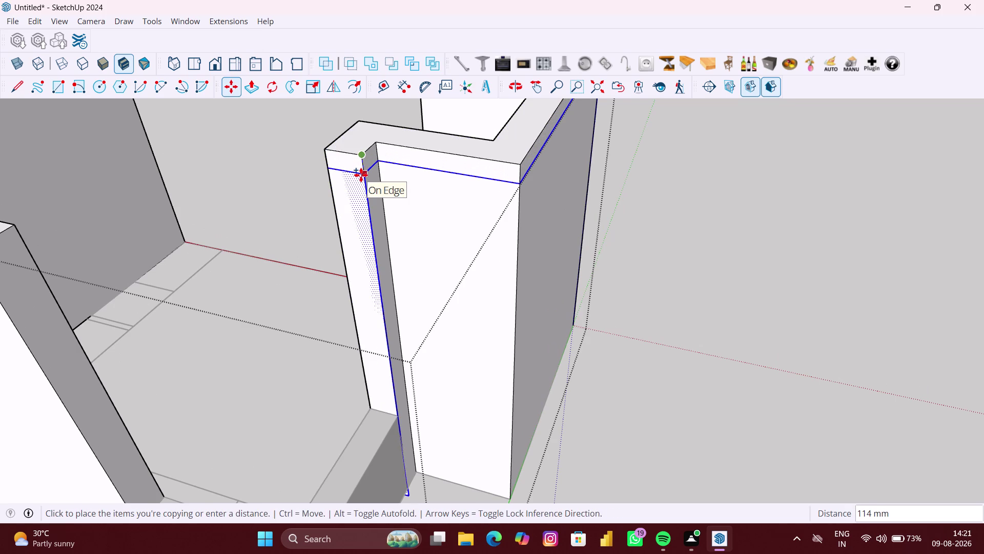
key(Escape)
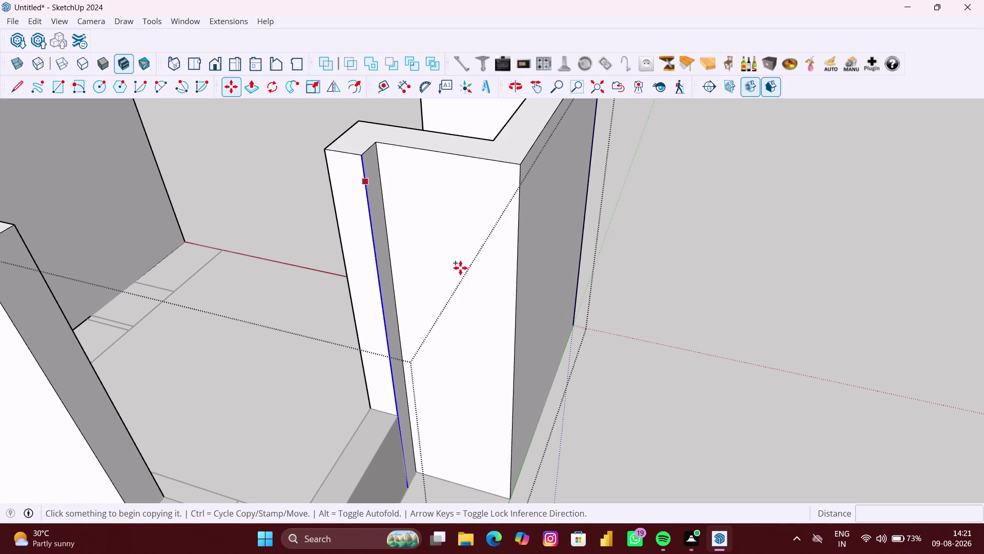
key(space)
Orbit back out from the wall and open the lower cabinet group.
scroll(down, 3)
key(space)
click(685, 341)
scroll(down, 3)
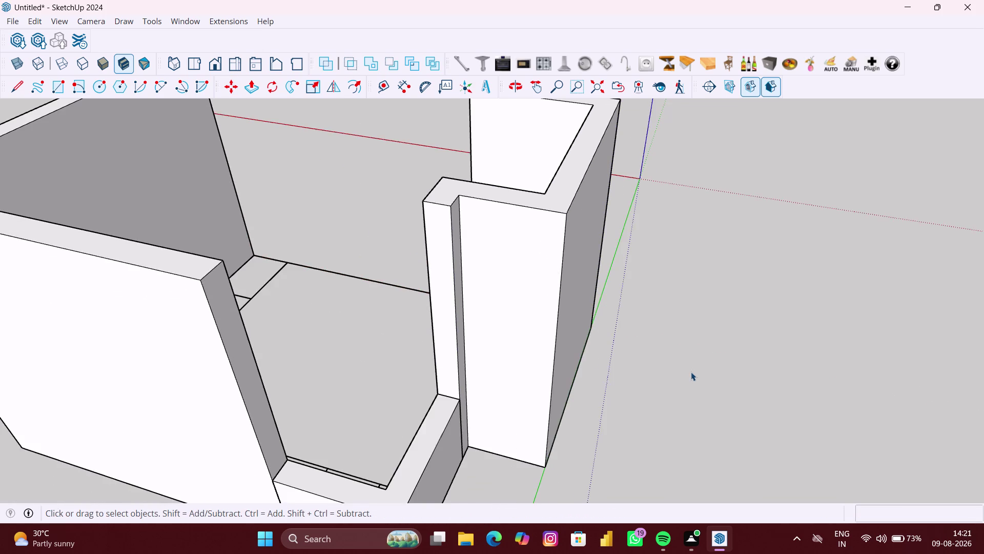
middle_drag(674, 367, 536, 331)
scroll(up, 3)
double_click(373, 367)
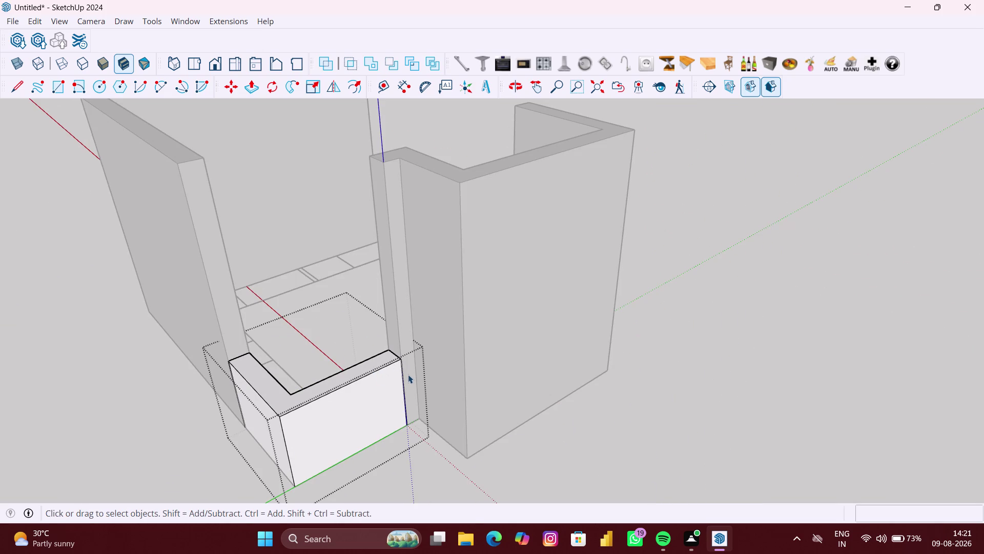
Move the cabinet group up the blue axis so it sits level with the wall top.
key(m)
key(space)
click(647, 450)
click(362, 405)
key(m)
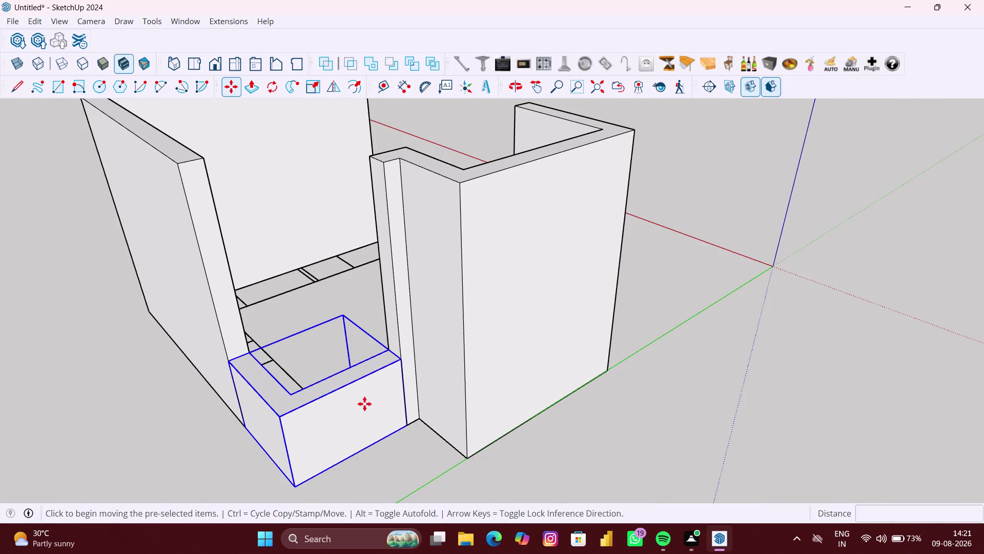
click(402, 359)
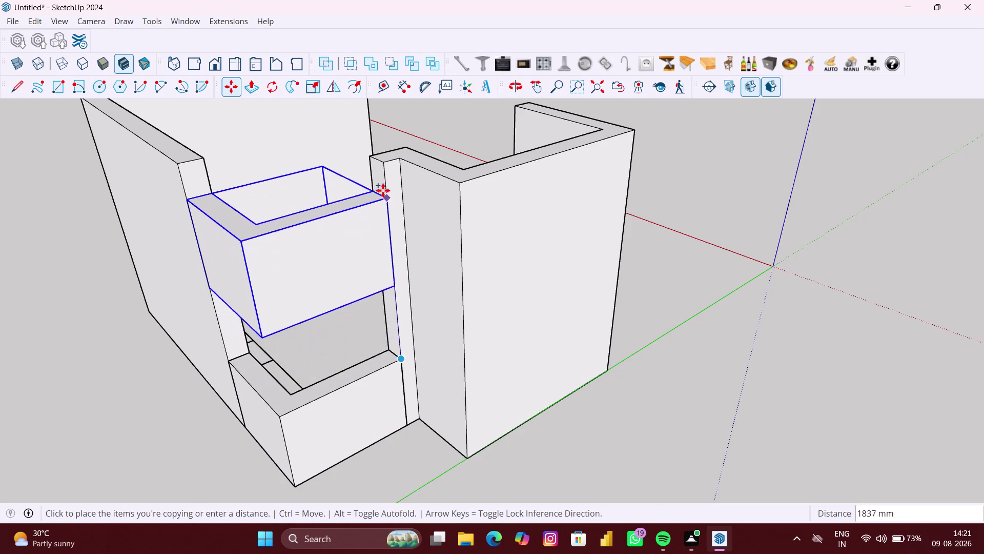
click(384, 164)
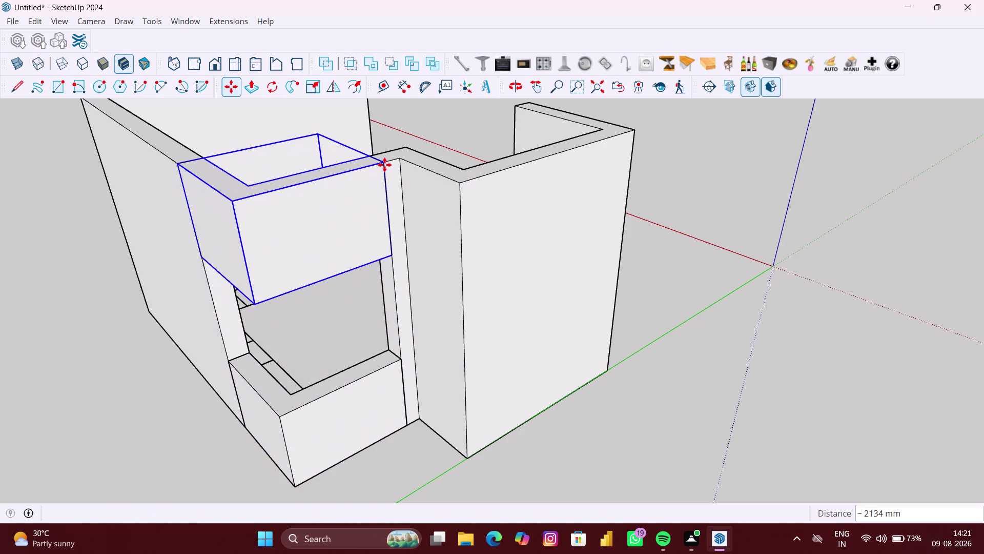
key(space)
Deselect the upper cabinet and orbit to view the cabinets from the front.
scroll(down, 3)
click(644, 482)
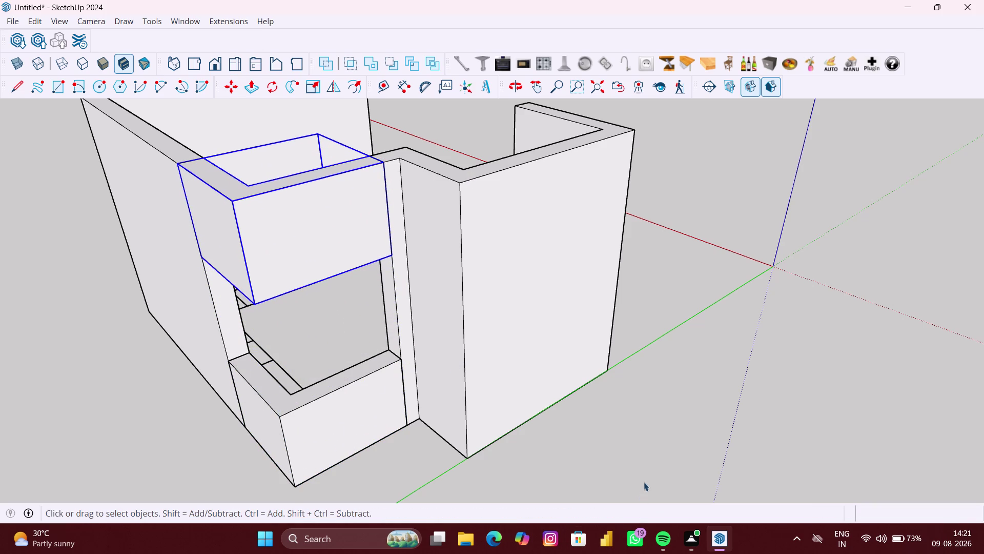
scroll(down, 3)
middle_drag(535, 474, 431, 423)
scroll(up, 3)
middle_drag(296, 417, 355, 419)
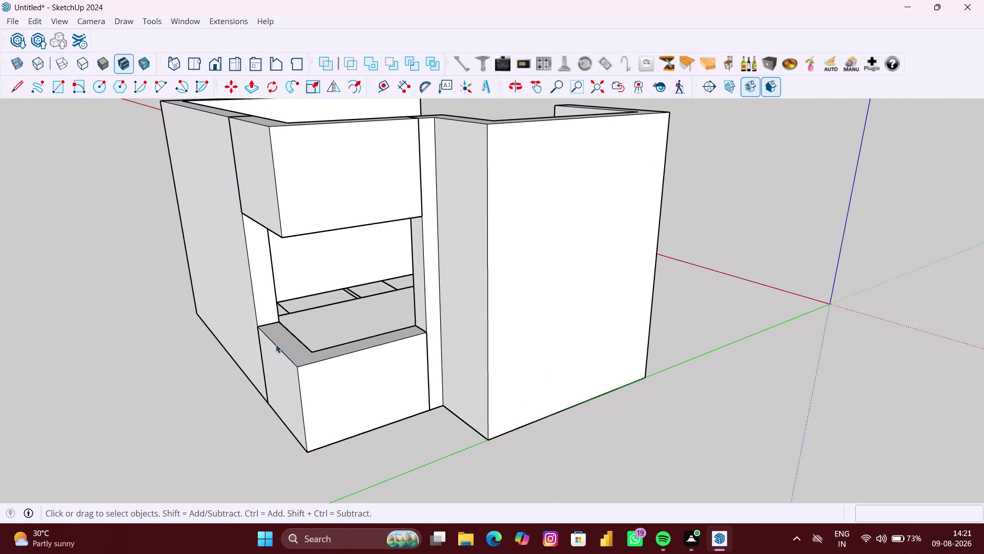
Orbit toward the cabinet opening and enter the wall group for editing.
scroll(up, 3)
middle_drag(287, 331, 330, 369)
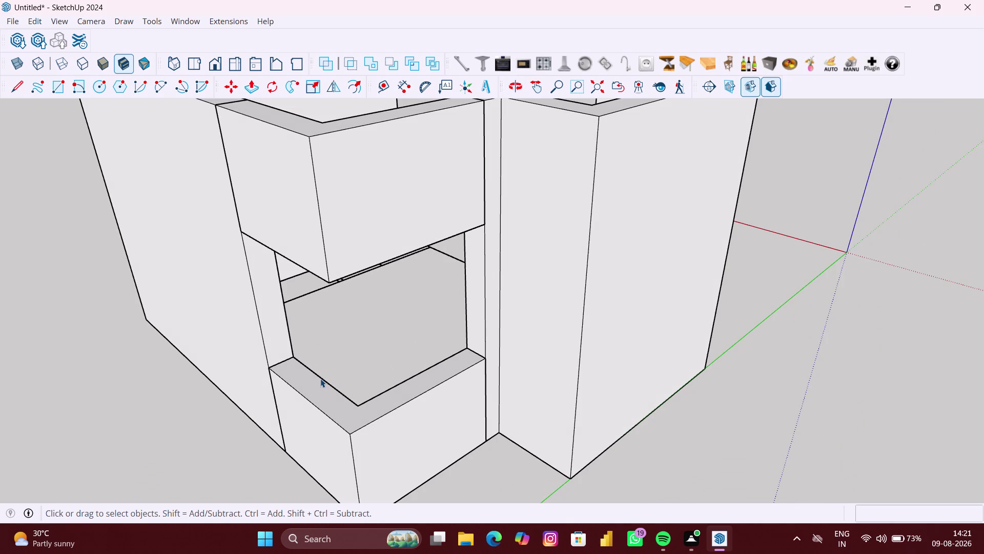
click(248, 317)
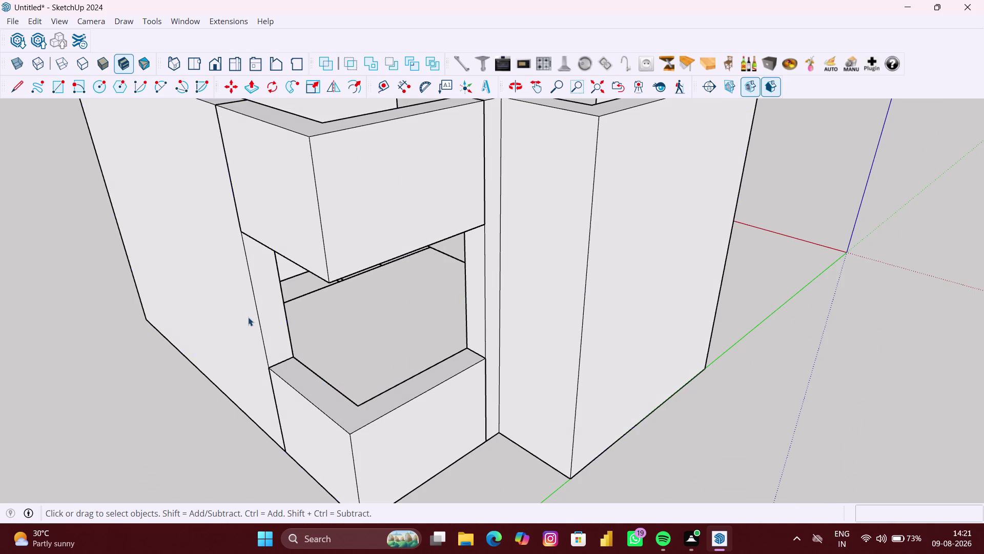
double_click(248, 317)
scroll(up, 3)
scroll(down, 3)
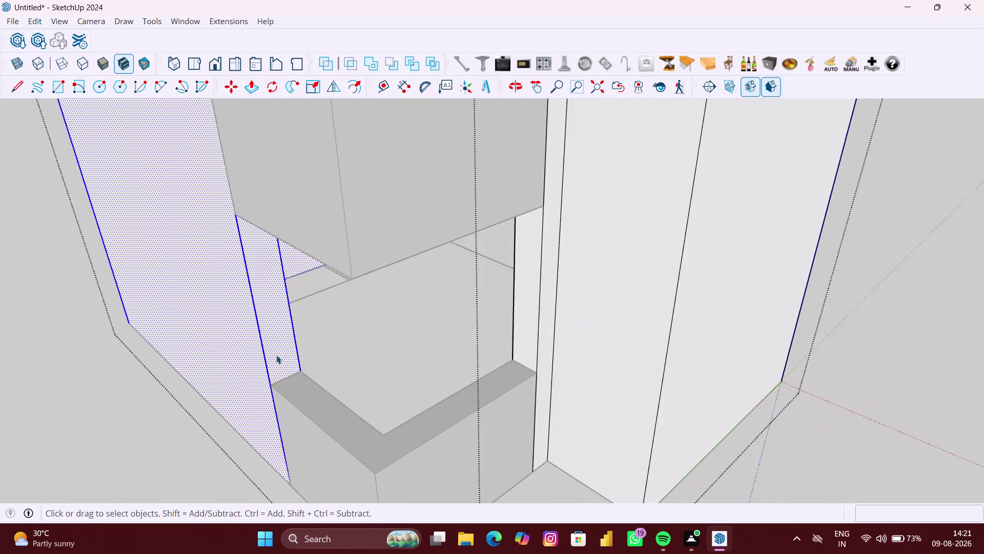
scroll(down, 3)
click(317, 262)
scroll(up, 3)
click(316, 271)
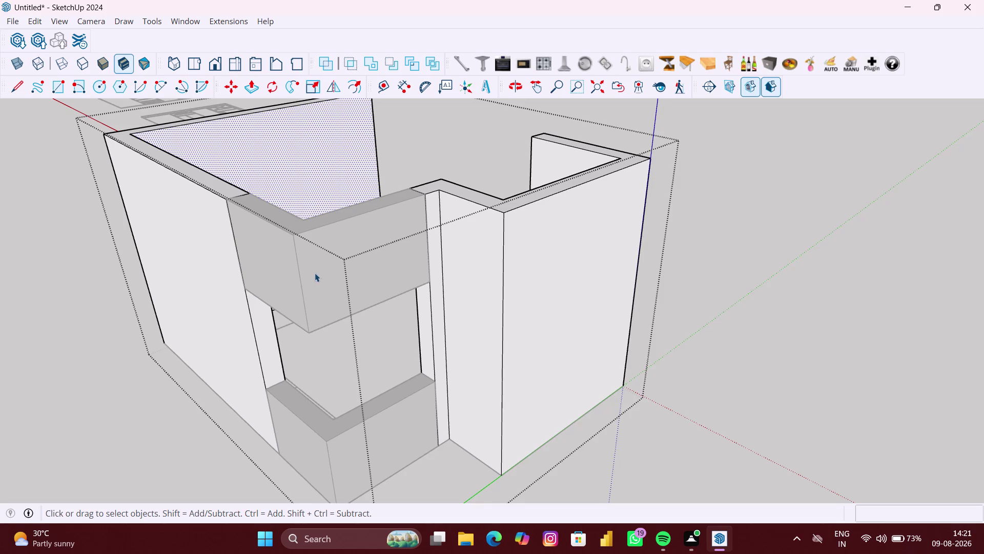
scroll(up, 3)
click(419, 456)
click(653, 480)
Orbit out over the whole room, then close in on the upper cabinet.
scroll(down, 3)
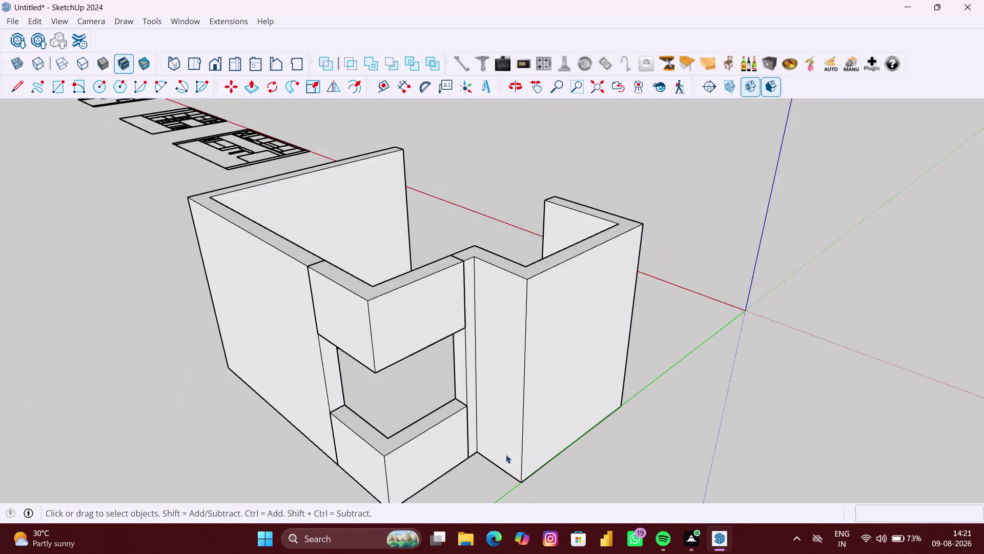
scroll(down, 3)
middle_drag(440, 458, 577, 464)
scroll(up, 3)
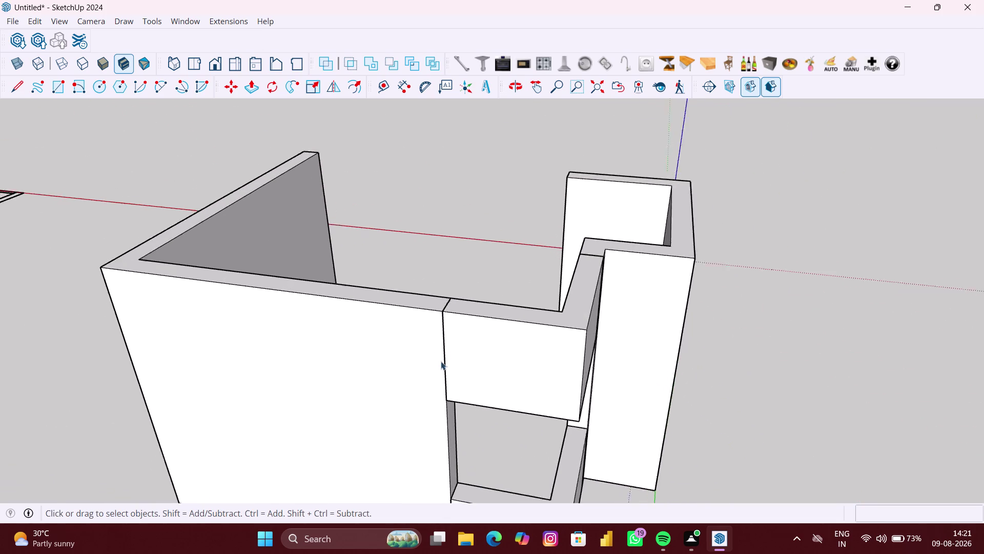
scroll(up, 3)
middle_drag(441, 361, 475, 368)
scroll(up, 3)
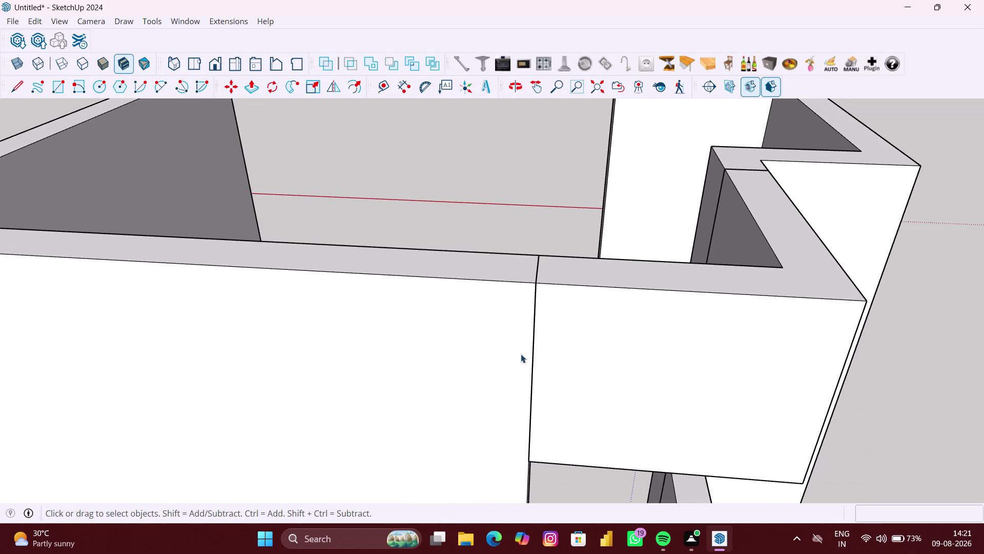
Enter the upper cabinet group, deleting a selection and then undoing it.
click(530, 352)
double_click(529, 354)
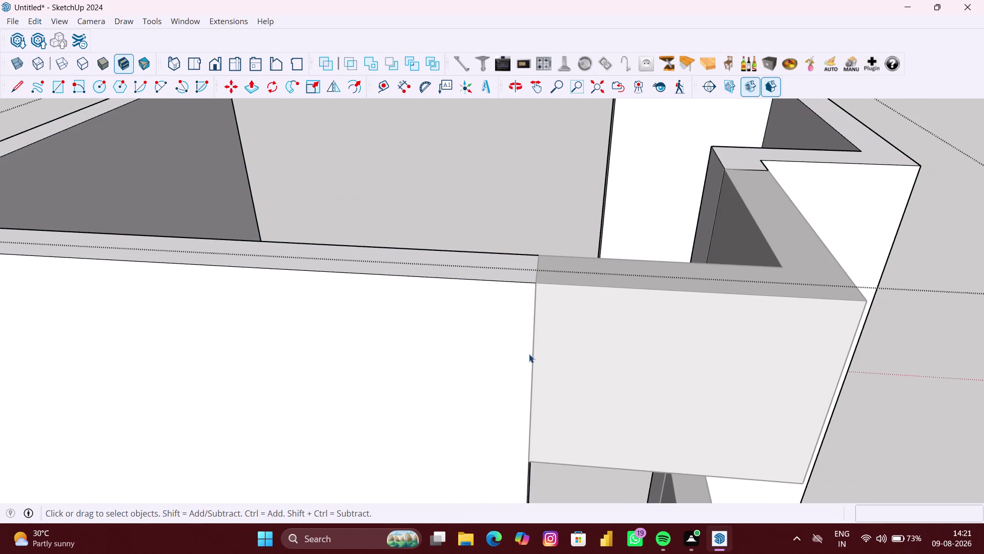
click(529, 354)
click(532, 357)
key(Delete)
key(ctrl+z)
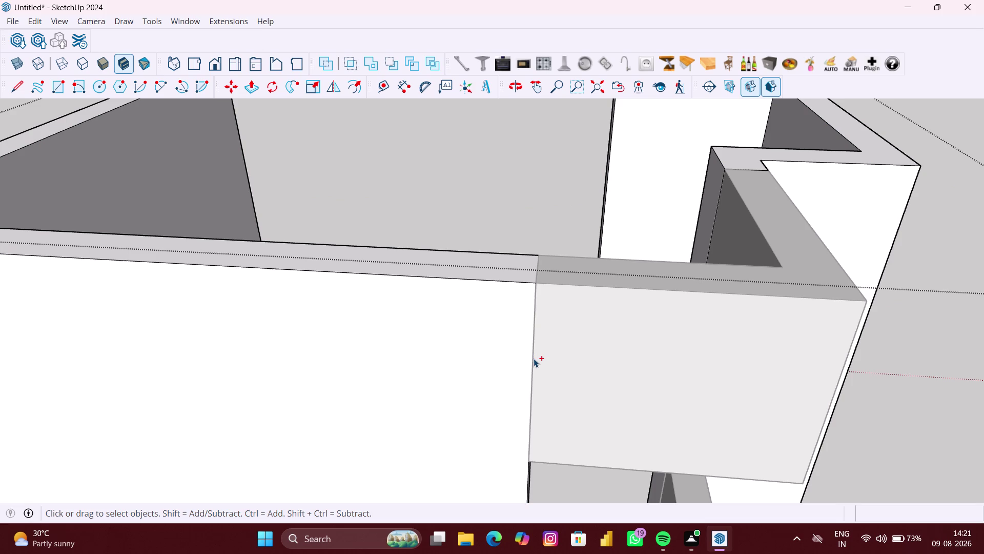
key(space)
Orbit out from the upper cabinet to view the room from behind.
click(906, 385)
scroll(down, 3)
click(901, 386)
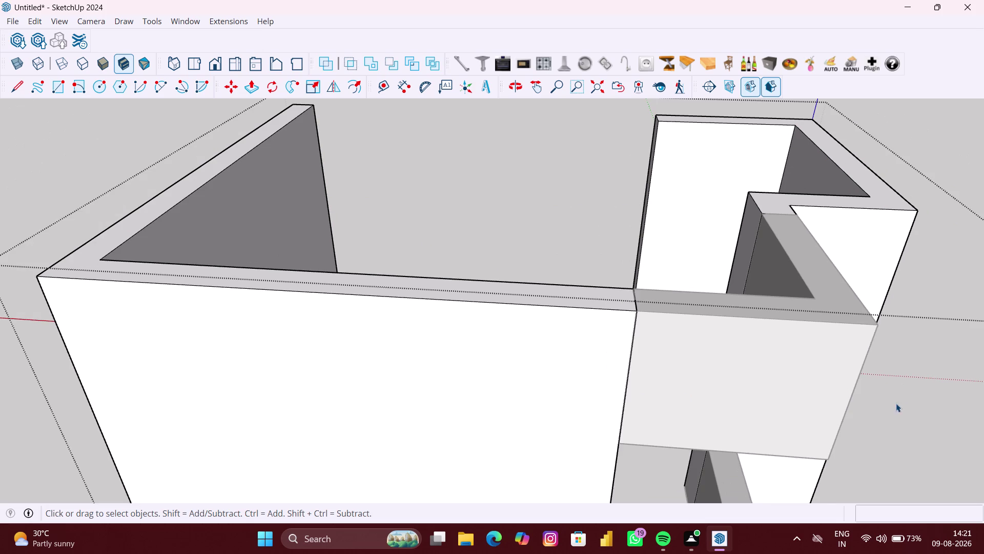
scroll(down, 3)
click(166, 393)
scroll(down, 3)
middle_drag(795, 407, 580, 421)
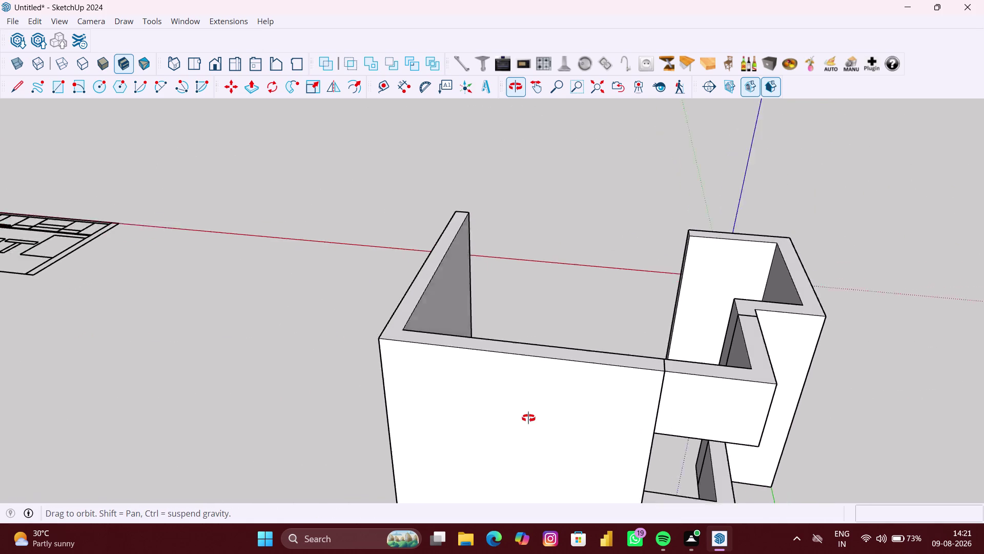
middle_drag(579, 421, 276, 405)
middle_drag(506, 399, 217, 376)
Zoom into the room interior and back out to the whole room.
scroll(up, 3)
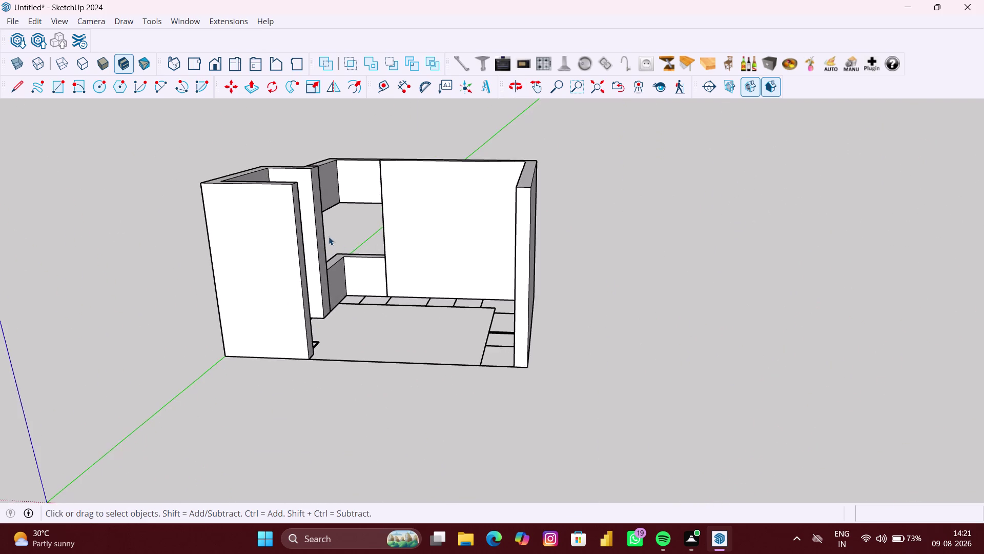
scroll(up, 3)
middle_drag(335, 230, 288, 232)
scroll(up, 3)
scroll(up, 3)
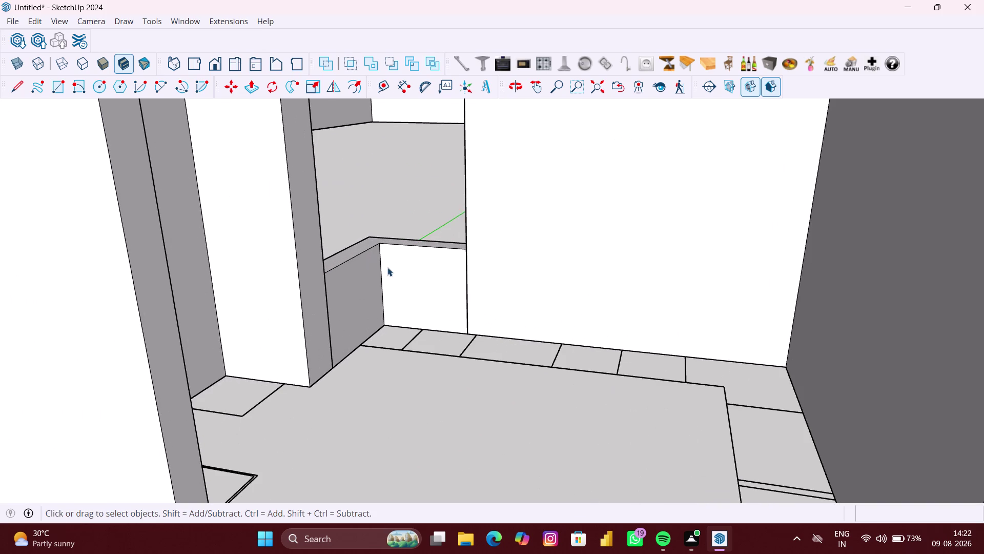
middle_drag(387, 267, 356, 268)
scroll(down, 3)
Orbit toward the cabinet opening and zoom in on the lower countertop.
middle_drag(333, 287, 606, 317)
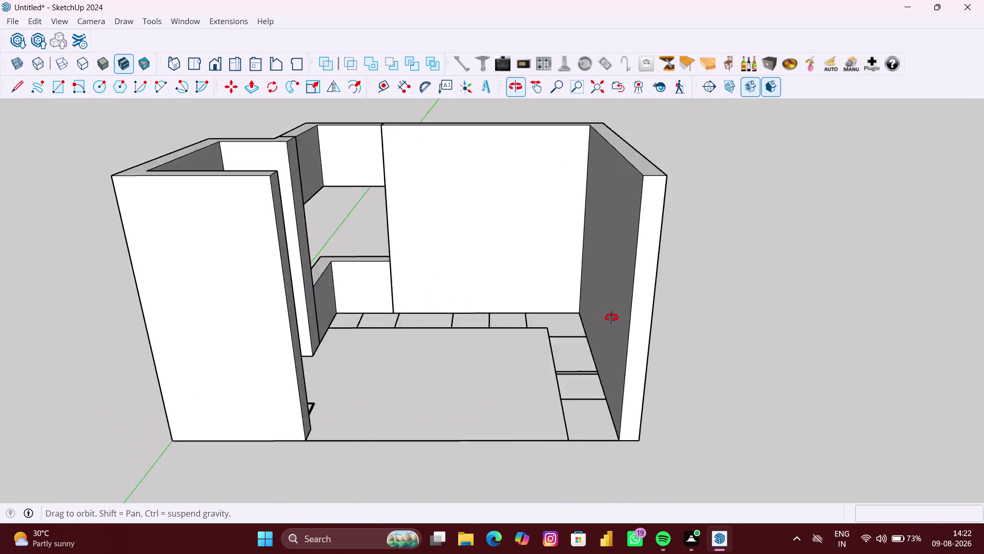
middle_drag(607, 317, 610, 317)
middle_drag(373, 359, 683, 347)
middle_drag(328, 431, 530, 398)
scroll(down, 3)
scroll(down, 3)
middle_drag(472, 453, 449, 400)
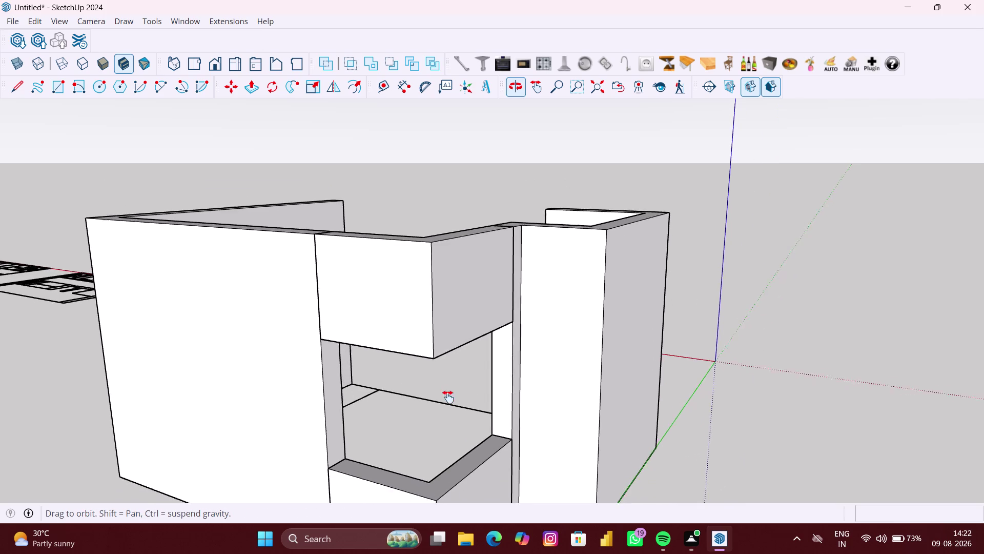
middle_drag(450, 399, 446, 391)
scroll(up, 3)
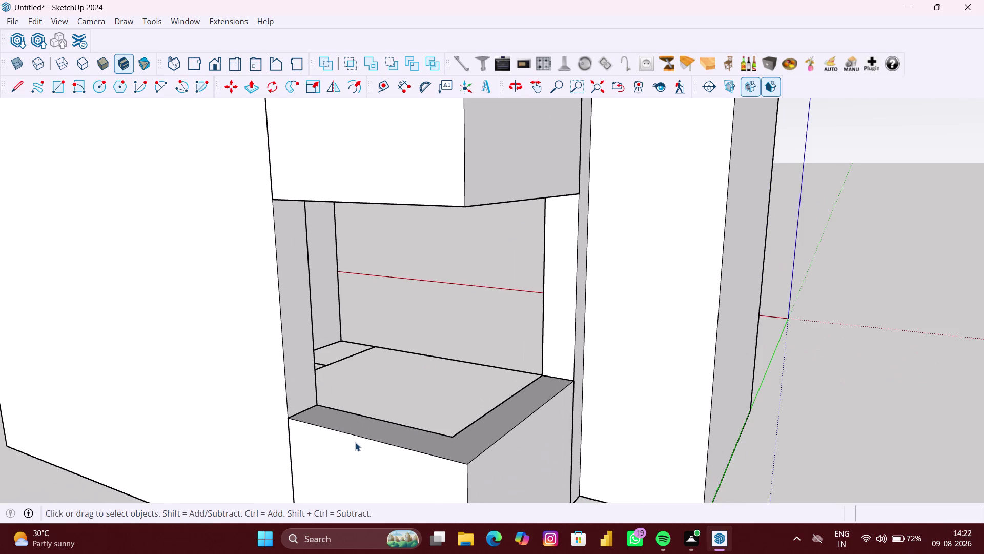
Start a line at the countertop edge midpoint, then cancel the unwanted diagonal.
key(l)
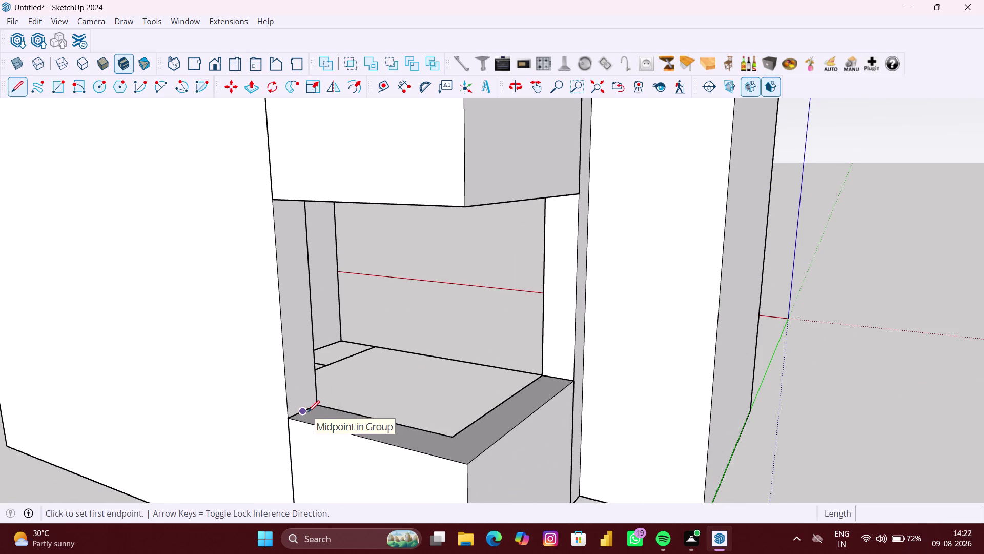
scroll(up, 3)
click(308, 412)
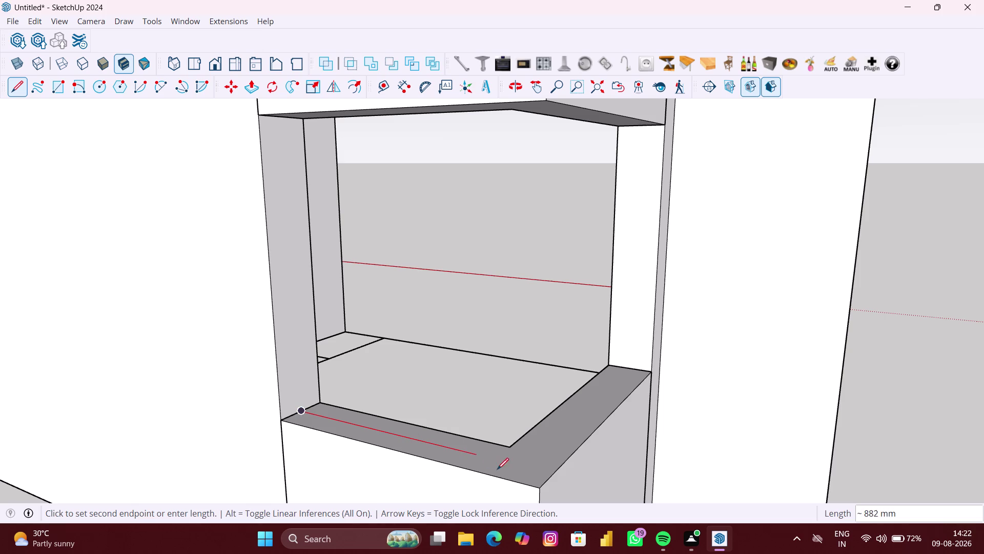
click(550, 476)
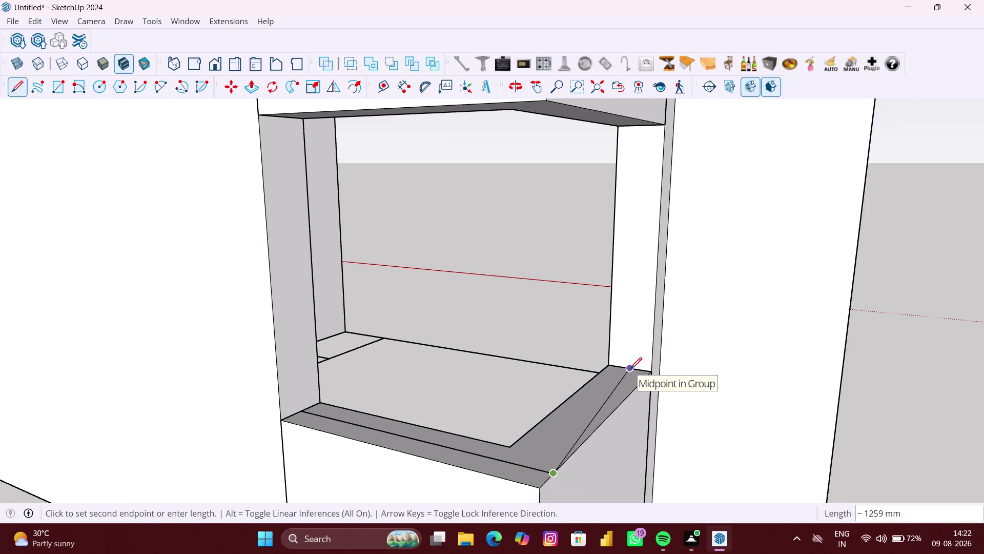
text(V)
key(space)
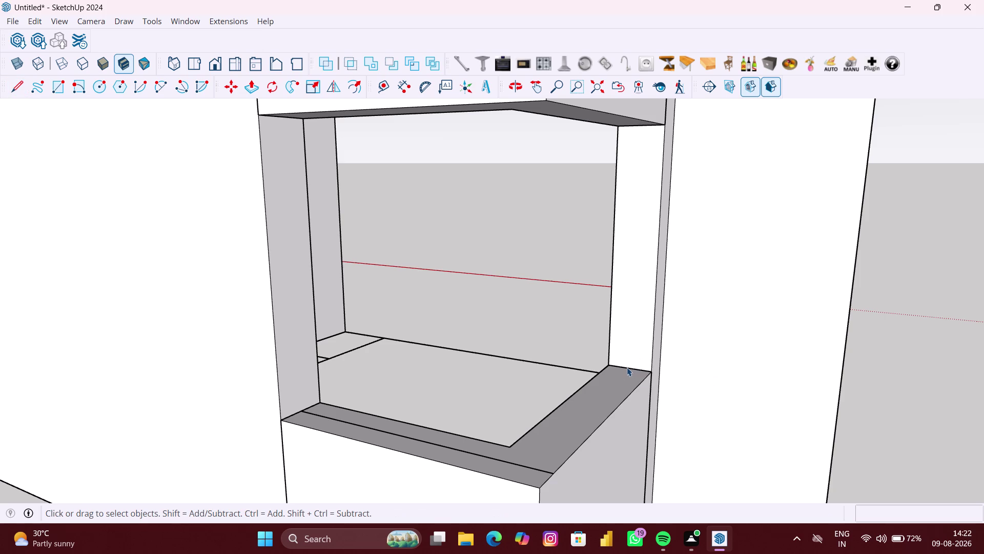
Draw a direction-locked edge from the countertop's back corner across the strip.
key(l)
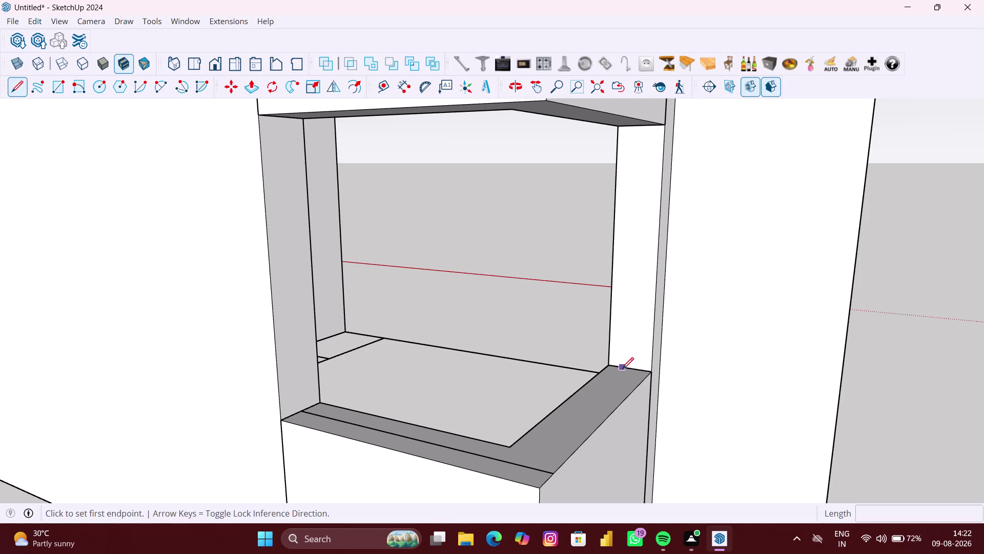
click(624, 368)
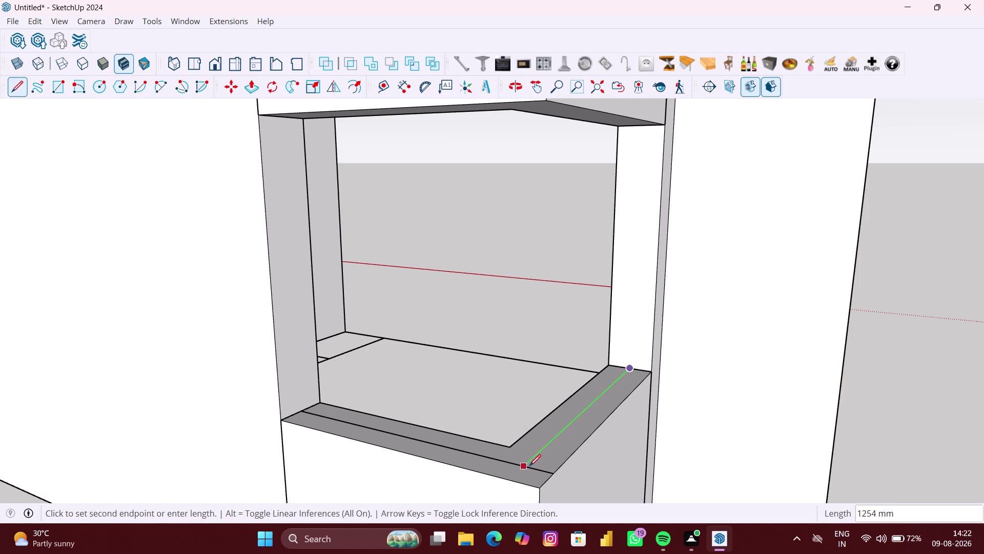
scroll(up, 3)
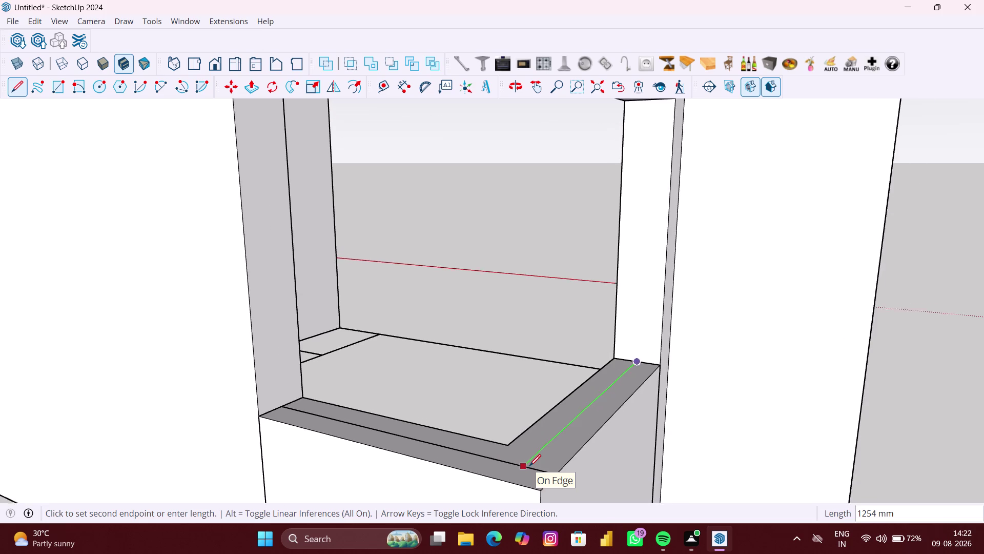
scroll(up, 3)
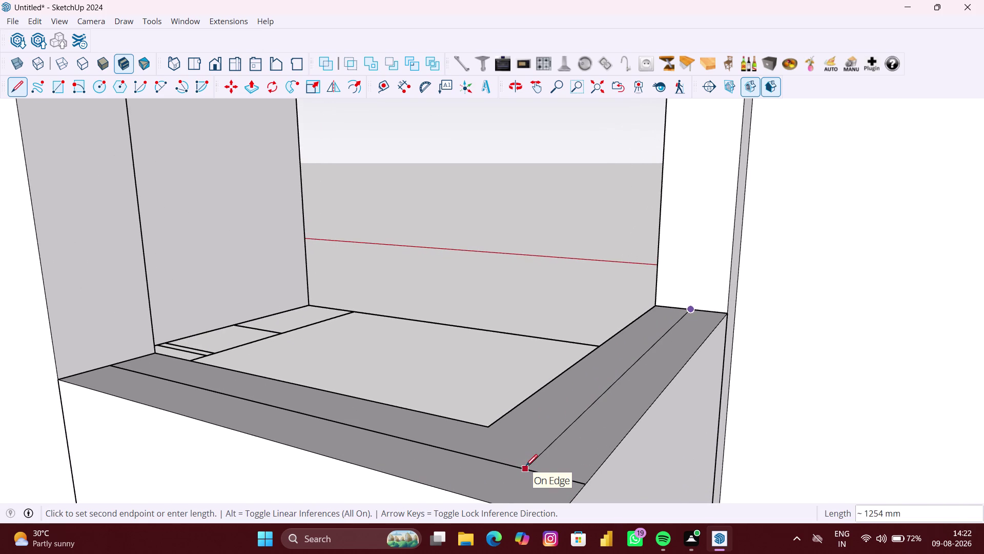
key(Left)
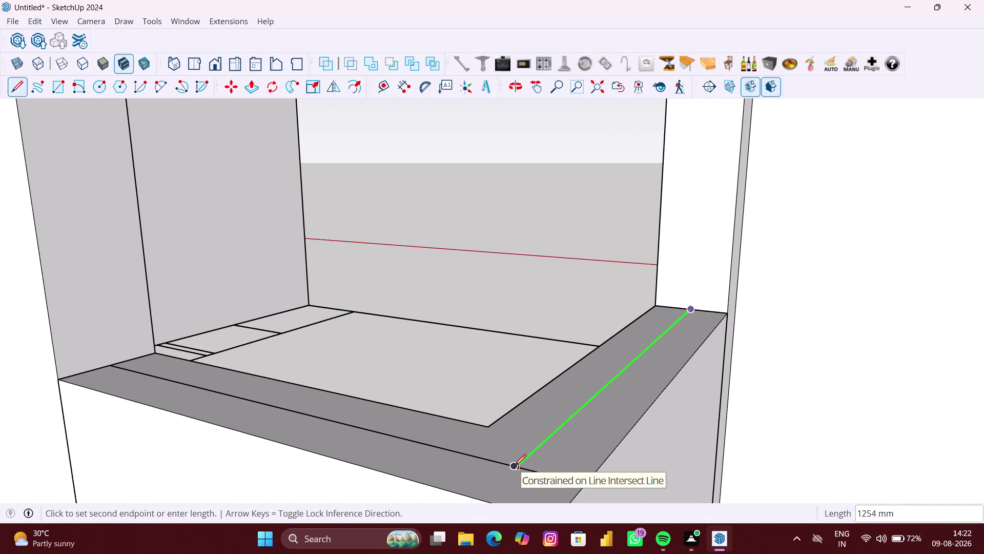
click(515, 465)
scroll(down, 3)
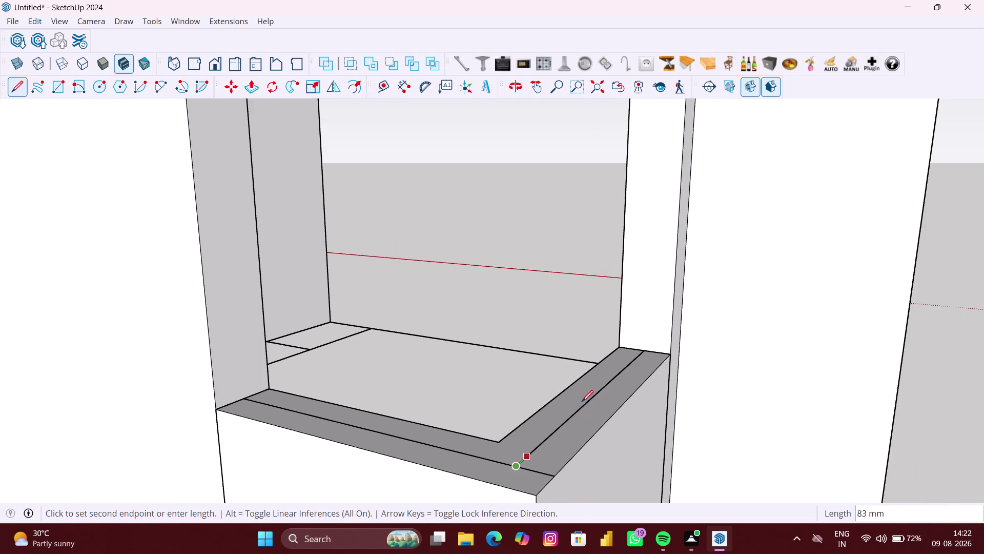
key(space)
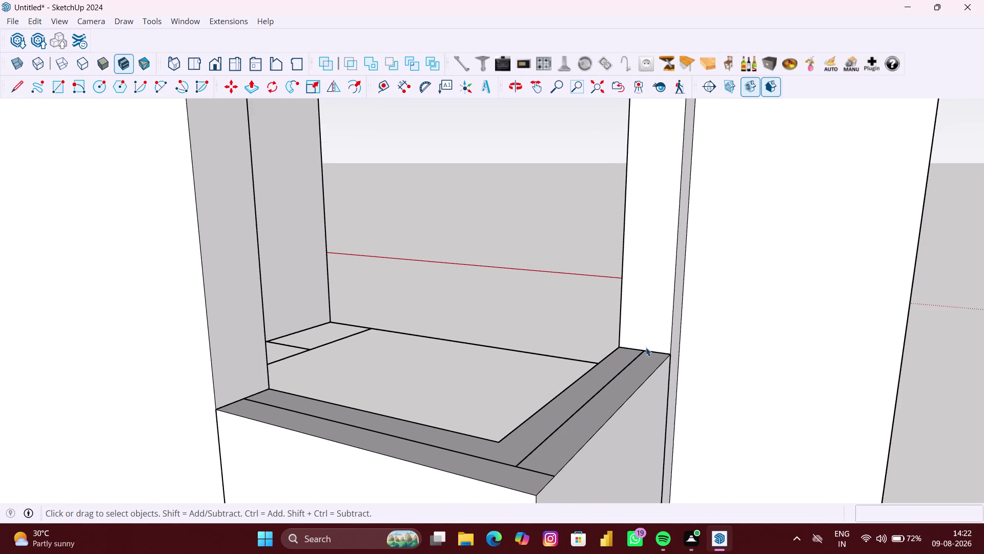
Draw a vertical edge from the counter's right corner up to the opening's top.
key(l)
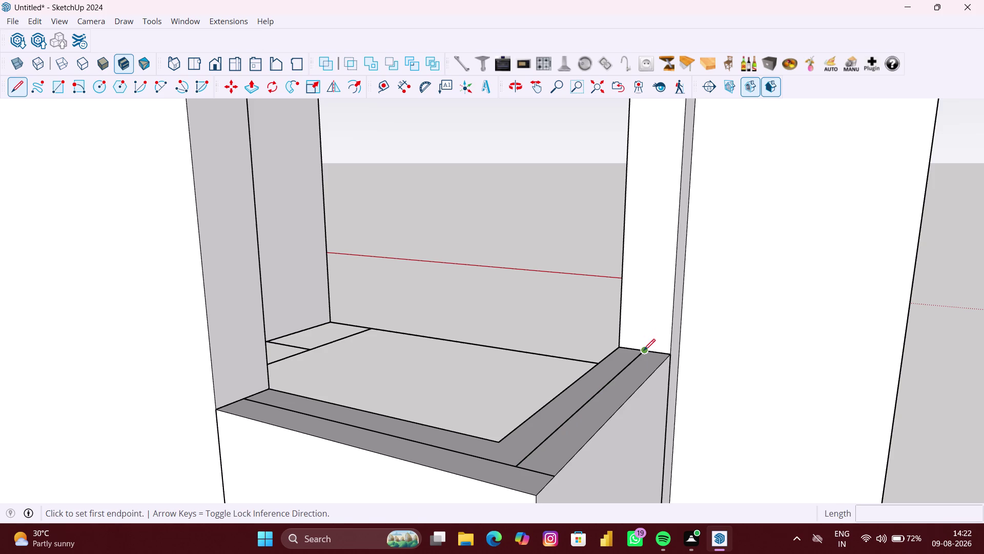
click(643, 350)
scroll(down, 3)
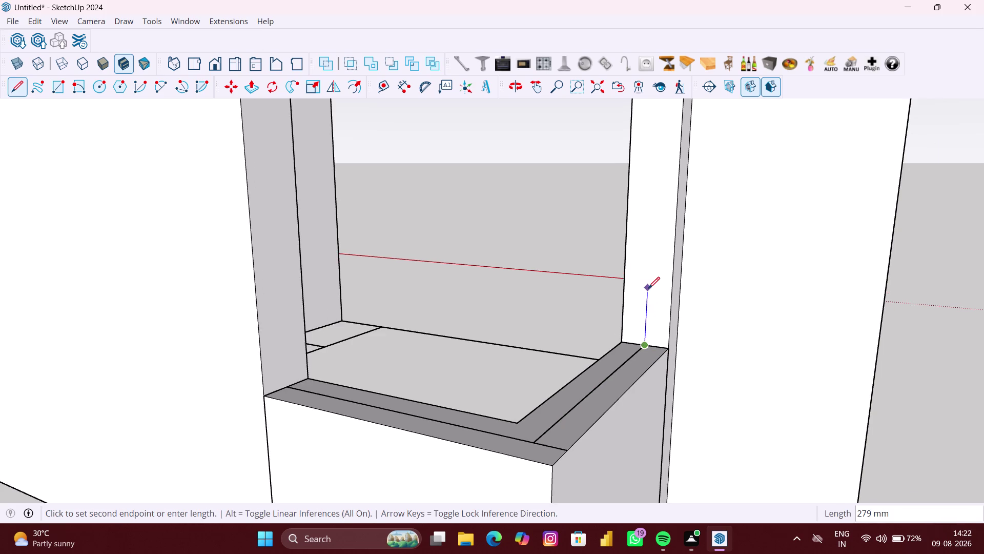
scroll(down, 3)
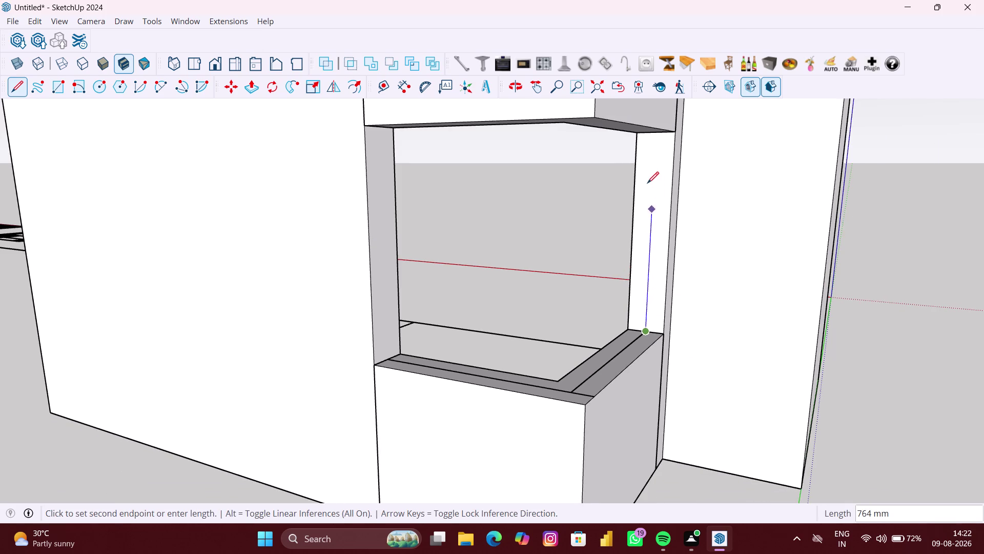
click(654, 135)
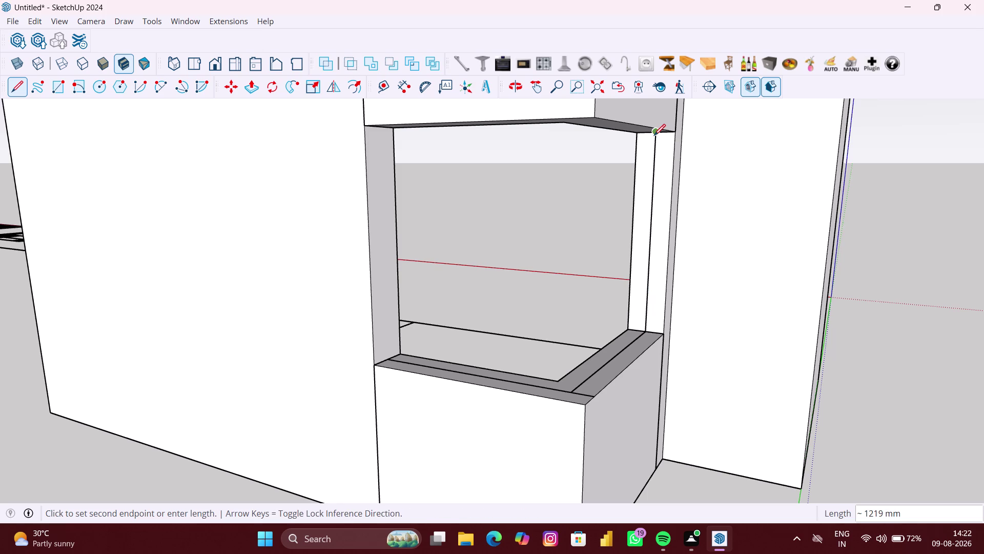
scroll(down, 3)
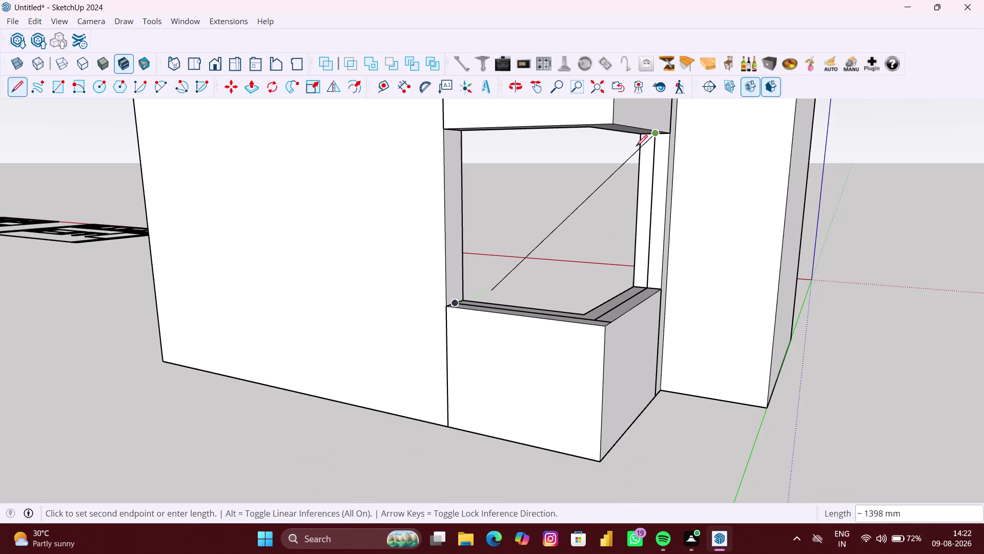
middle_drag(622, 130, 635, 114)
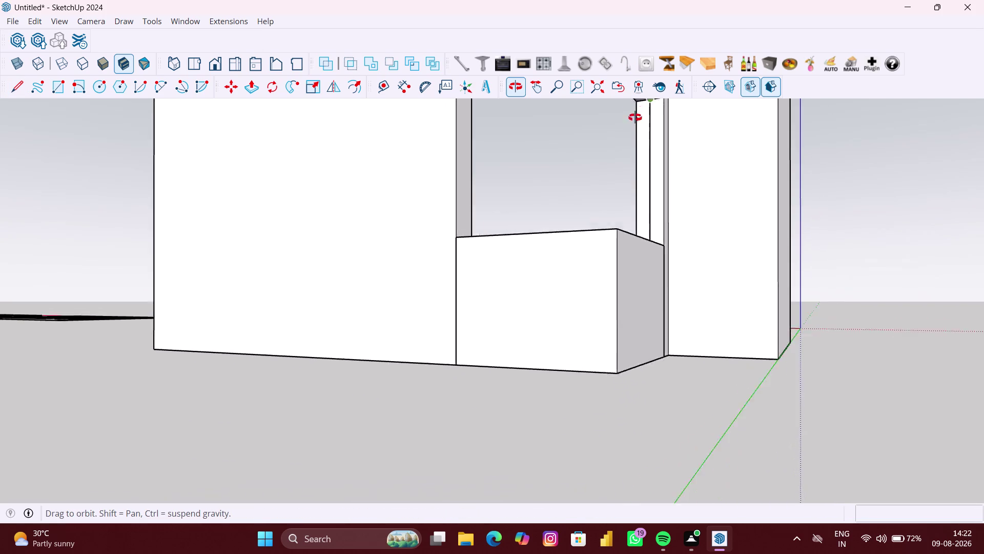
Draw edges along the opening's top trim and down its left side to the counter.
middle_drag(635, 113, 641, 166)
middle_drag(690, 185, 676, 274)
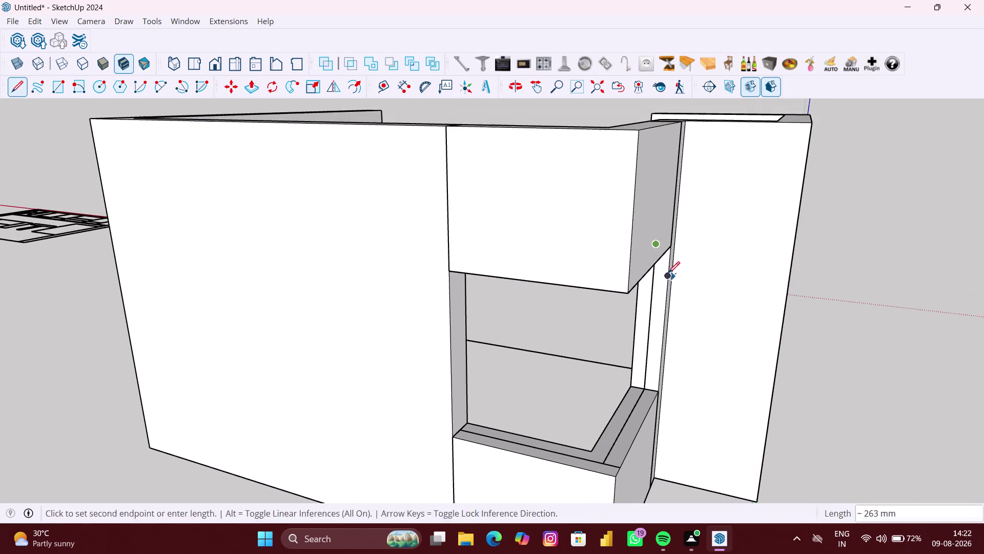
middle_drag(668, 272, 689, 172)
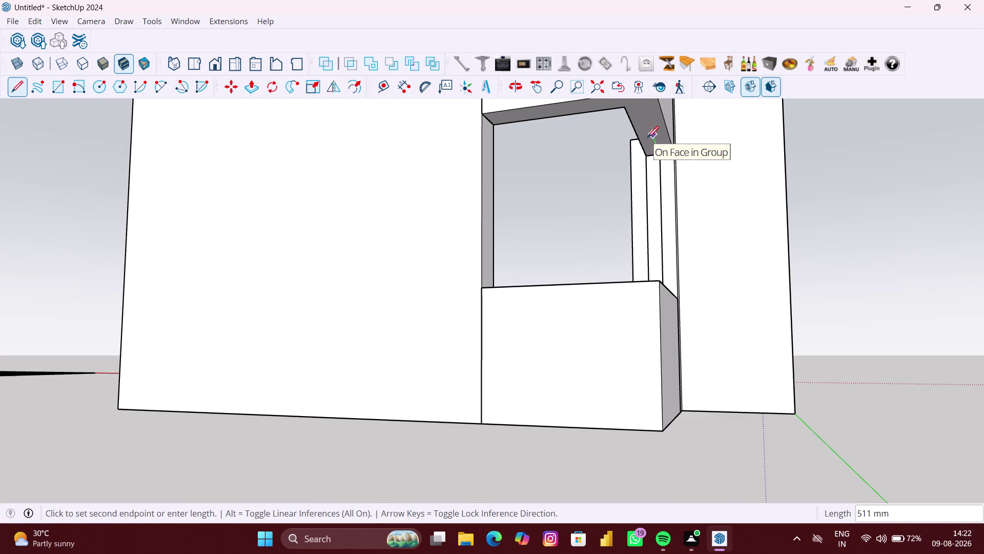
middle_drag(647, 138, 648, 176)
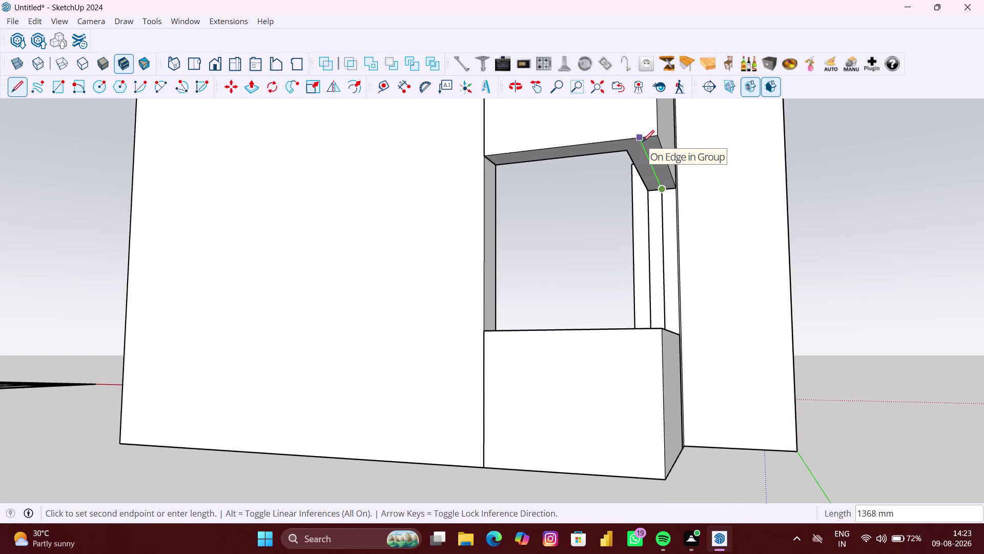
click(645, 147)
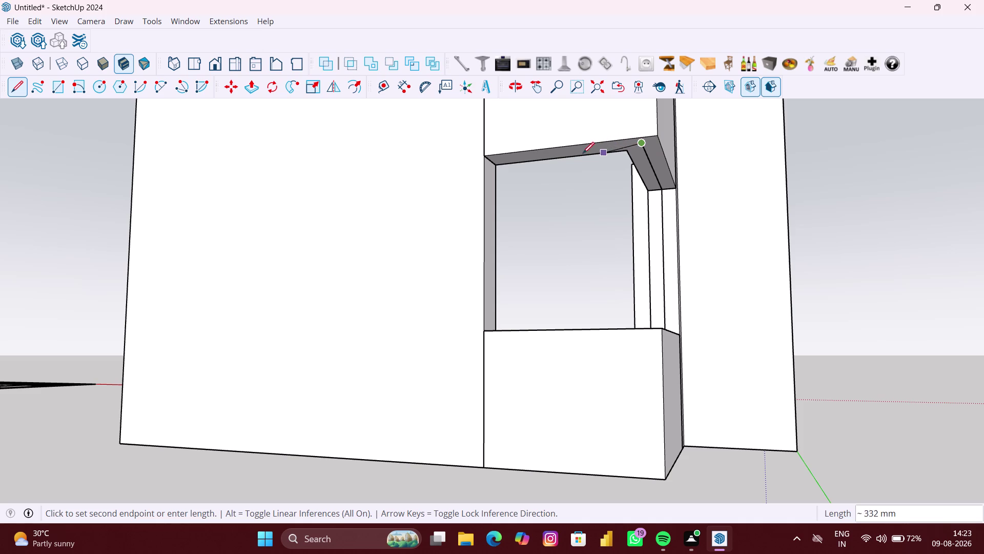
scroll(up, 3)
scroll(up, 3)
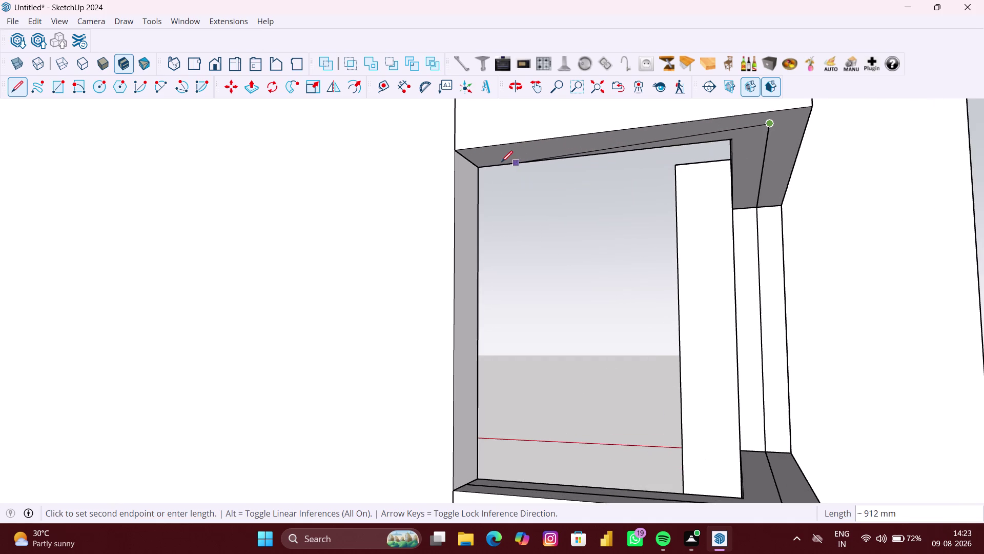
click(475, 160)
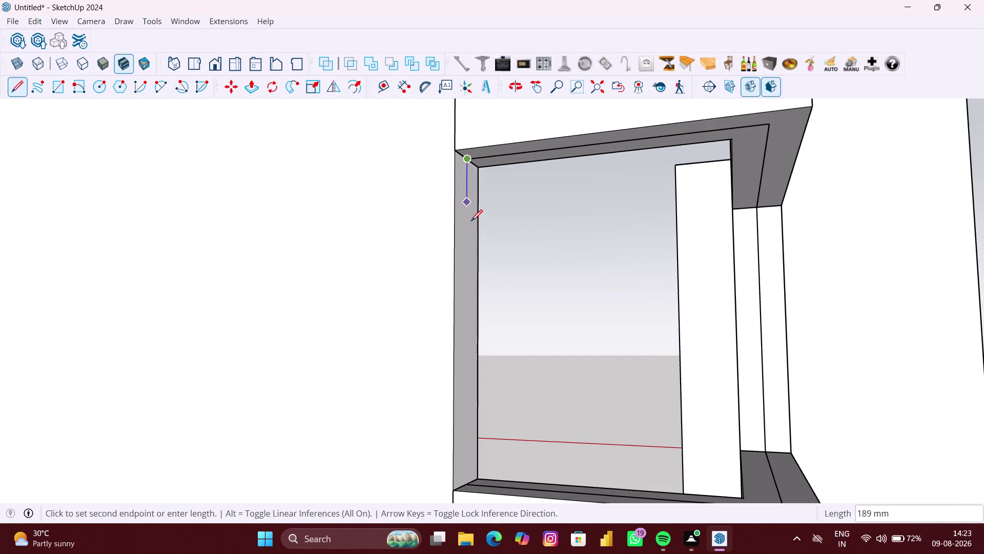
scroll(down, 3)
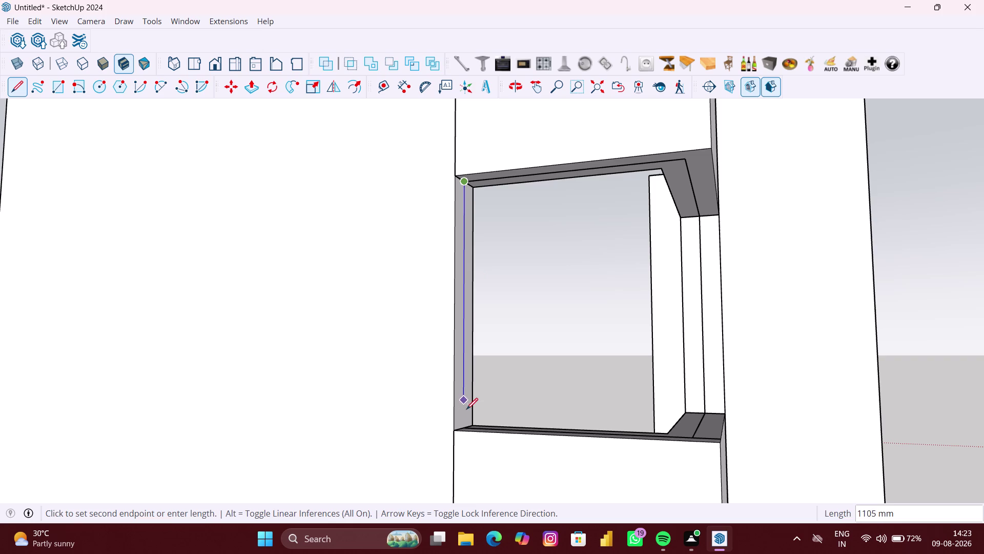
click(468, 424)
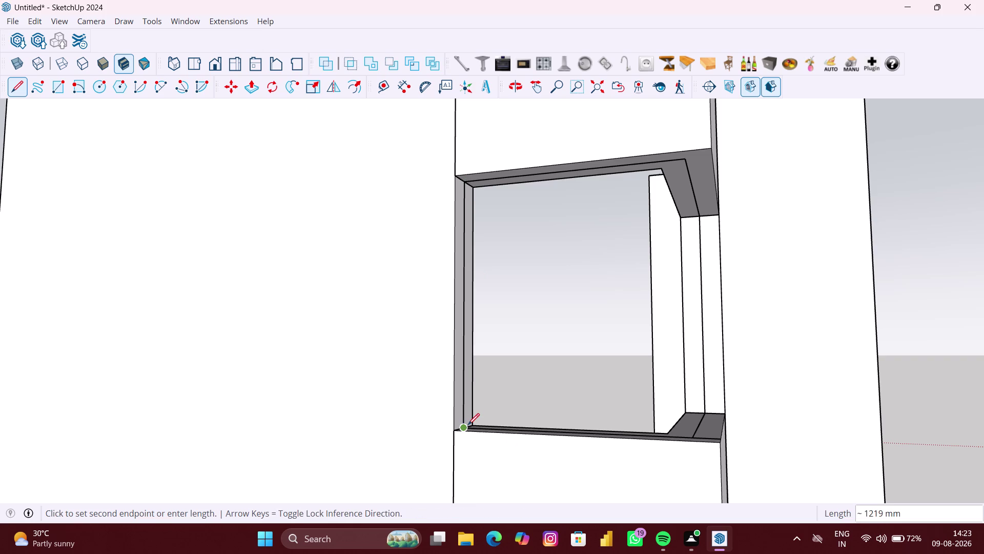
key(space)
scroll(down, 3)
middle_drag(755, 477, 734, 553)
scroll(up, 3)
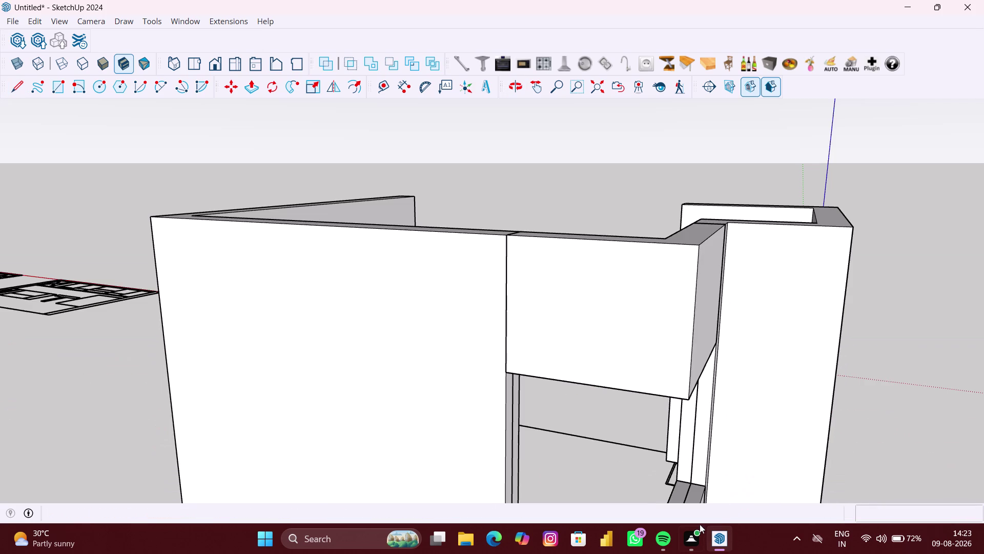
scroll(up, 3)
middle_drag(765, 457, 780, 302)
scroll(up, 3)
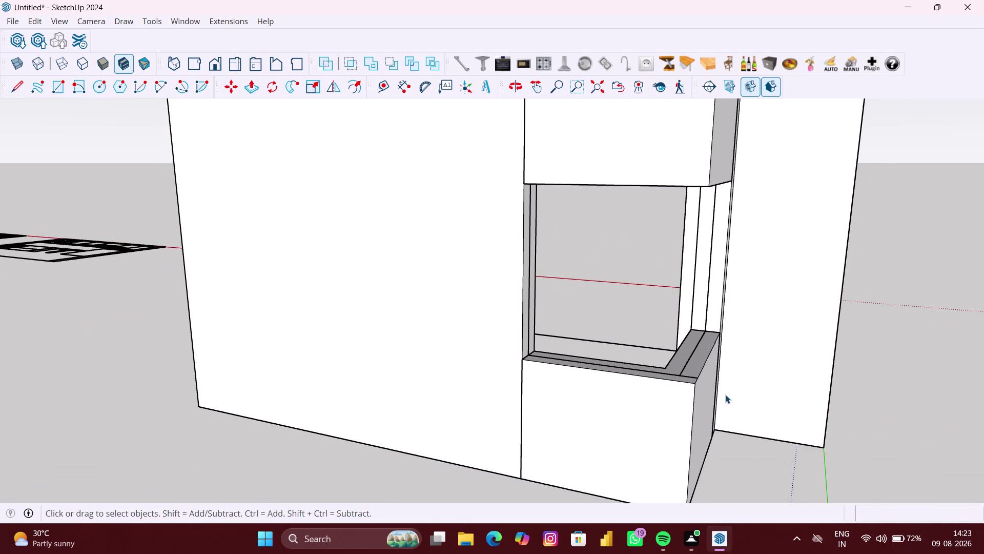
click(679, 372)
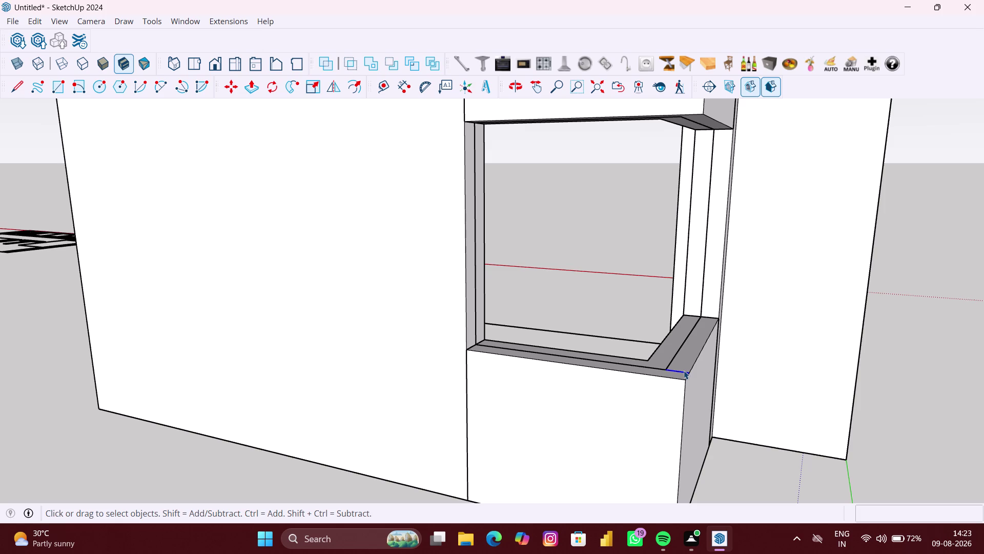
key(Delete)
scroll(down, 3)
middle_drag(683, 370, 606, 399)
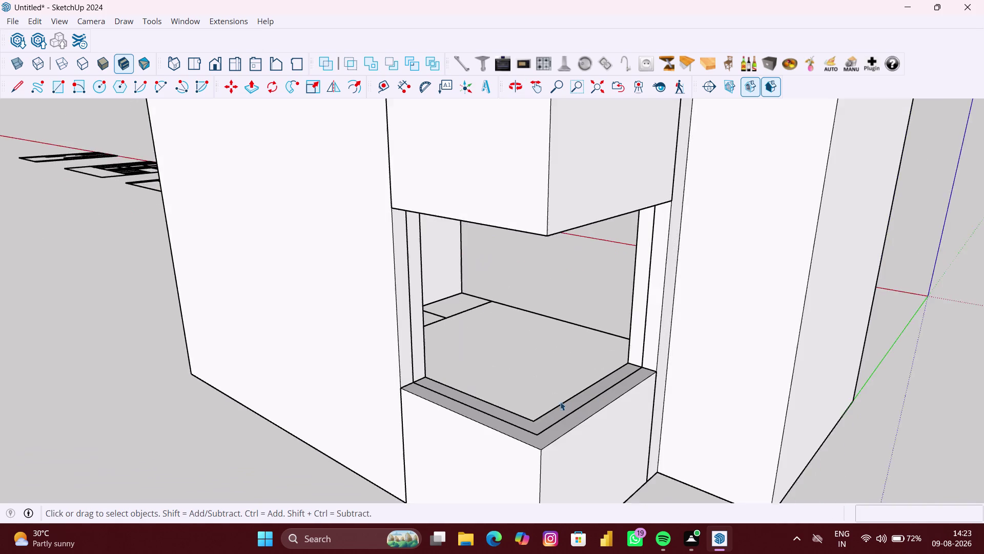
scroll(up, 3)
middle_drag(532, 421, 478, 366)
scroll(down, 3)
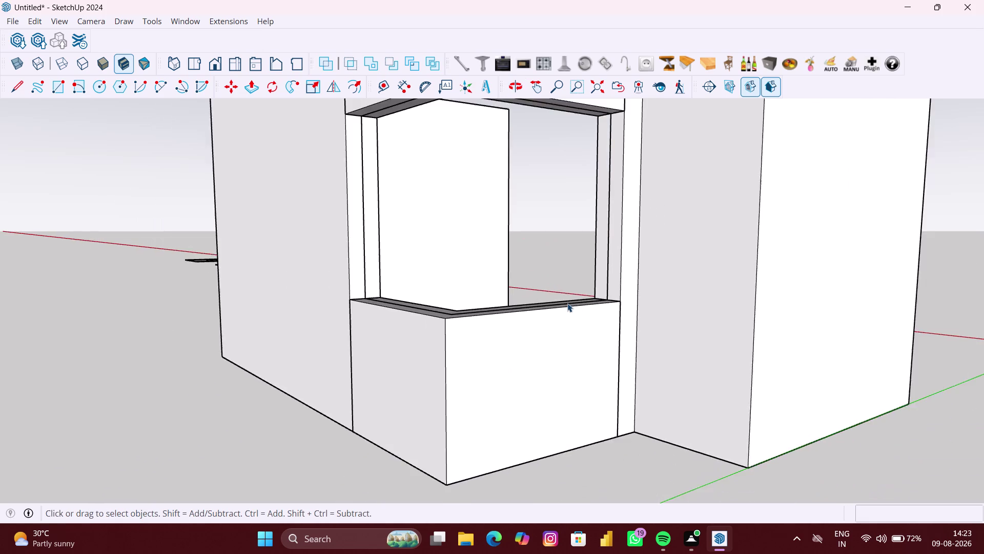
scroll(down, 3)
middle_drag(578, 291, 609, 240)
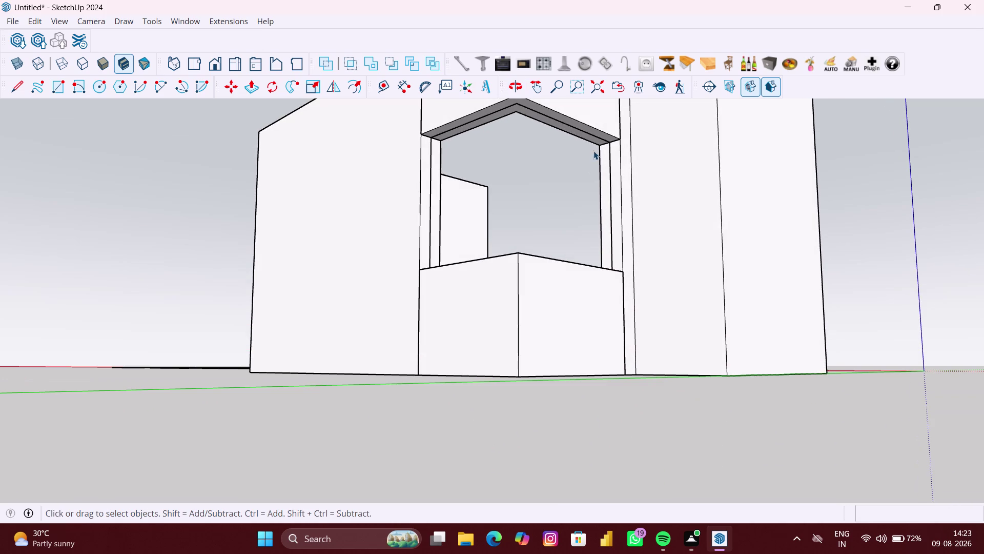
middle_drag(611, 230, 595, 317)
scroll(up, 3)
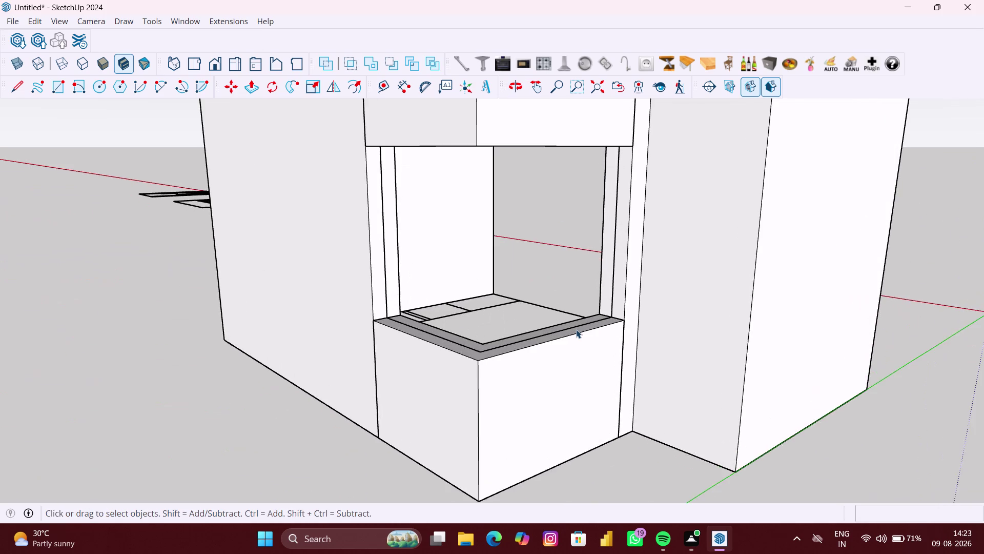
scroll(up, 3)
middle_drag(576, 329, 579, 379)
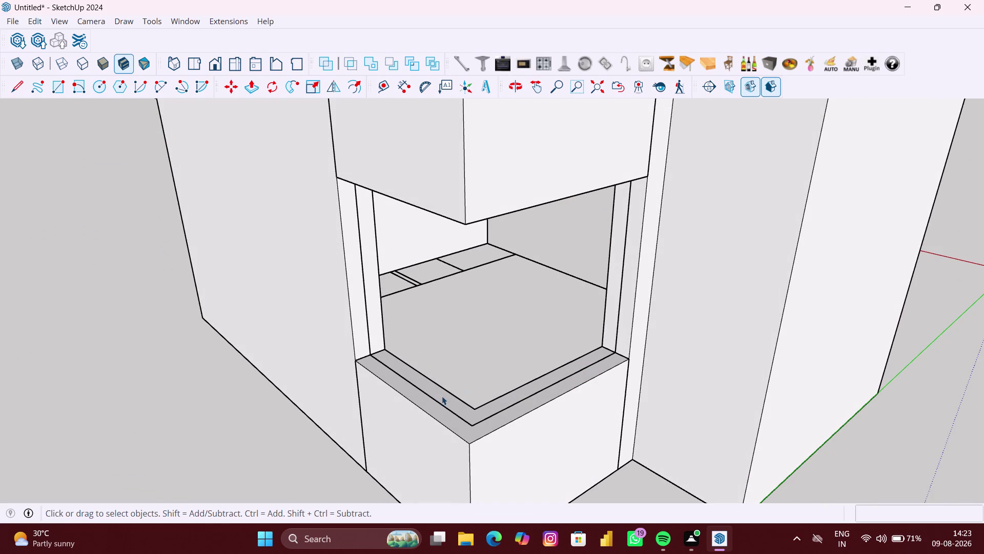
click(441, 406)
click(512, 402)
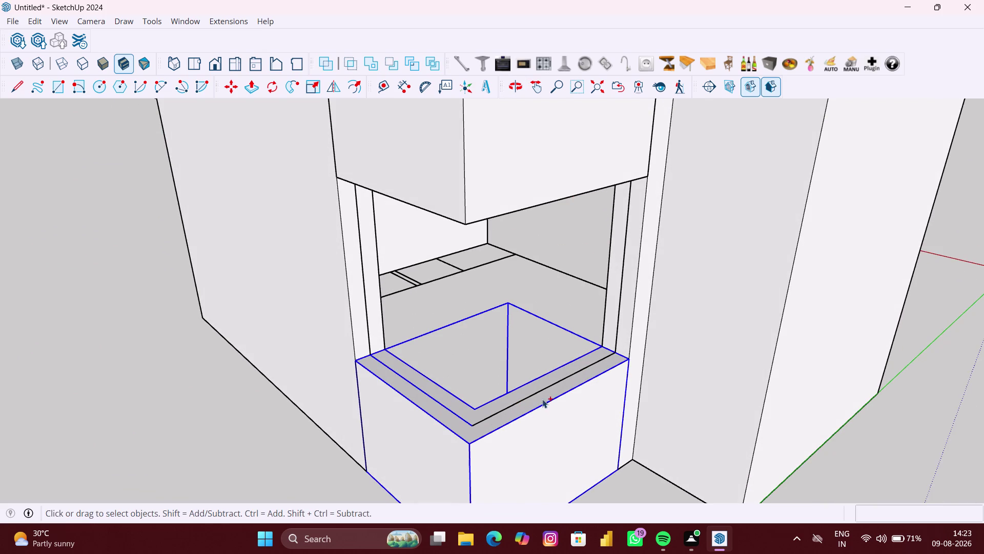
click(525, 401)
double_click(505, 429)
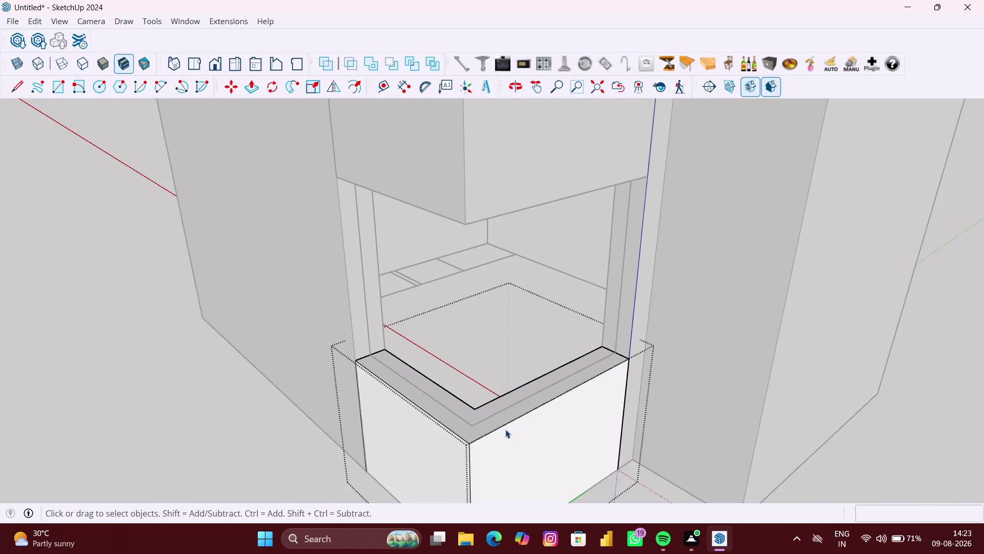
click(336, 442)
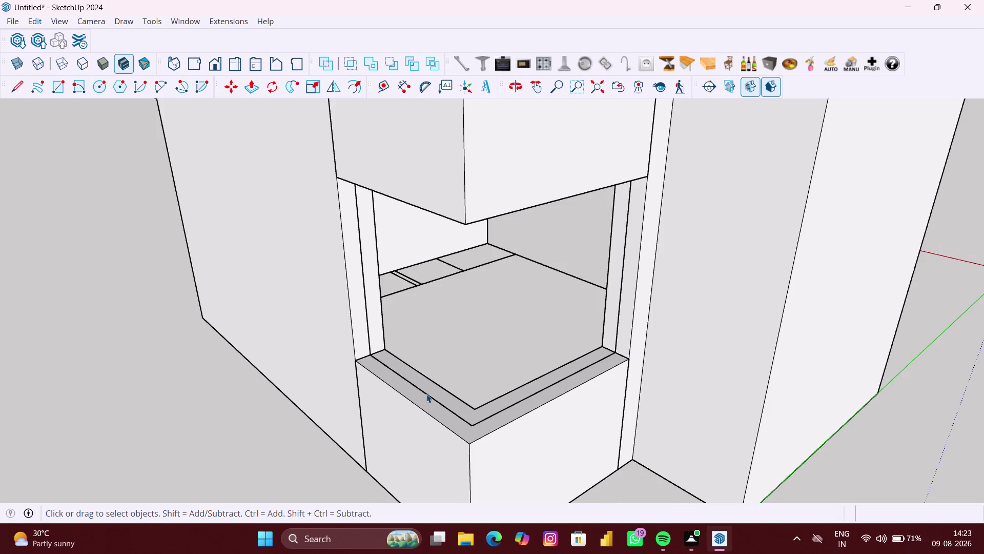
click(426, 394)
click(485, 462)
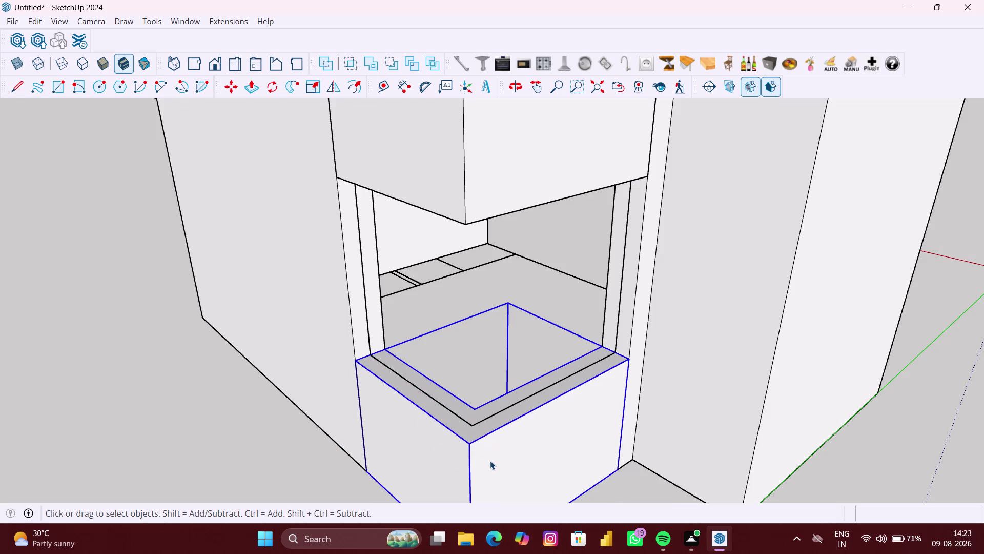
click(490, 460)
click(490, 460)
scroll(up, 3)
click(420, 392)
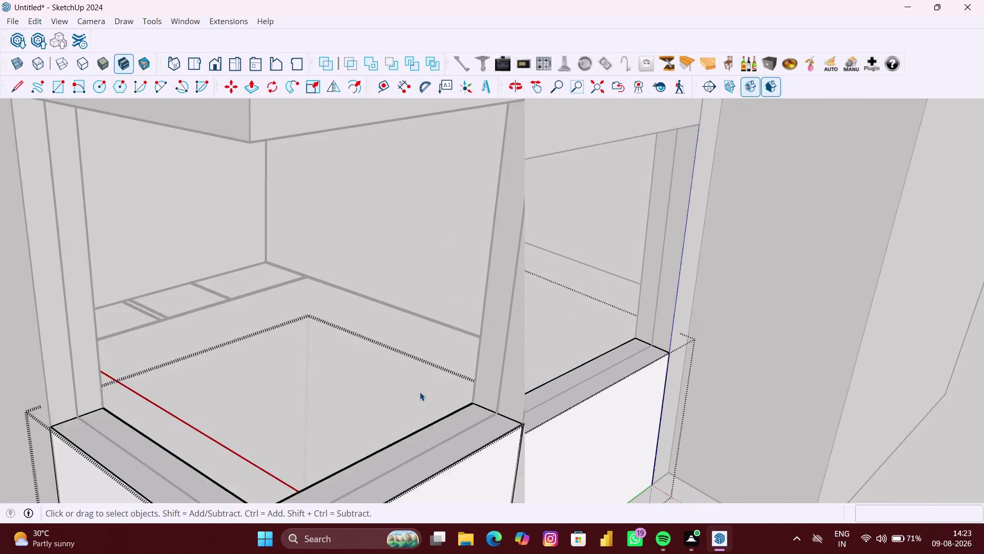
click(423, 398)
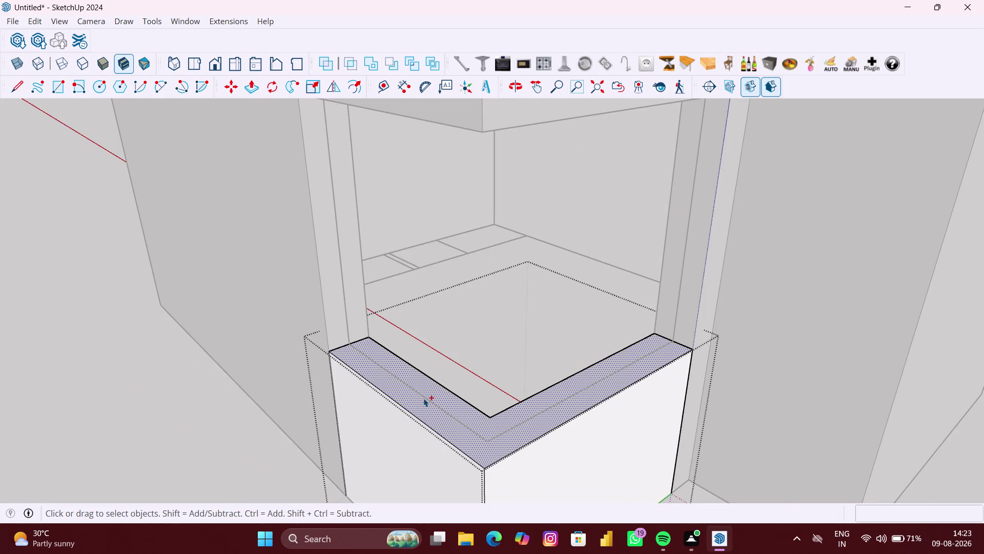
key(ctrl+z)
scroll(down, 3)
key(ctrl+z)
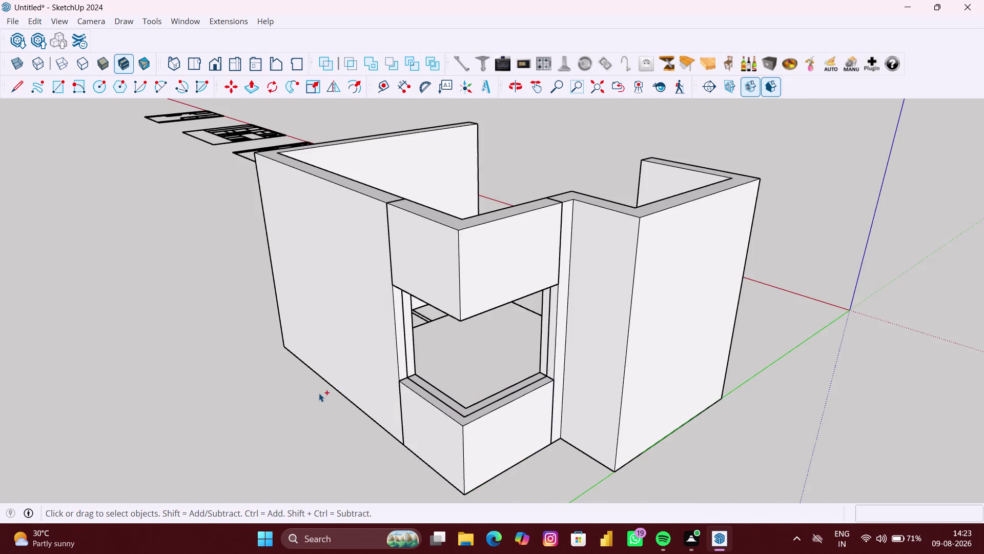
key(ctrl+z)
key(ctrl+z)
key(ctrl+z)
key(ctrl+z)
key(ctrl+z)
key(ctrl+z)
key(ctrl+z)
key(ctrl+z)
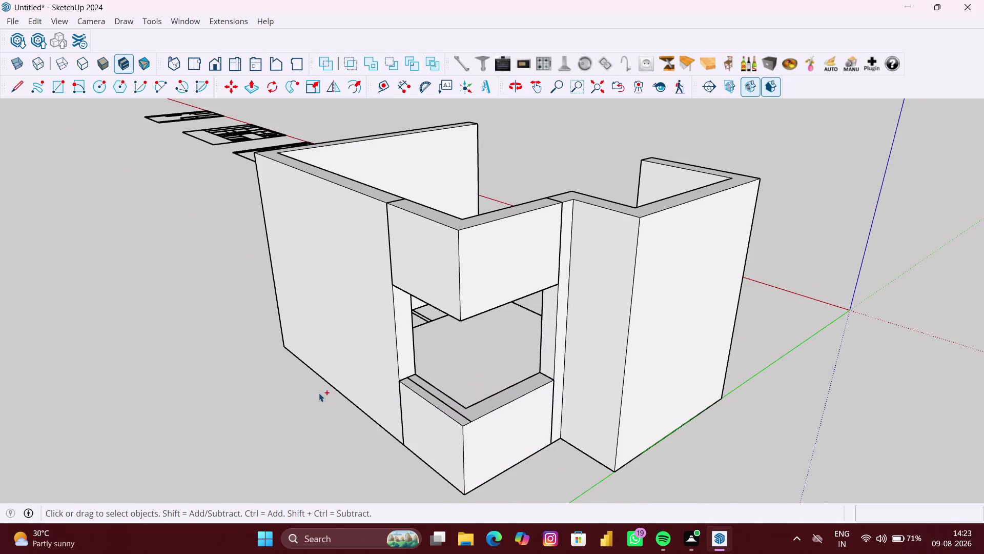
Undo the last change, then open and close the lower cabinet group.
key(ctrl+z)
key(space)
click(494, 410)
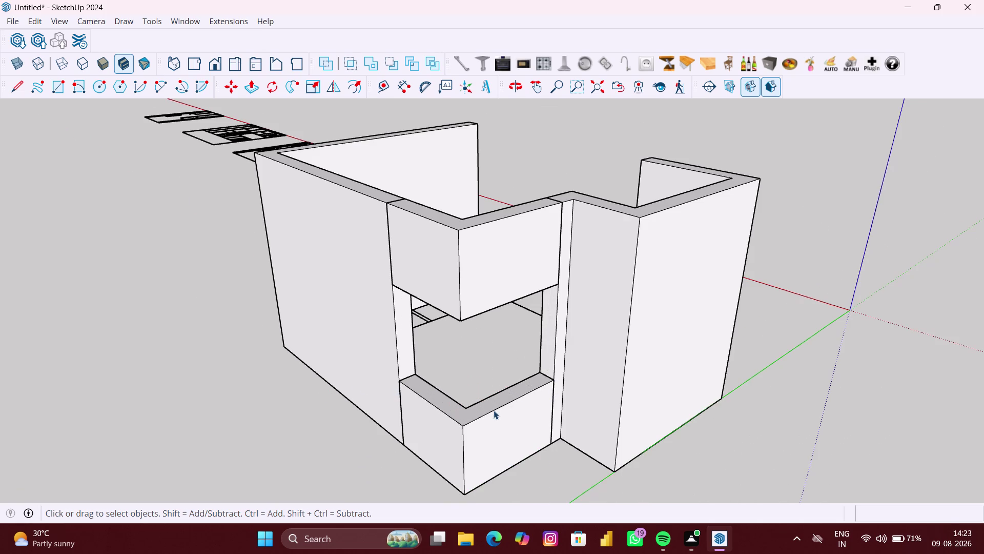
double_click(493, 417)
scroll(up, 3)
middle_drag(428, 391, 449, 372)
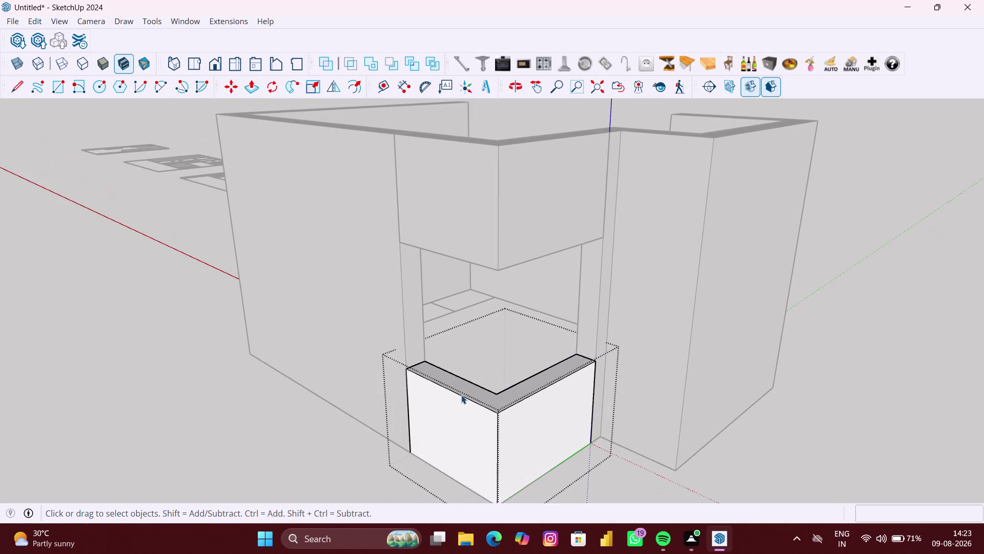
key(space)
click(393, 434)
click(312, 440)
scroll(down, 3)
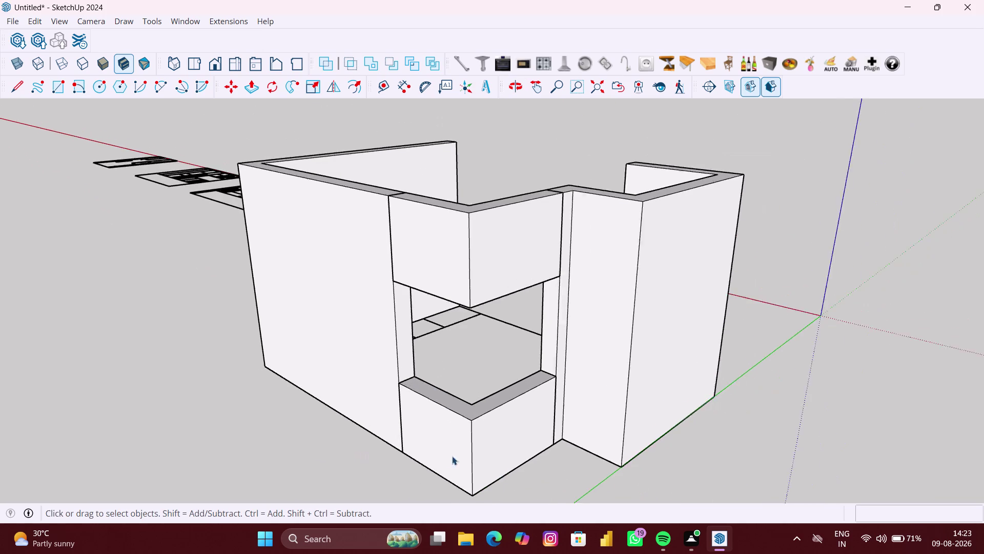
Select the lower and upper cabinet boxes plus the connecting side edges.
click(488, 448)
click(496, 299)
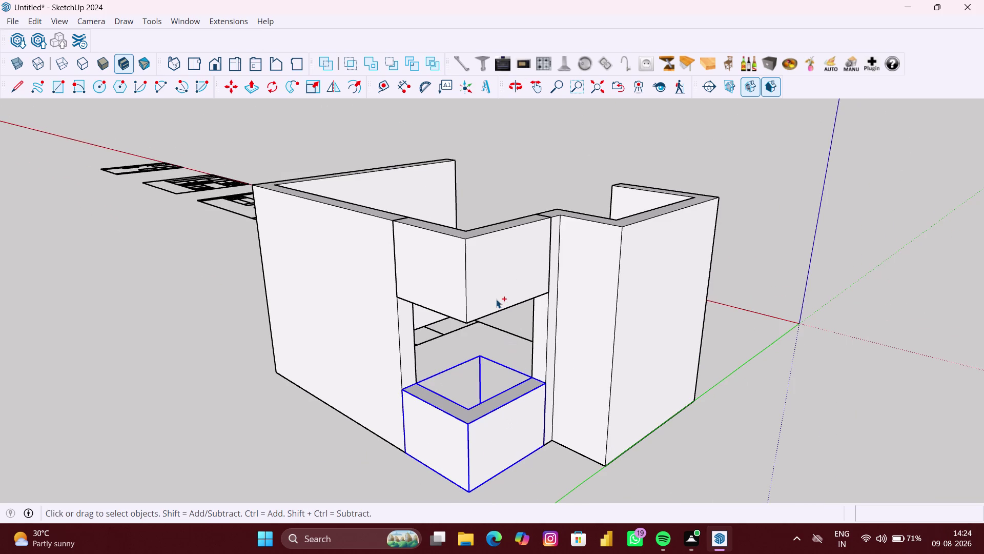
right_click(495, 327)
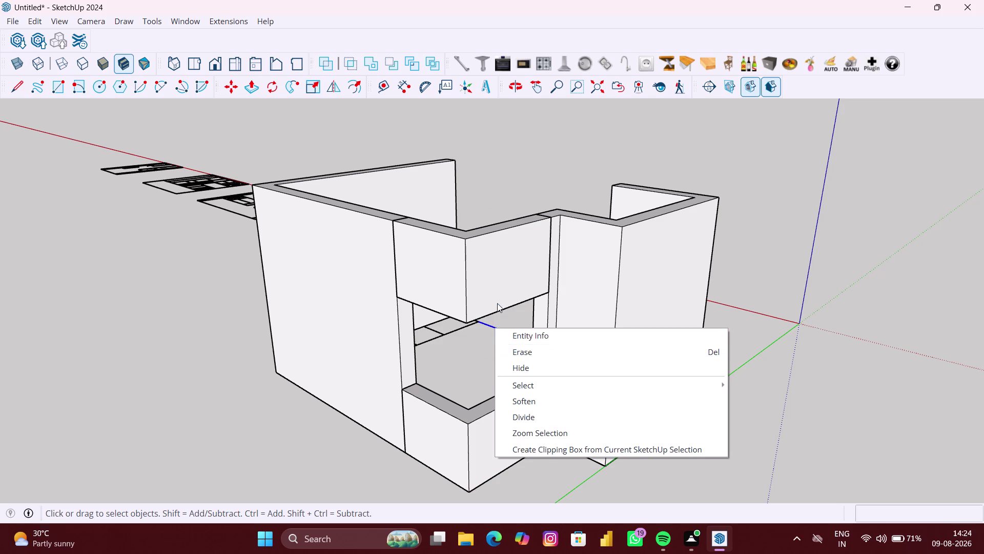
click(497, 301)
click(494, 418)
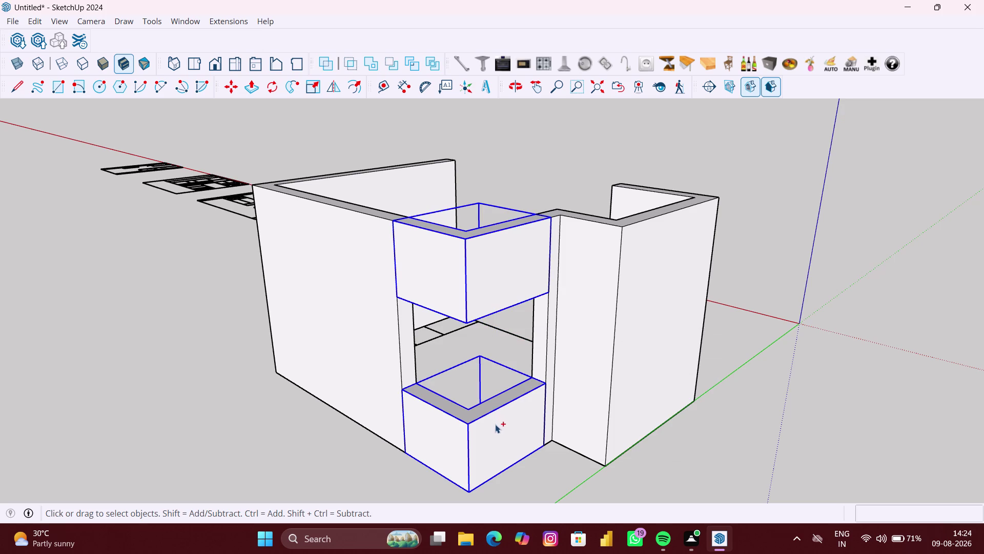
right_click(495, 425)
click(548, 326)
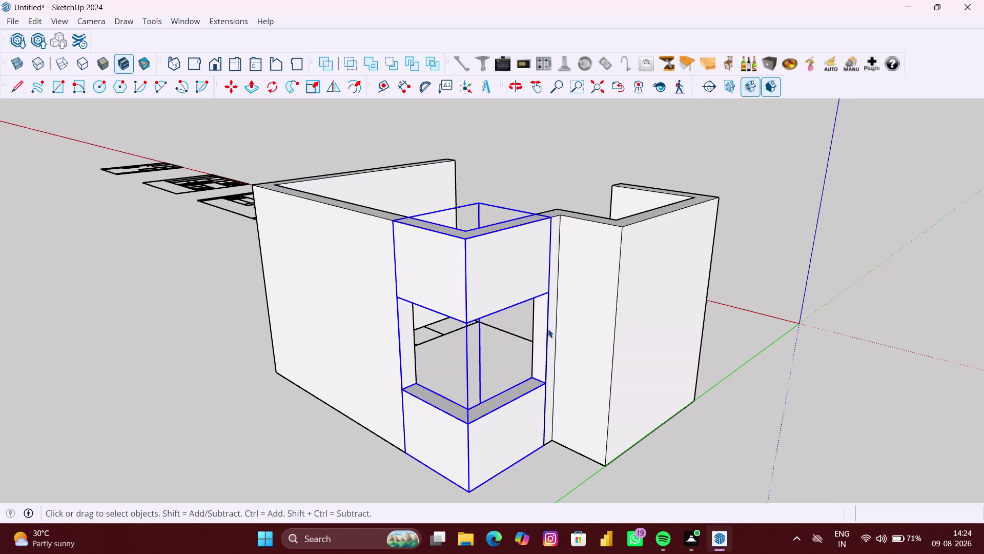
click(746, 455)
Orbit closer and make the selected cabinet geometry into a group.
middle_drag(482, 401, 481, 392)
scroll(up, 3)
middle_drag(437, 397, 430, 406)
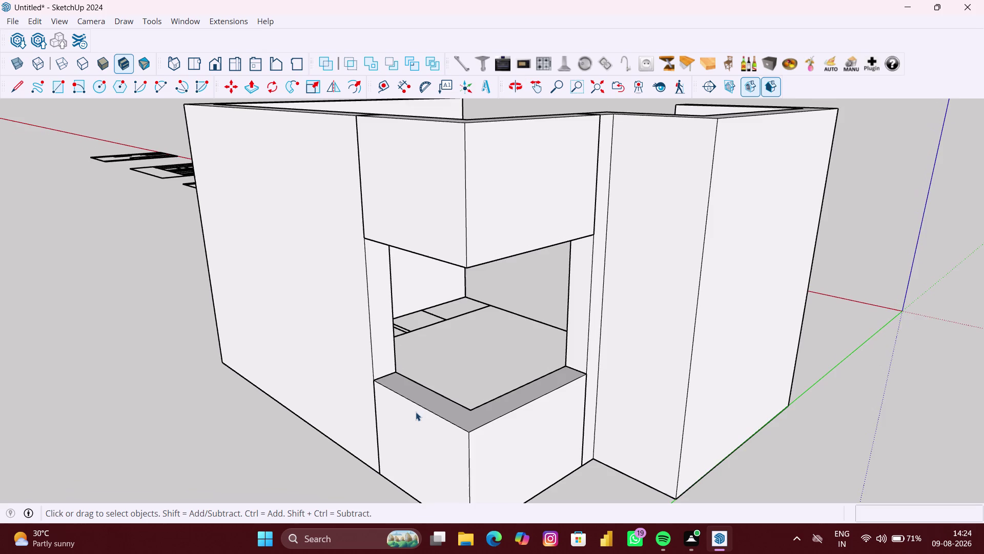
right_click(270, 428)
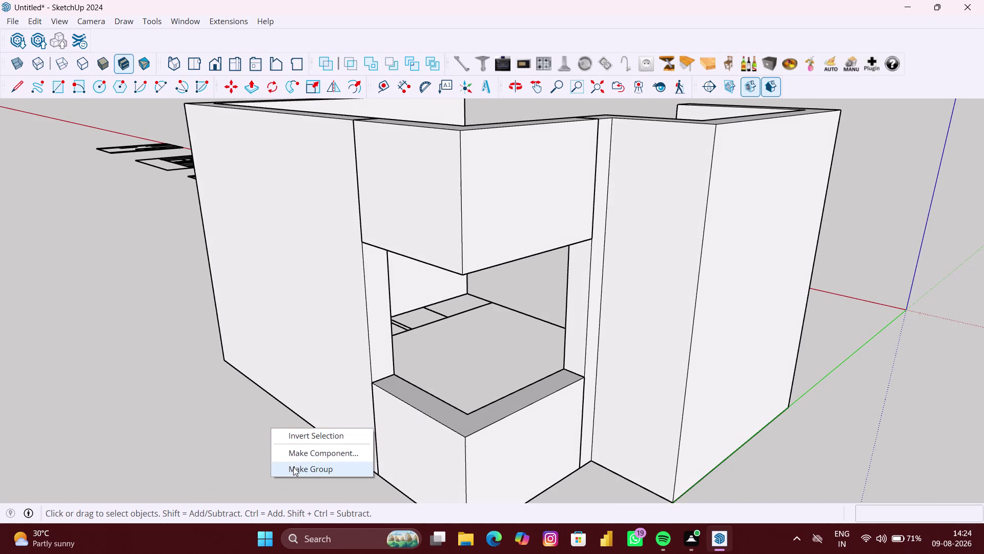
click(293, 466)
Draw an edge from the cabinet top's left end to the front corner.
key(l)
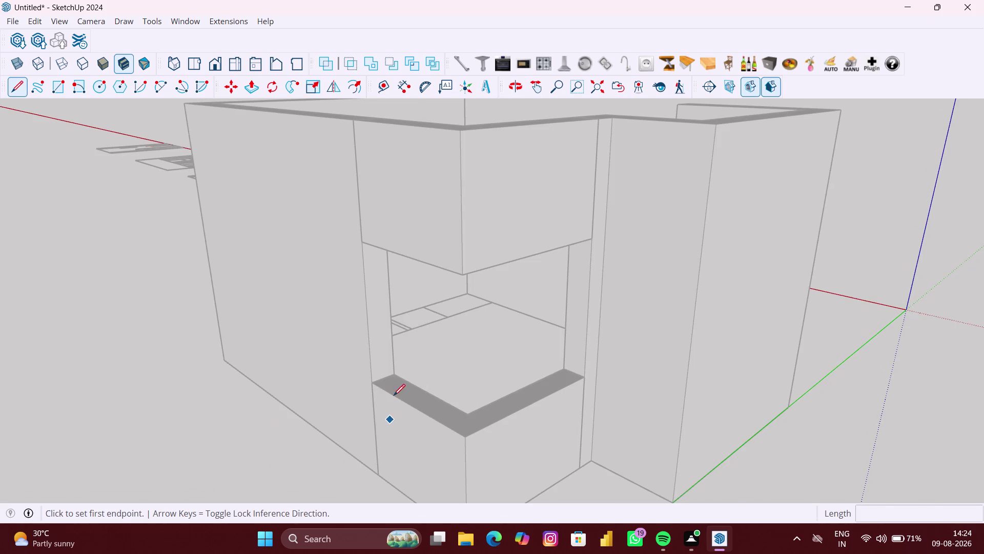
scroll(up, 3)
click(380, 370)
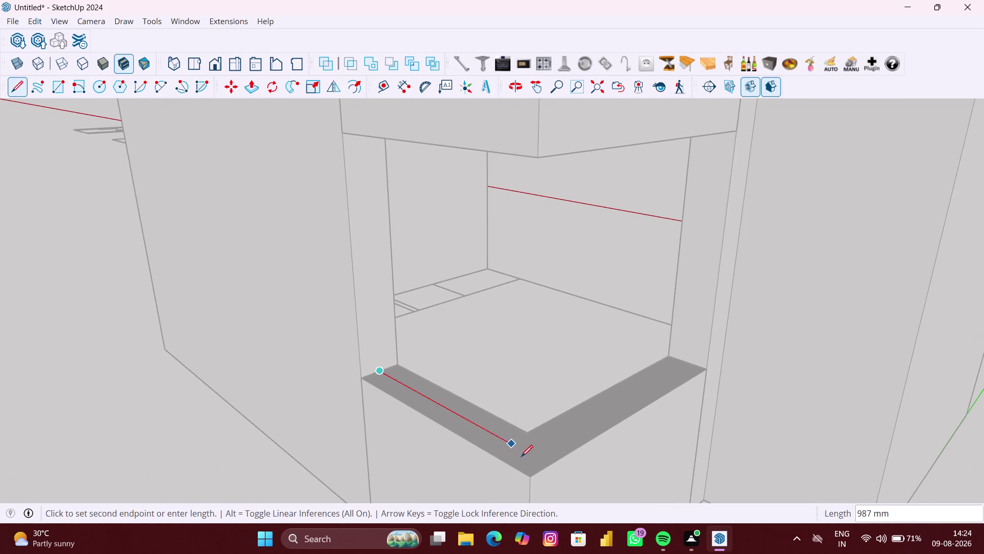
click(546, 468)
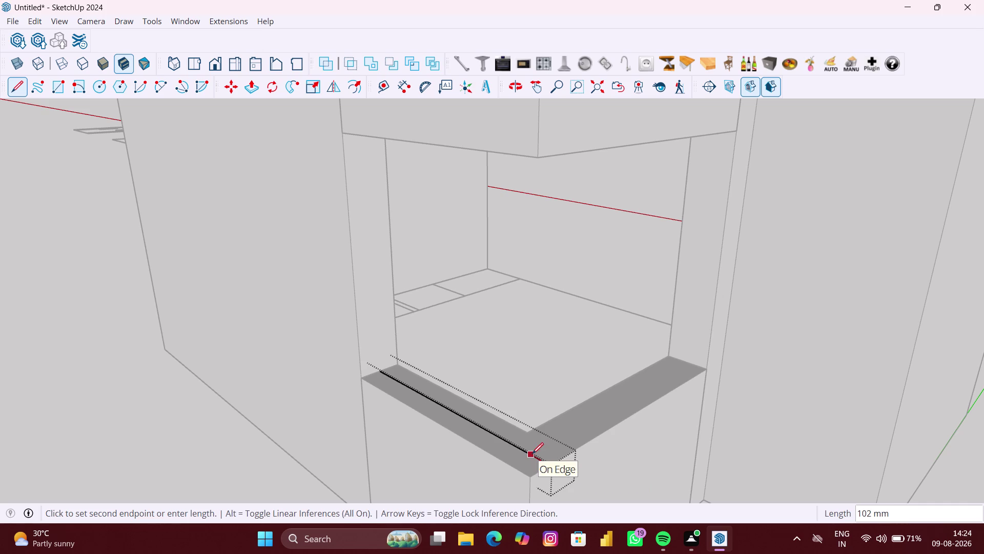
key(space)
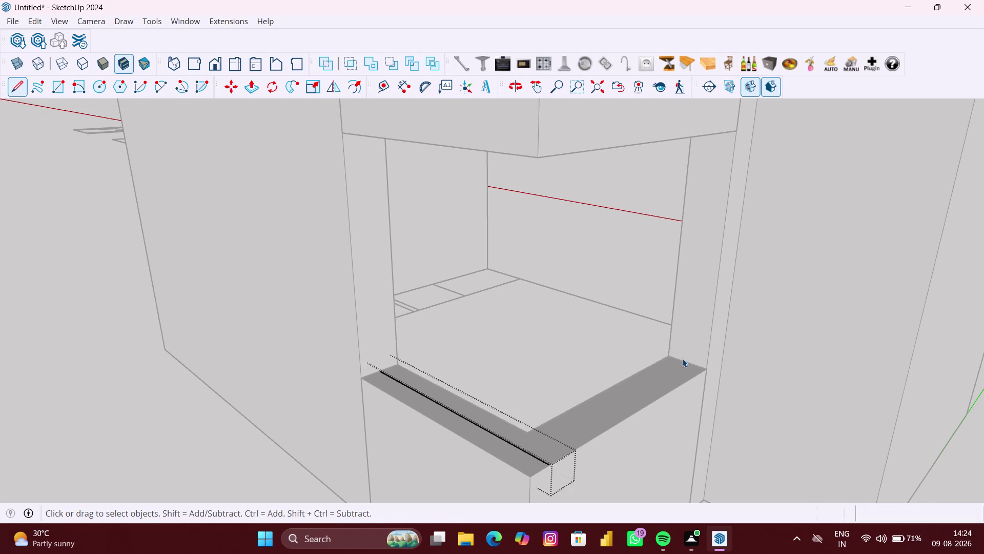
Draw the green-axis side edge and begin a vertical edge at the right corner.
key(l)
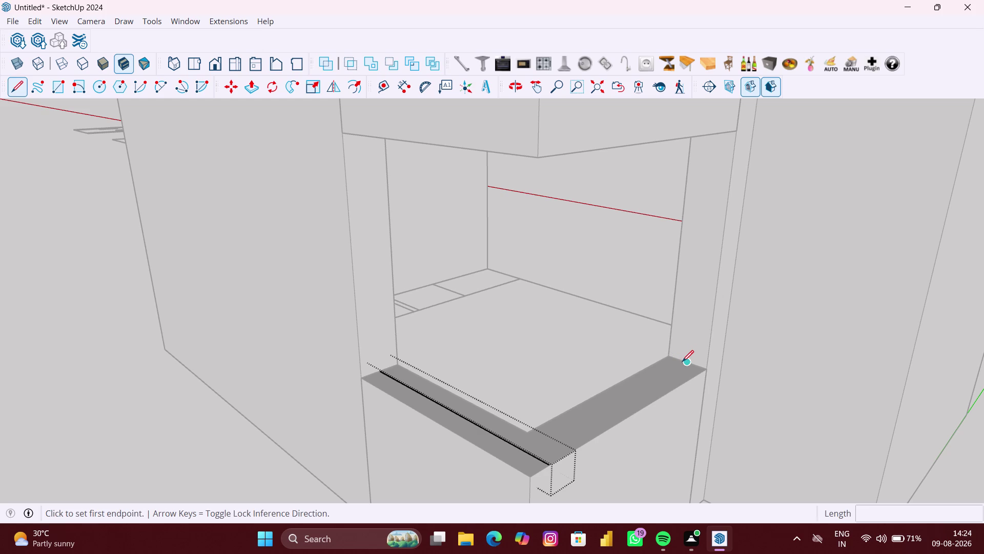
click(682, 361)
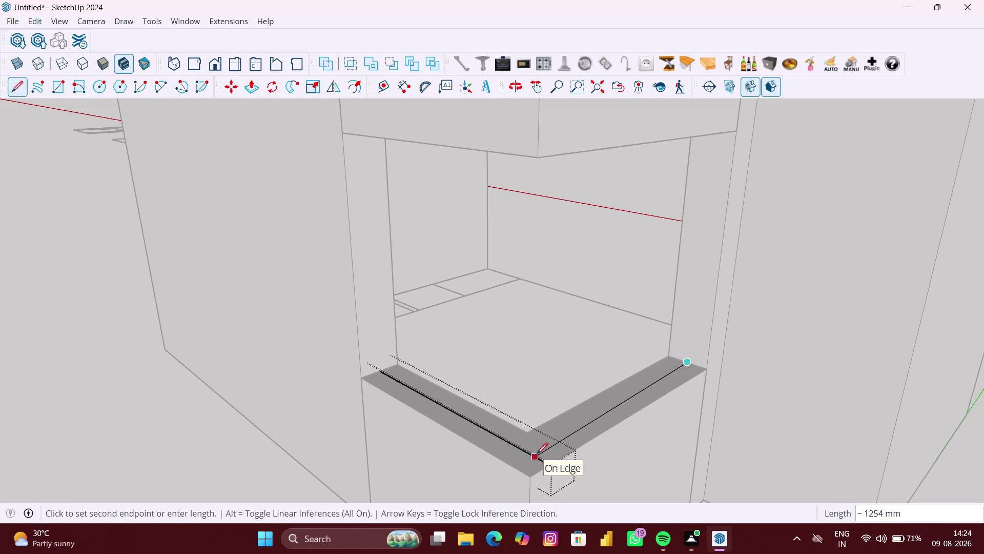
key(Left)
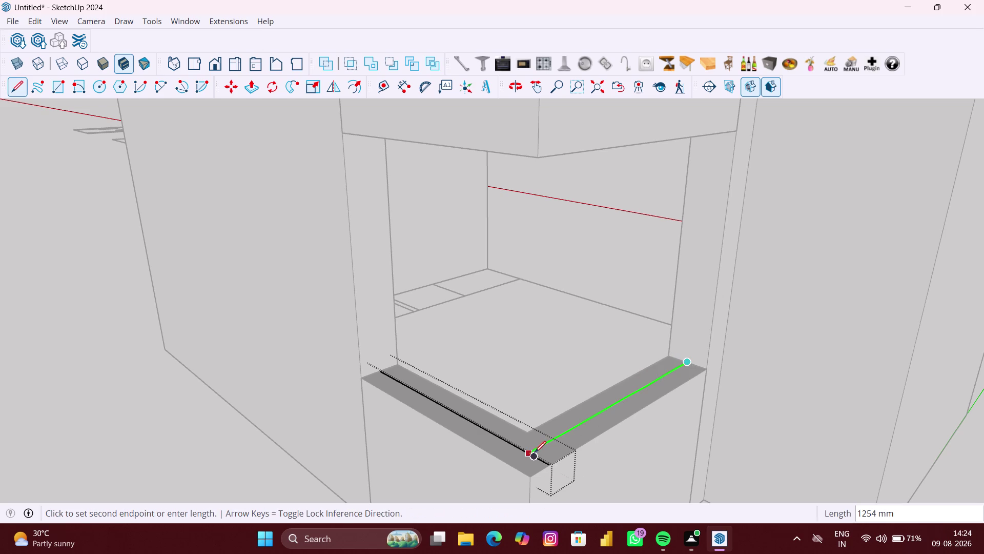
click(531, 452)
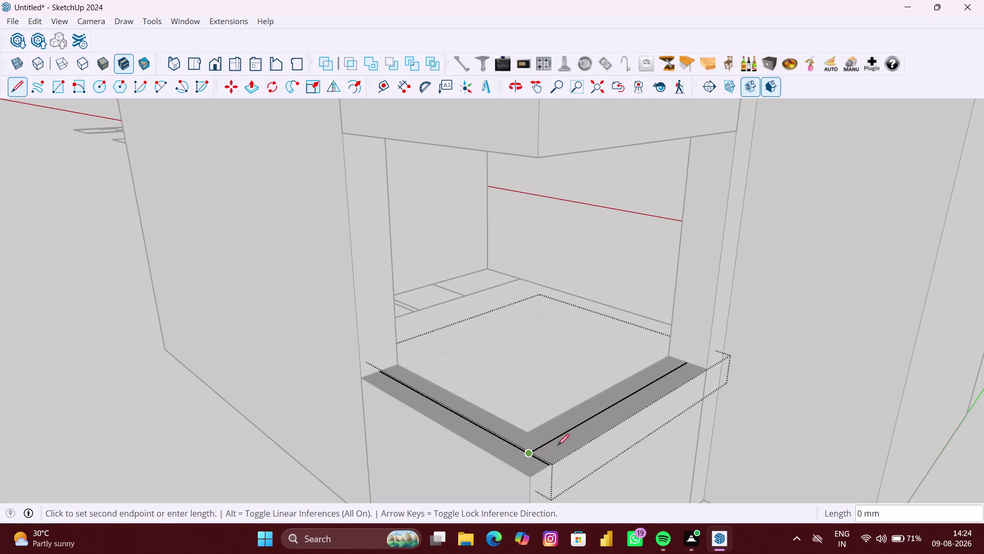
key(space)
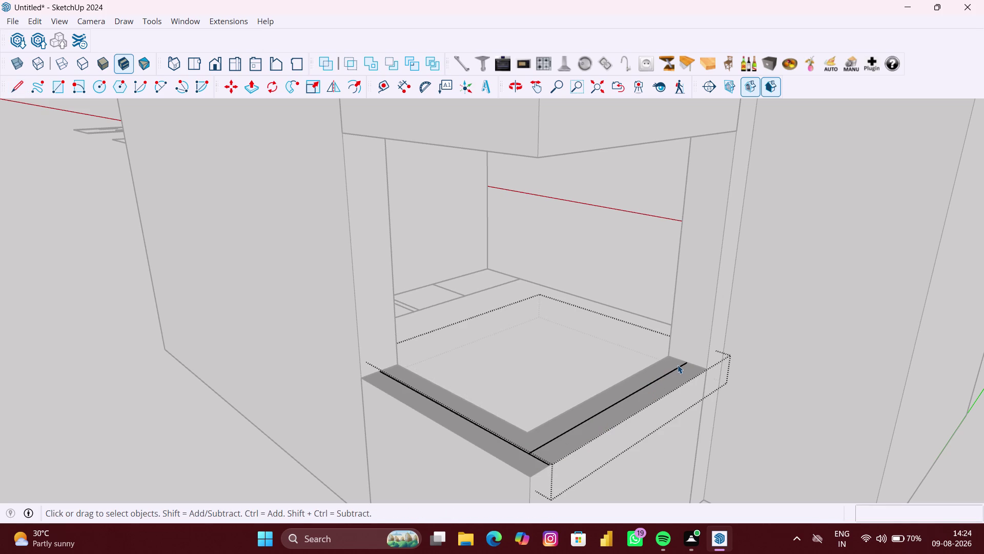
key(l)
click(687, 358)
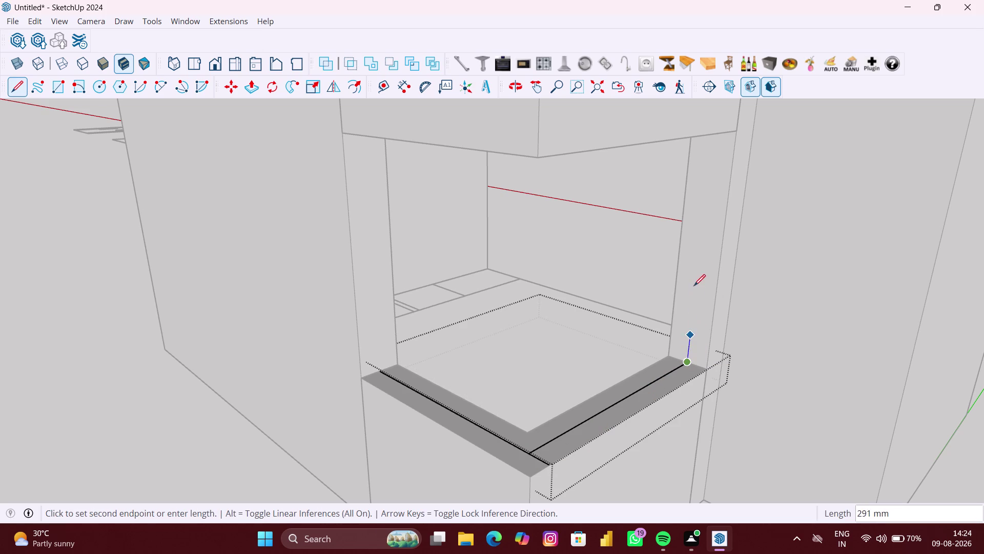
Orbit up and end the vertical edge at the upper cabinet's underside.
middle_drag(706, 160, 709, 141)
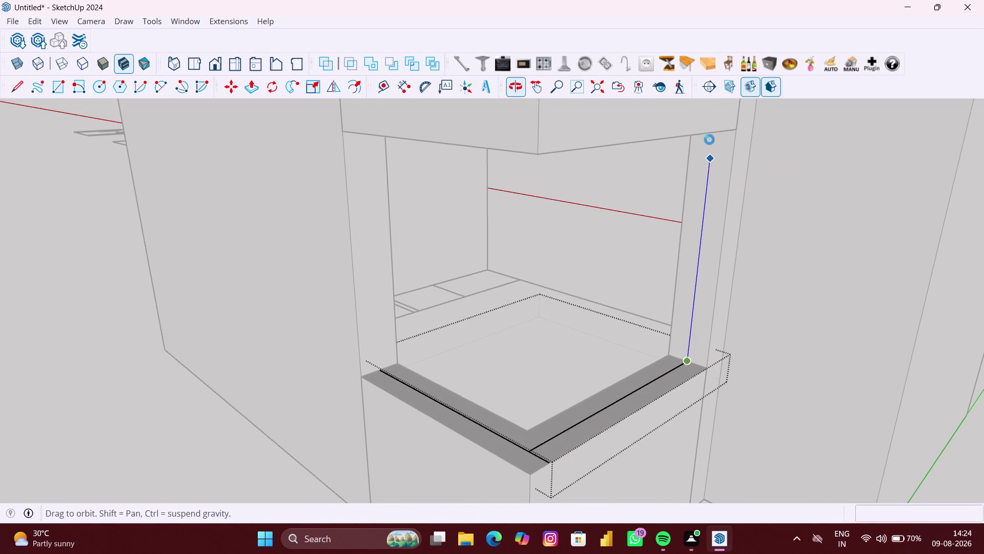
middle_drag(709, 141, 714, 120)
middle_drag(714, 120, 699, 241)
middle_drag(696, 226, 699, 203)
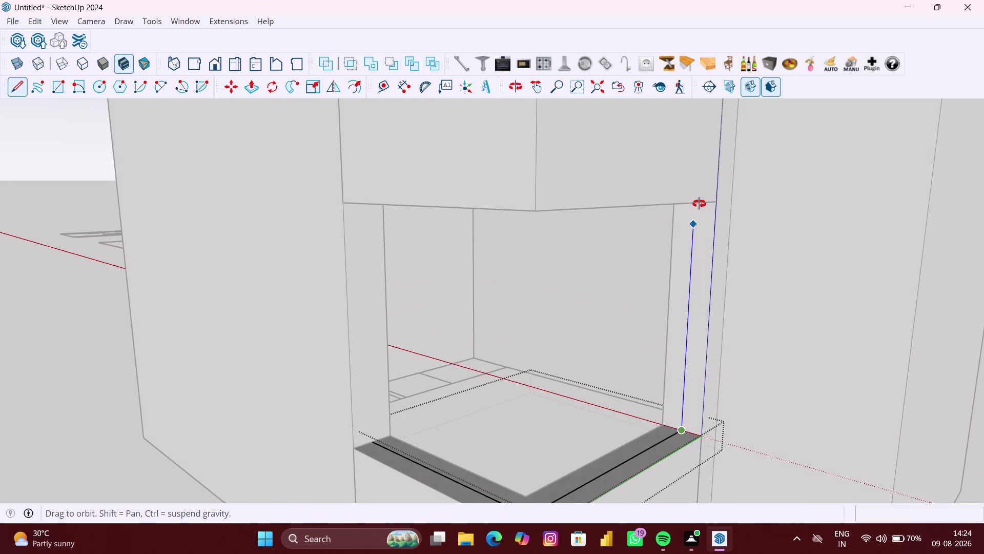
middle_drag(699, 203, 700, 189)
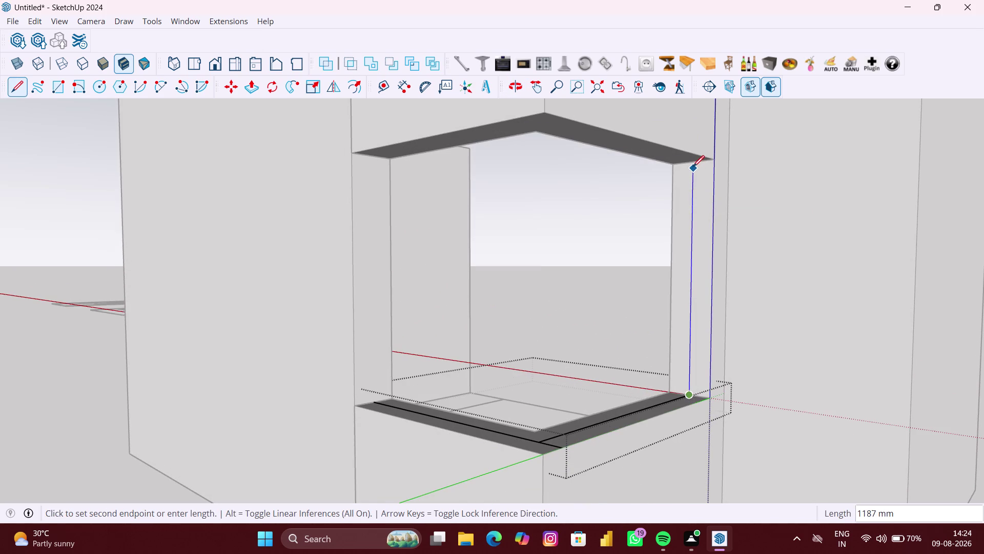
click(693, 164)
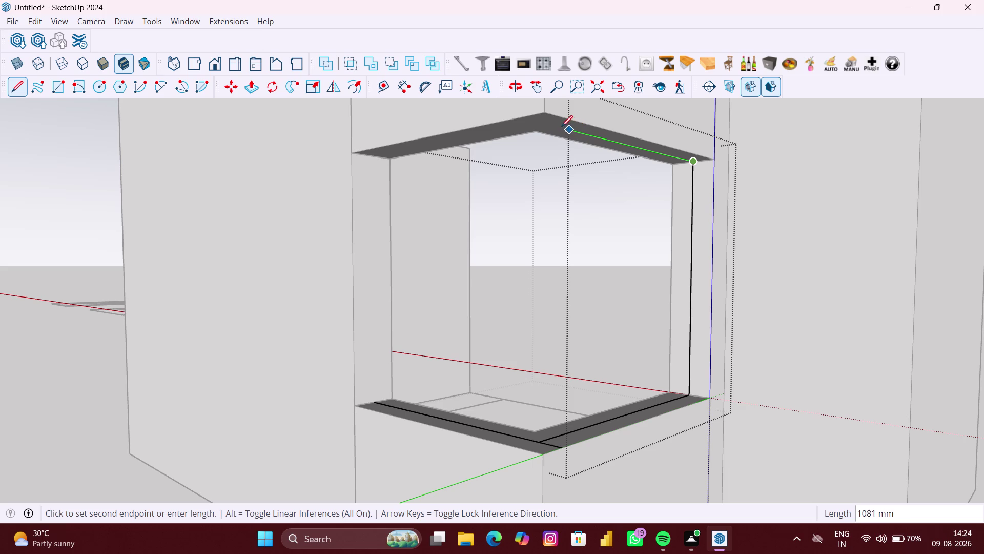
Trace the upper cabinet's bottom edges and the opening's left side, then finish the line.
click(545, 122)
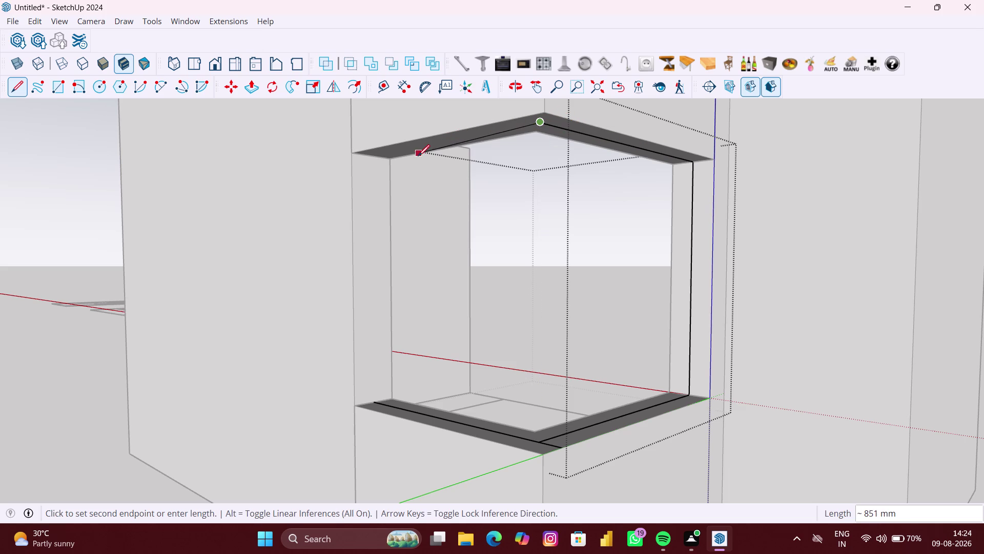
click(376, 154)
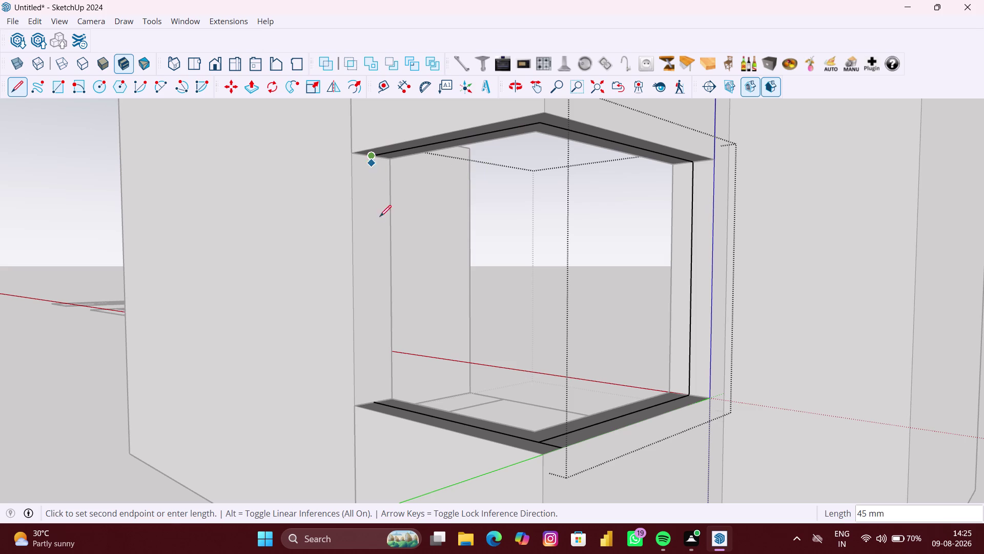
click(378, 396)
scroll(down, 3)
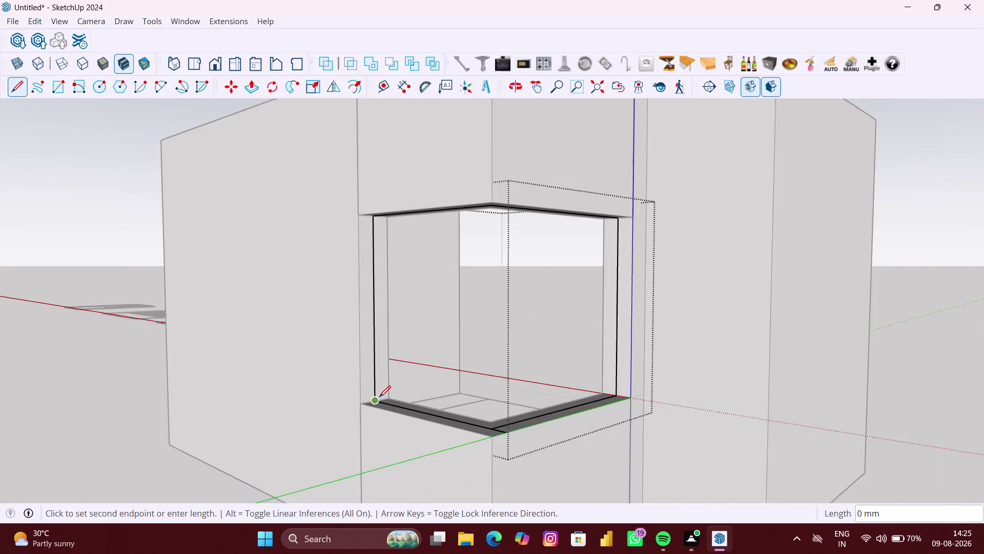
scroll(down, 3)
key(space)
scroll(up, 3)
middle_drag(481, 441, 477, 525)
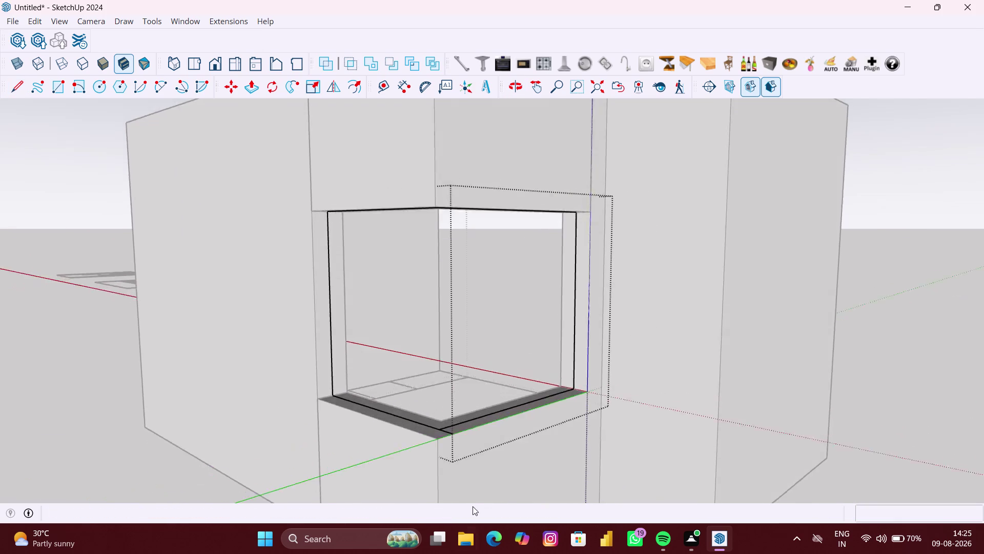
scroll(up, 3)
scroll(down, 3)
middle_drag(486, 477, 476, 447)
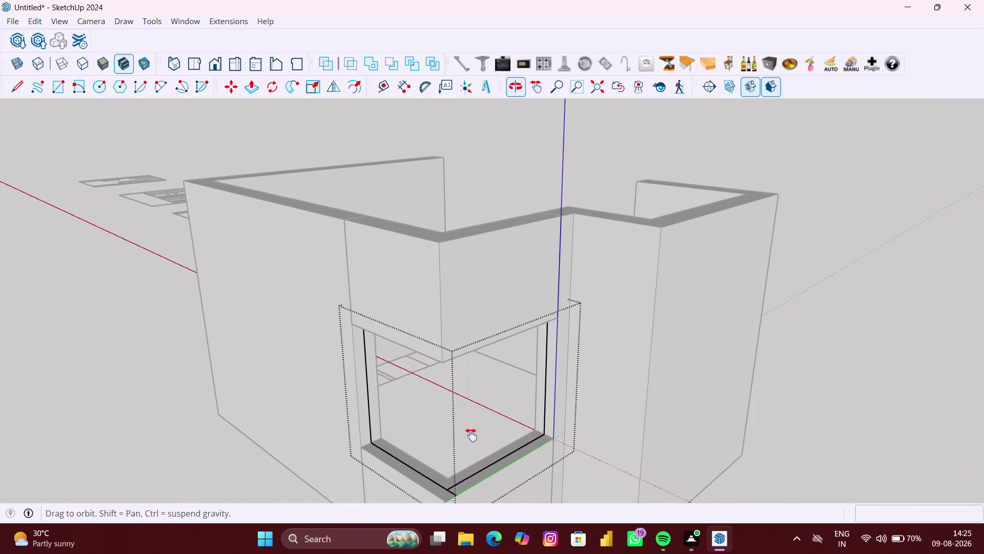
middle_drag(476, 447, 463, 408)
scroll(up, 3)
scroll(up, 3)
click(417, 416)
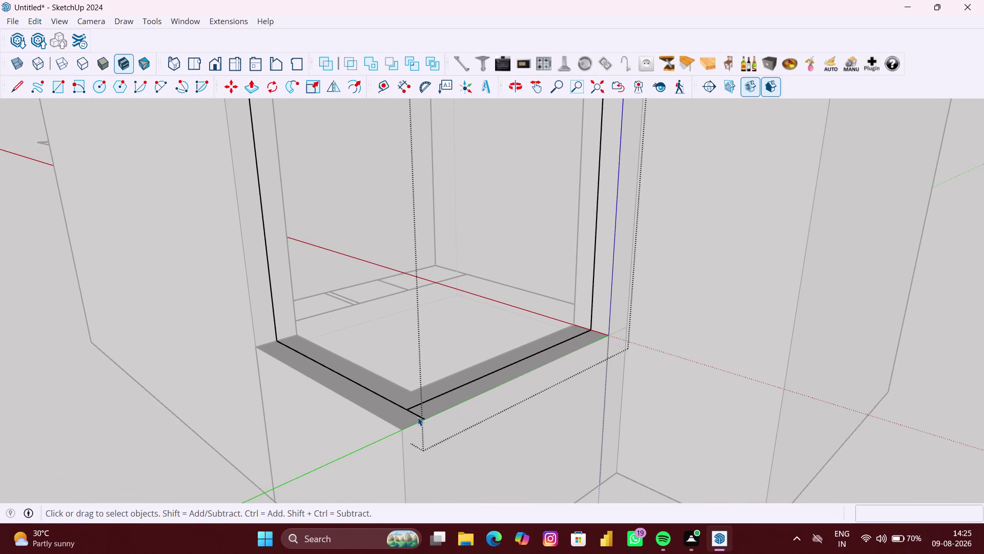
key(Delete)
scroll(down, 3)
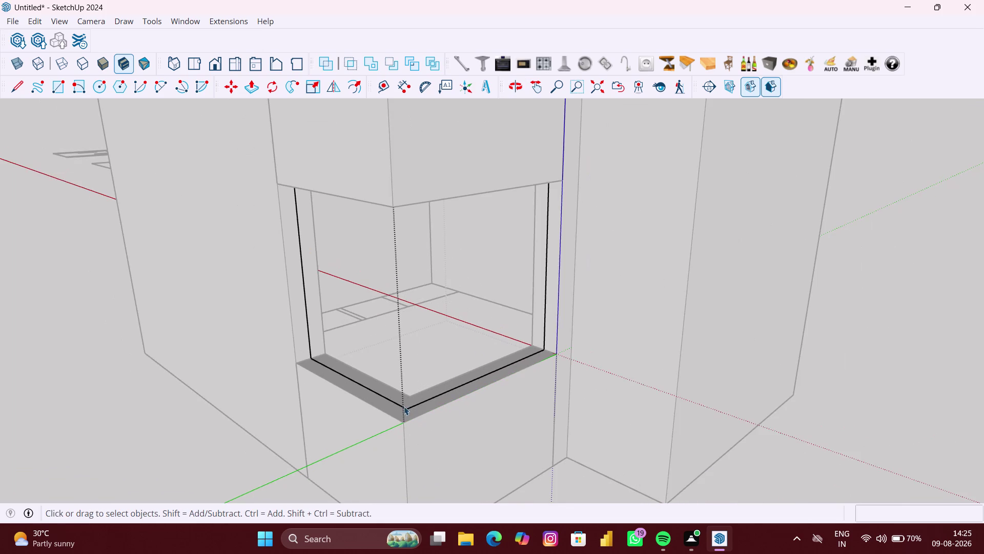
middle_drag(404, 406, 364, 404)
scroll(up, 3)
middle_drag(305, 350, 295, 349)
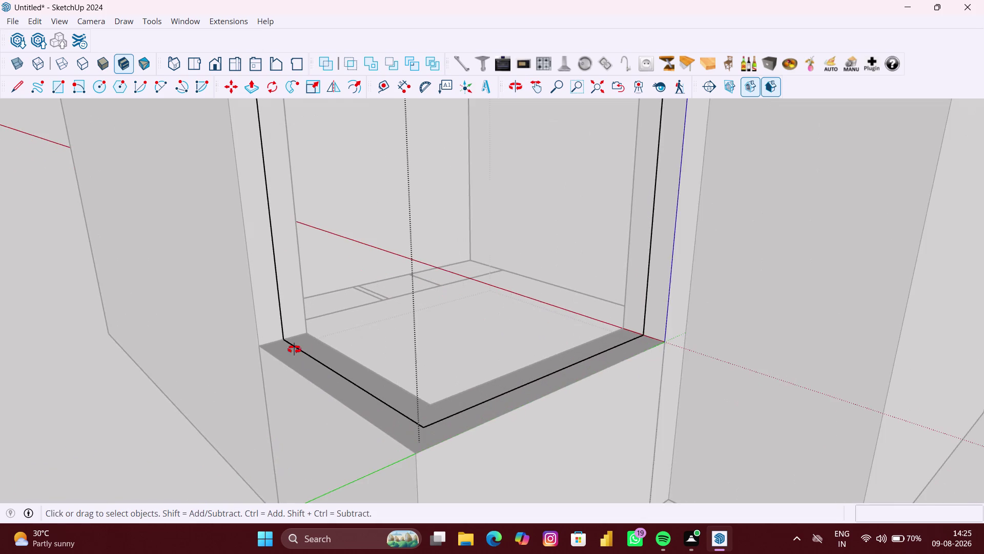
middle_drag(296, 349, 246, 346)
scroll(up, 3)
key(r)
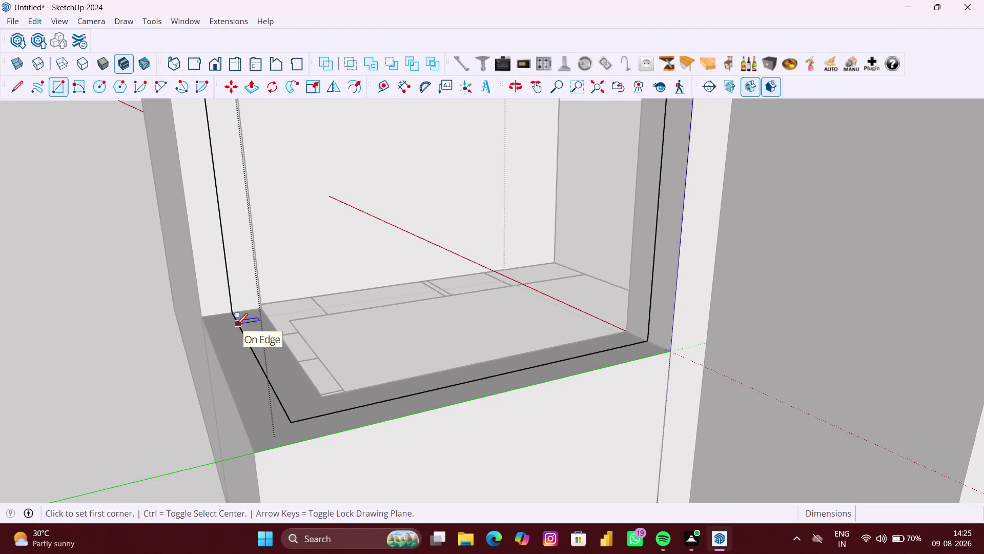
scroll(up, 3)
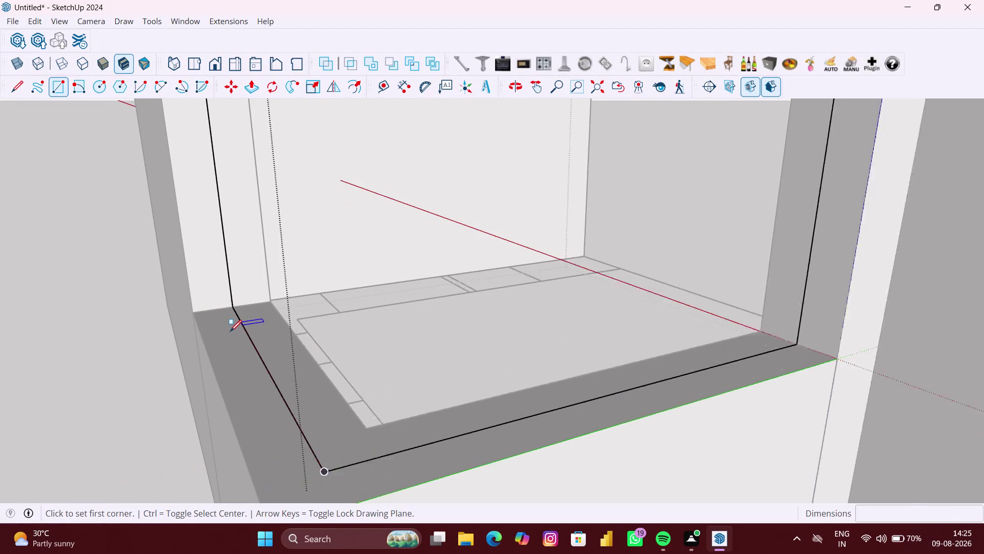
key(Left)
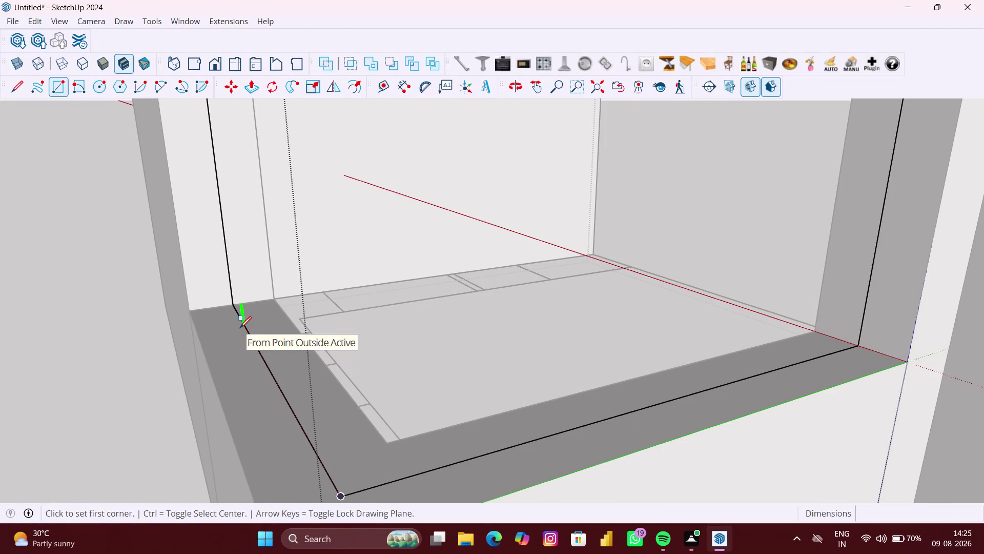
key(Down)
key(Up)
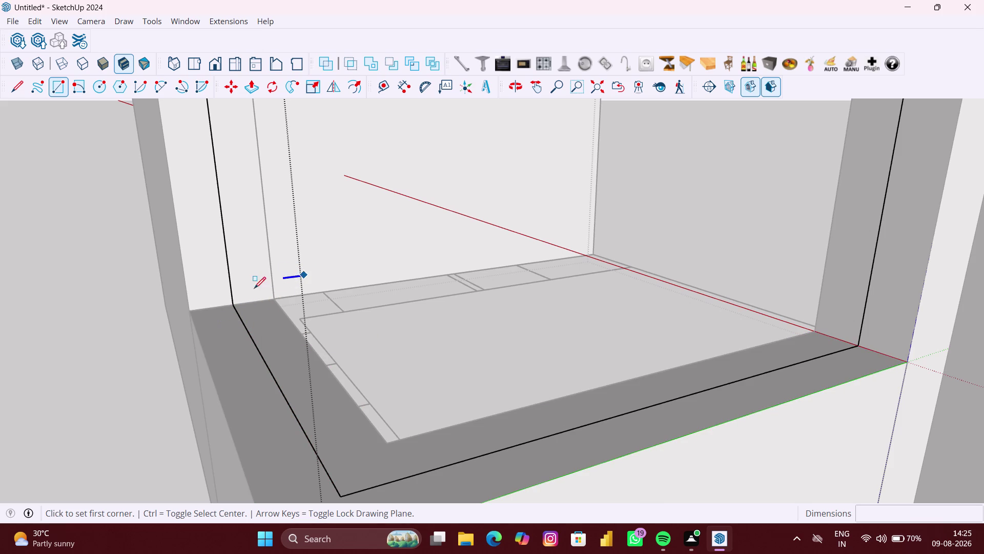
key(Right)
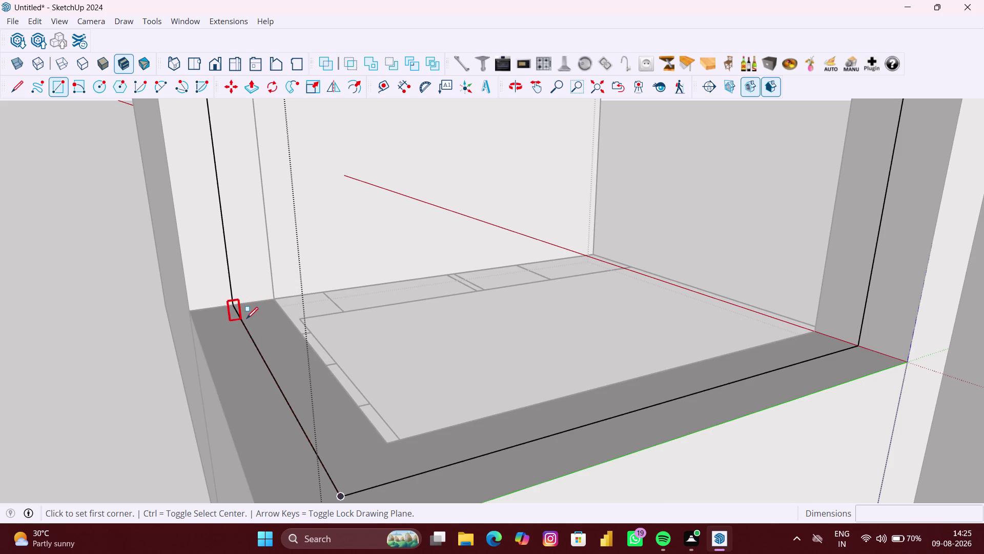
scroll(up, 3)
scroll(up, 3)
scroll(up, 3)
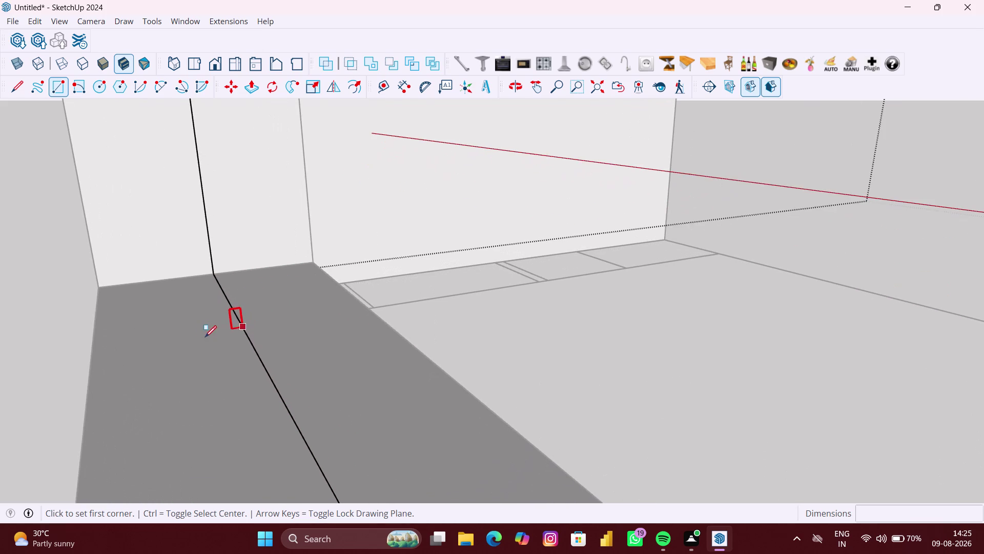
scroll(down, 3)
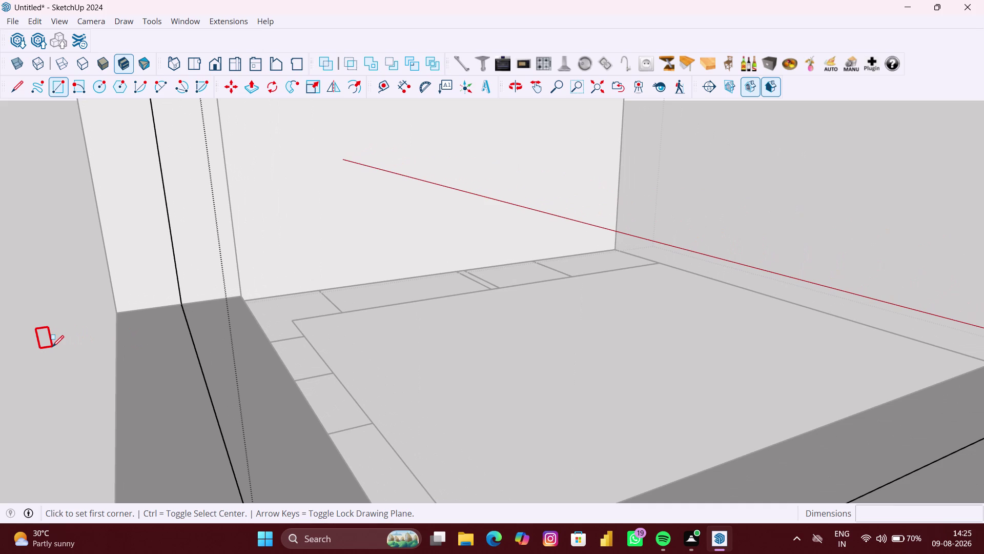
scroll(down, 3)
scroll(down, 3)
middle_drag(52, 347, 114, 343)
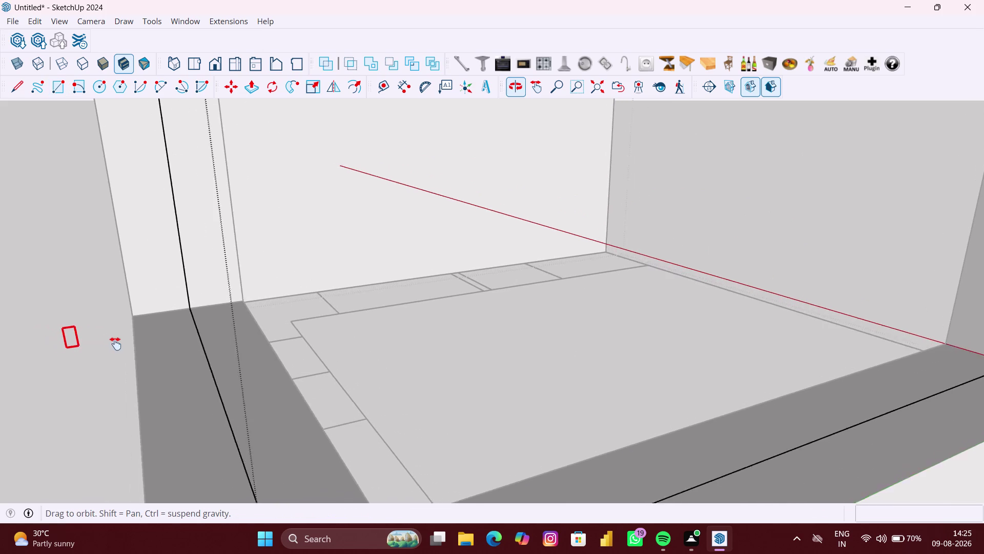
middle_drag(114, 343, 157, 343)
click(132, 346)
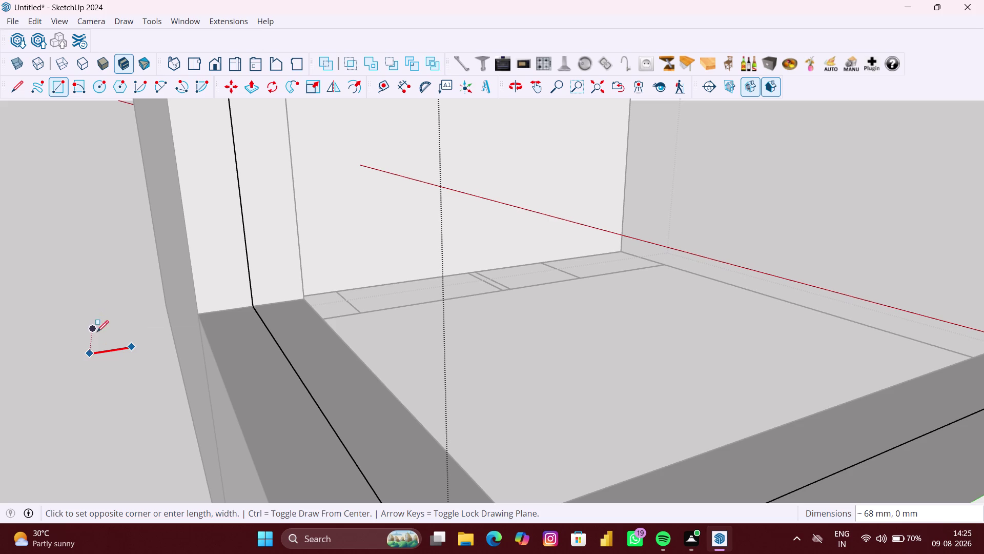
scroll(up, 3)
scroll(up, 3)
middle_drag(98, 335, 126, 337)
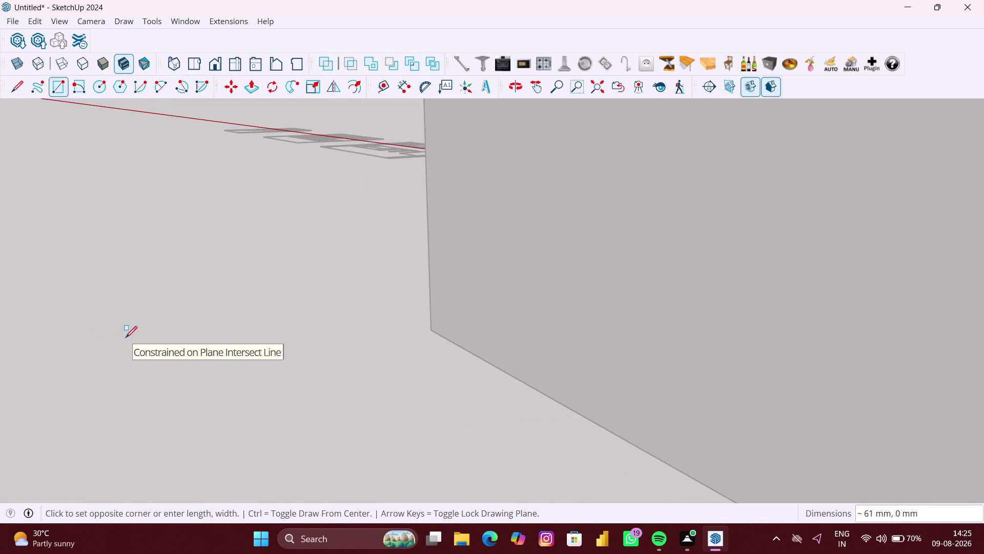
scroll(down, 3)
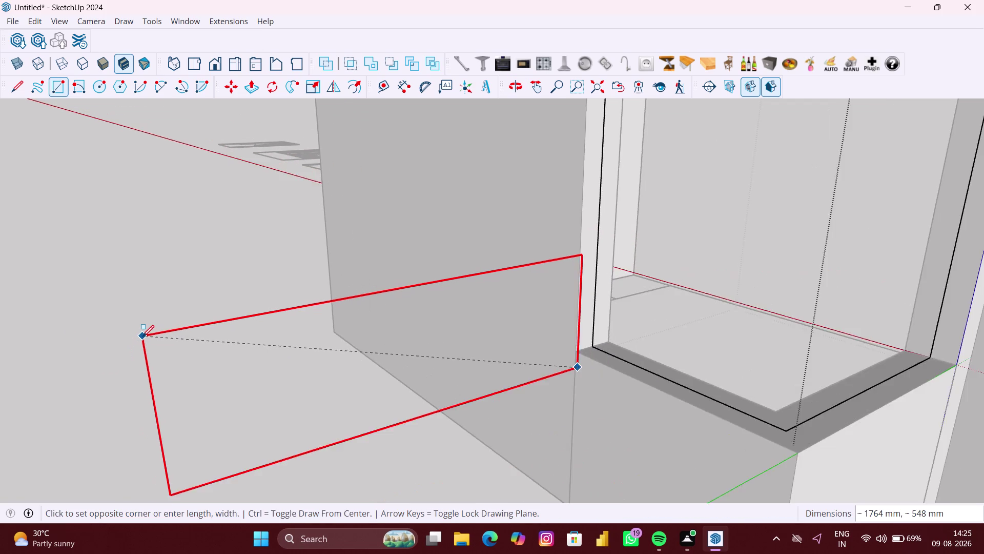
key(Escape)
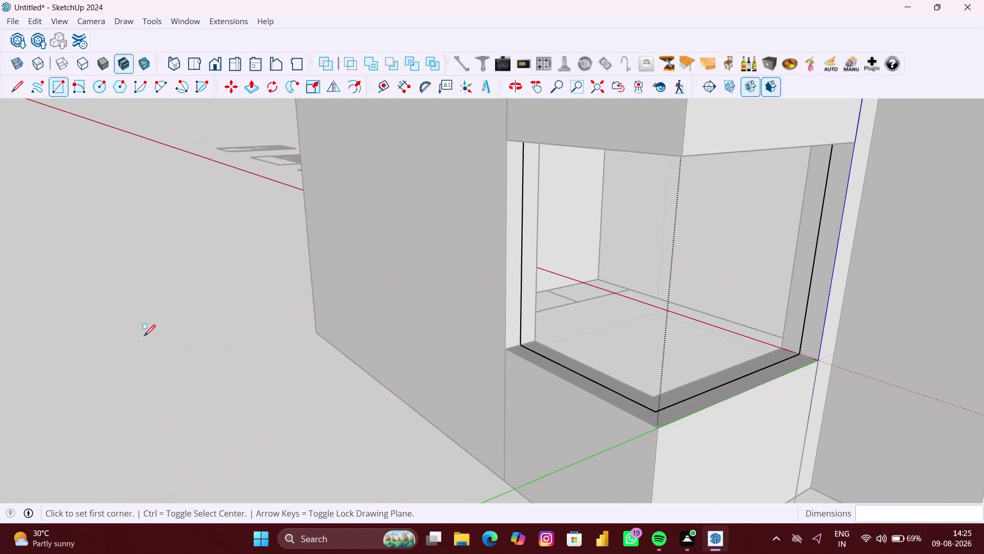
scroll(down, 3)
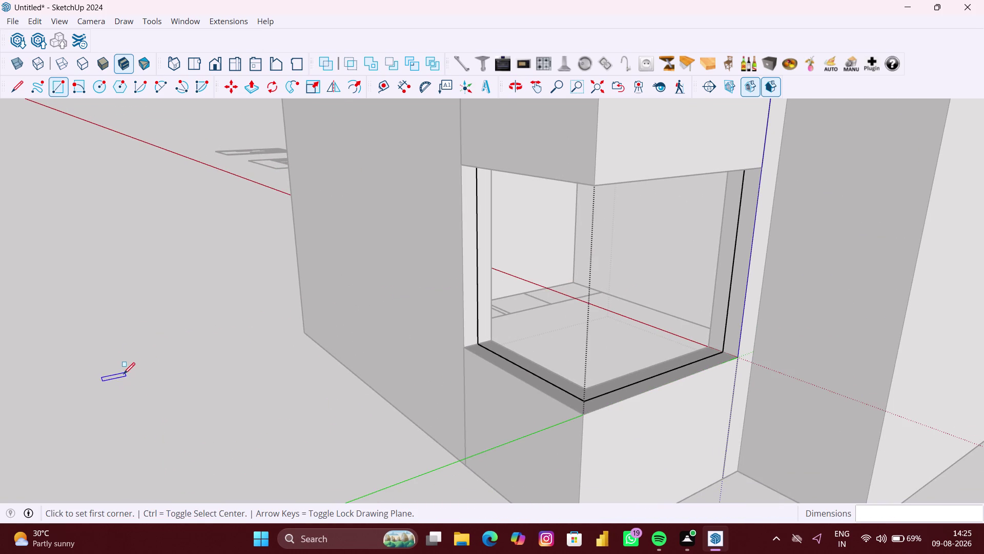
key(Left)
key(Right)
scroll(down, 3)
middle_drag(92, 352, 40, 348)
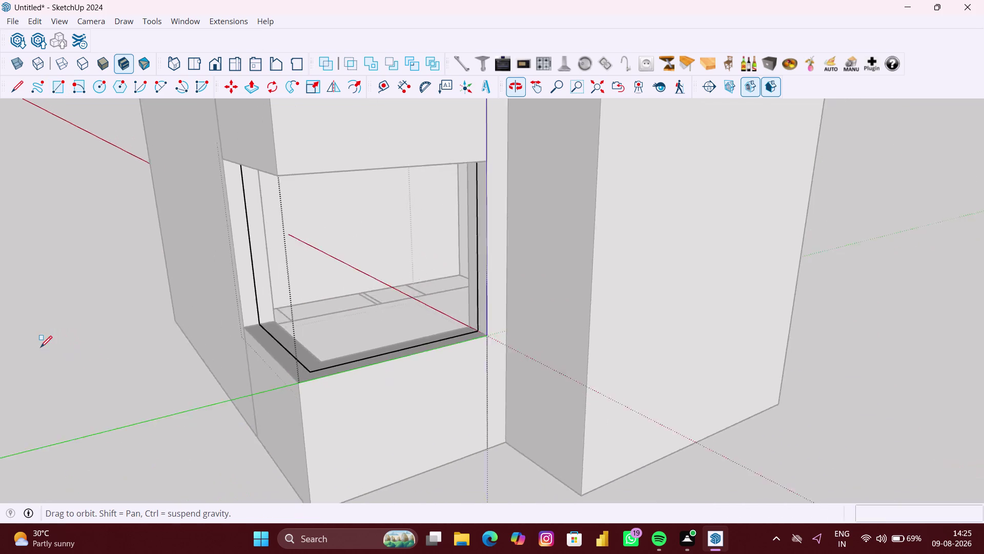
scroll(down, 3)
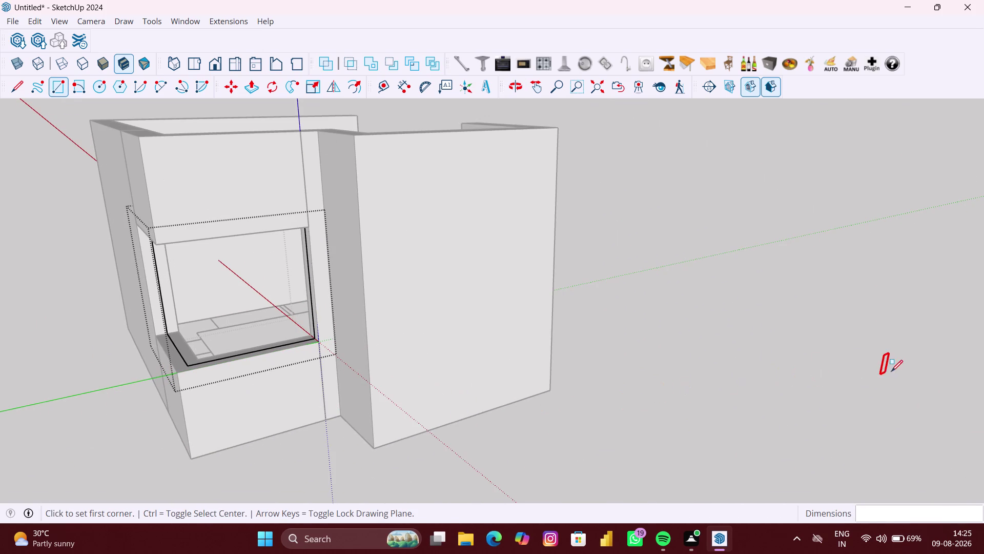
click(891, 371)
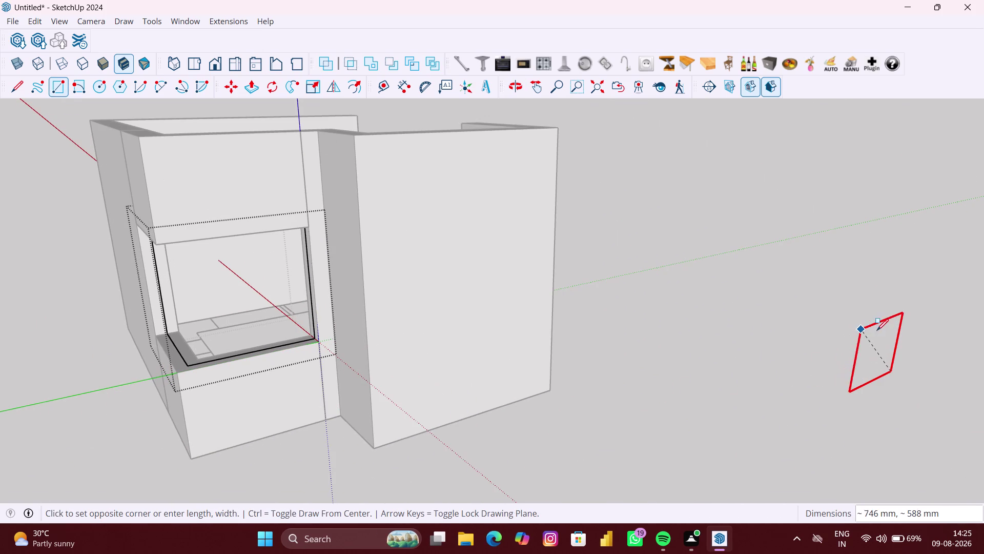
Finish a small upright rectangle face in empty space beside the kitchen.
scroll(up, 3)
scroll(up, 3)
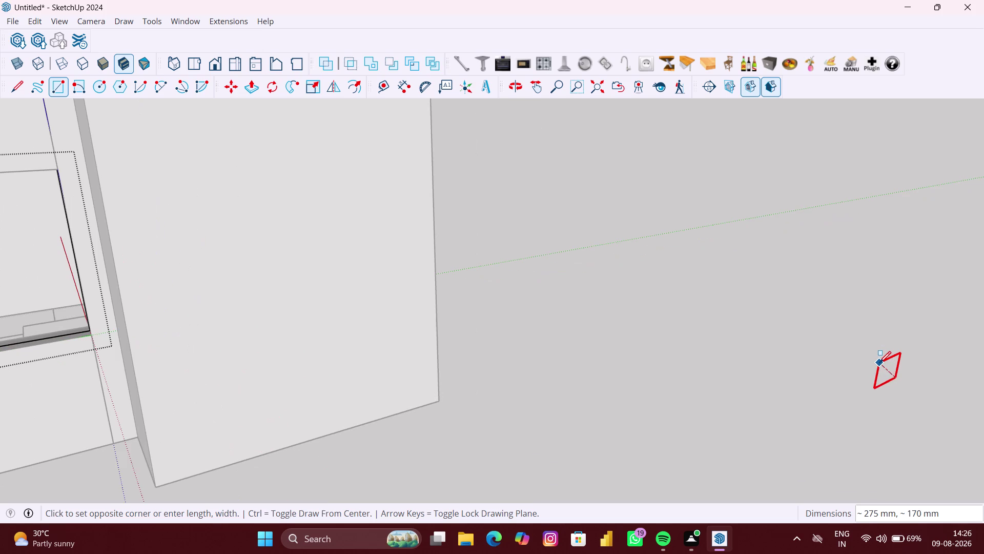
middle_drag(880, 362, 840, 354)
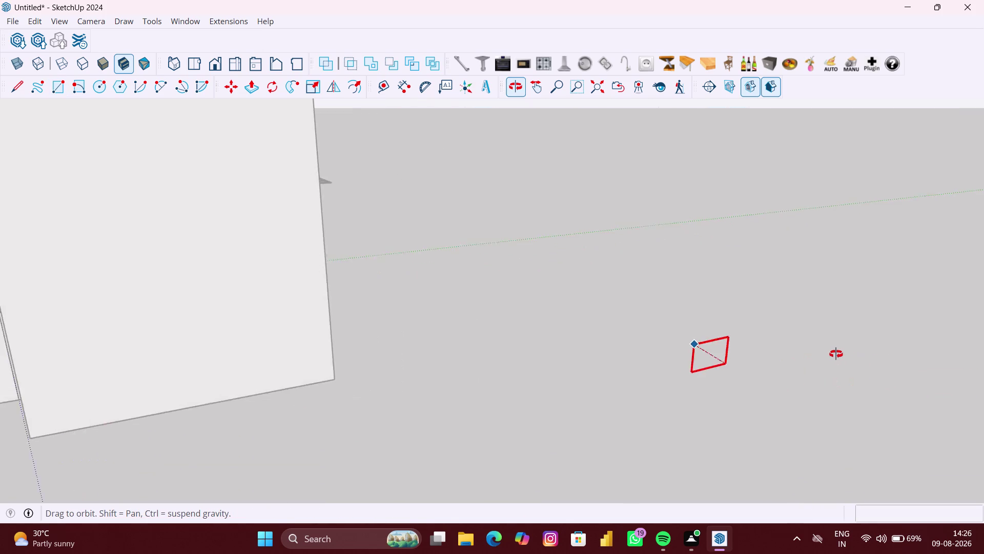
middle_drag(840, 354, 827, 351)
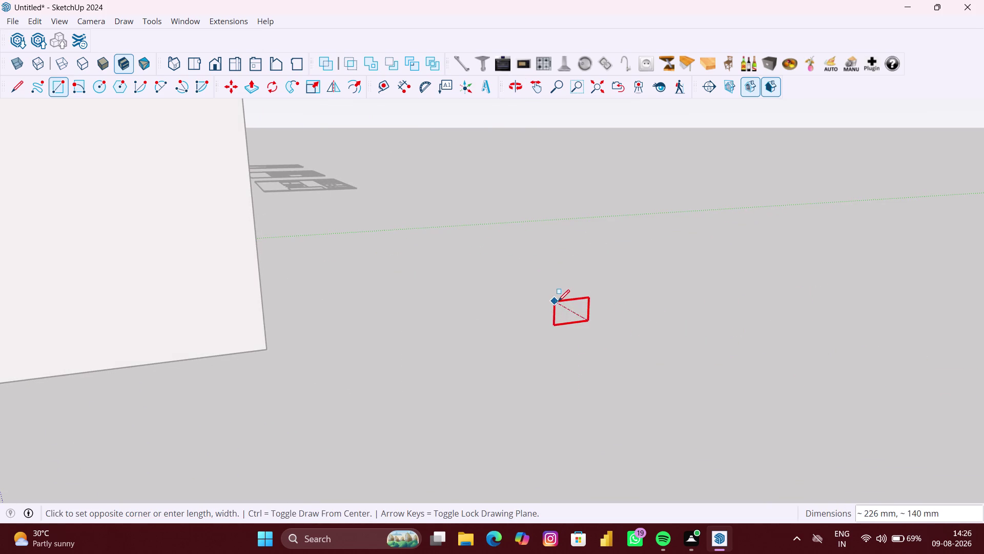
click(558, 298)
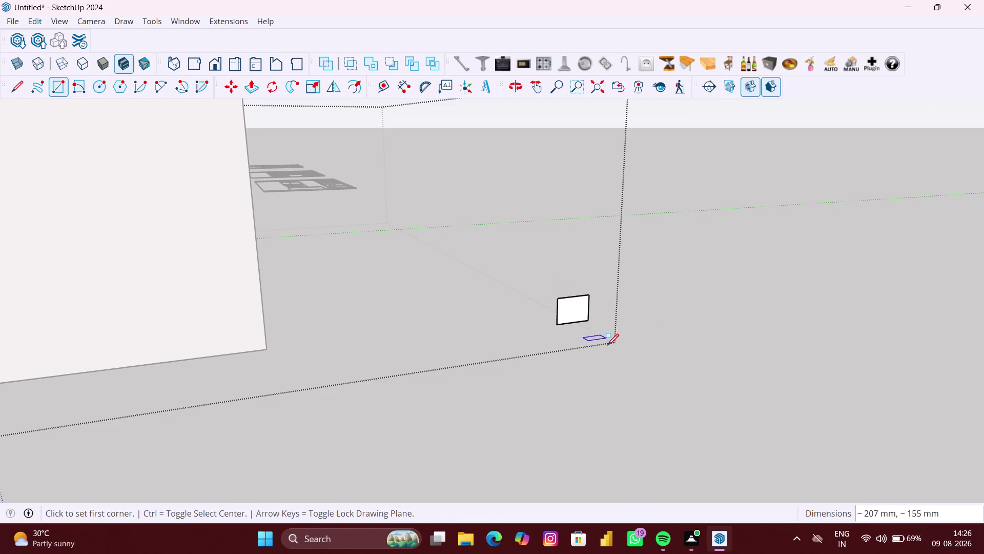
Select the new rectangle face together with its edges.
key(space)
click(588, 317)
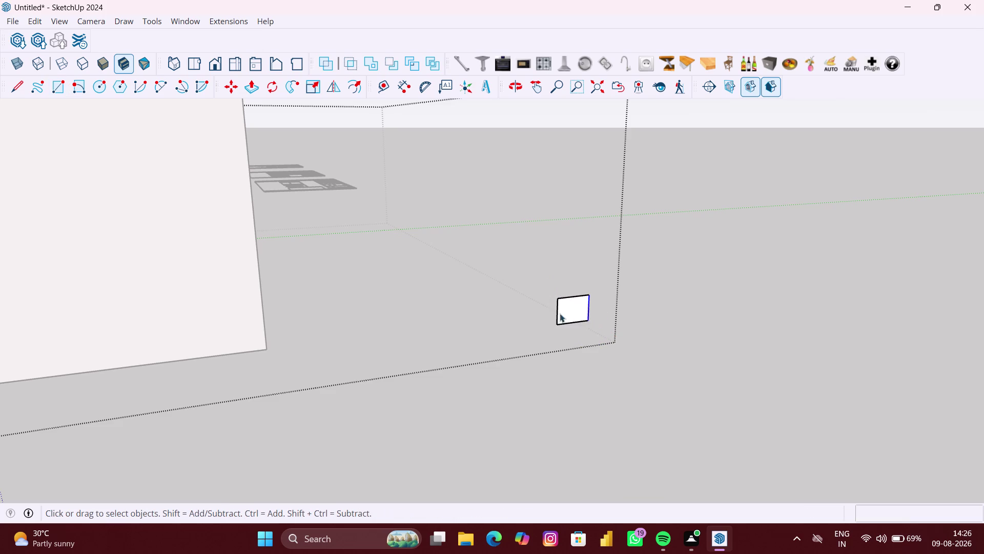
double_click(566, 312)
Move the rectangle panel onto the dark lower strip by the kitchen's left wall.
key(m)
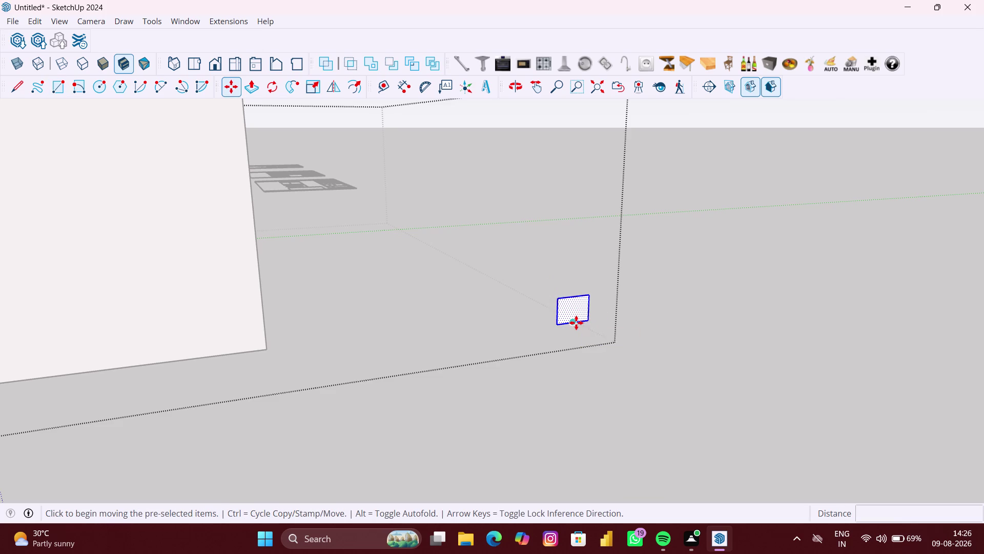
click(576, 322)
scroll(down, 3)
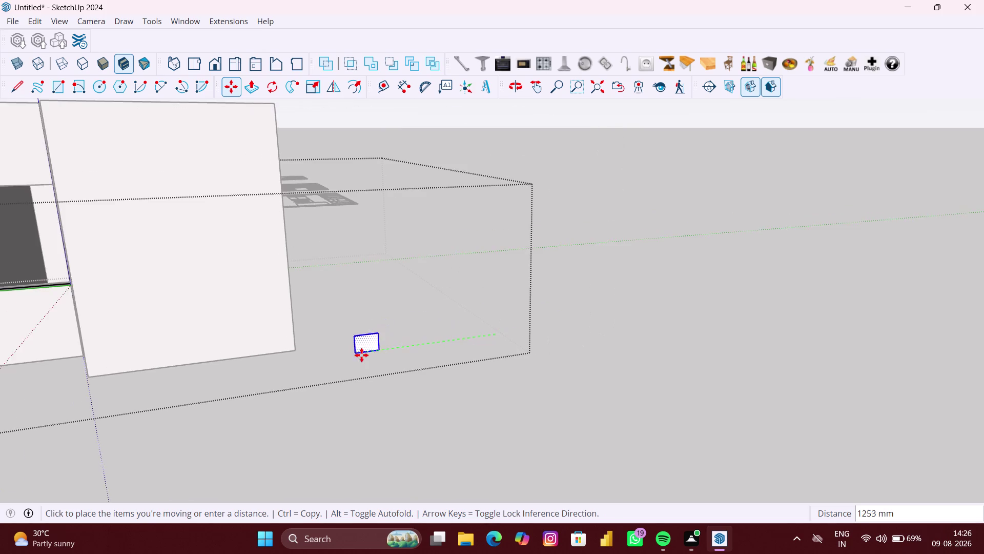
scroll(down, 3)
scroll(up, 3)
scroll(up, 3)
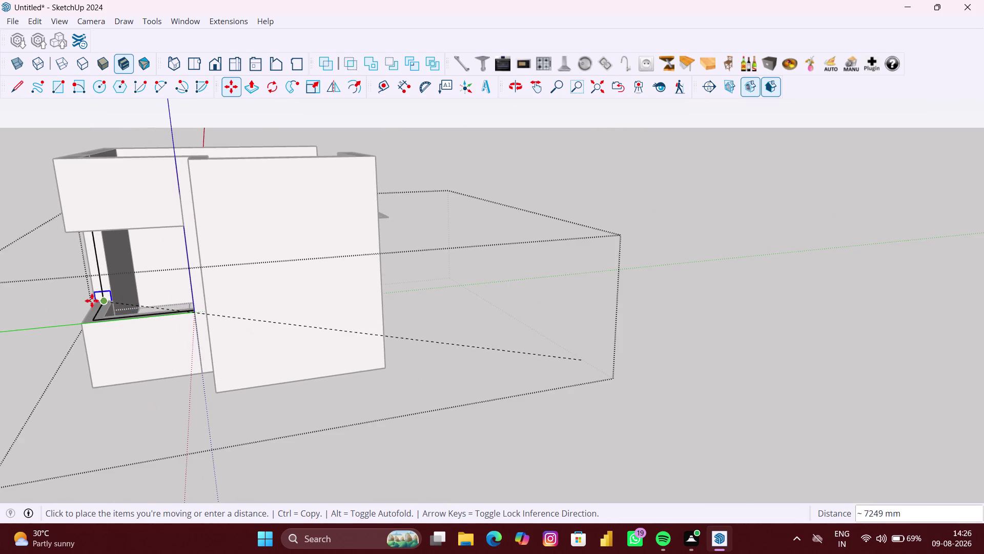
scroll(up, 3)
scroll(up, 3)
scroll(up, 3)
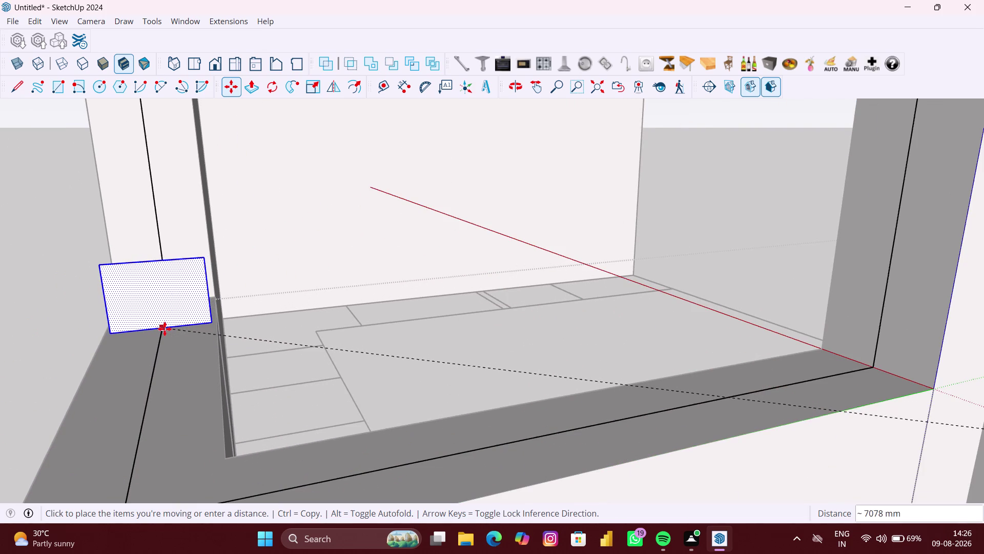
scroll(up, 3)
scroll(up, 3)
click(160, 334)
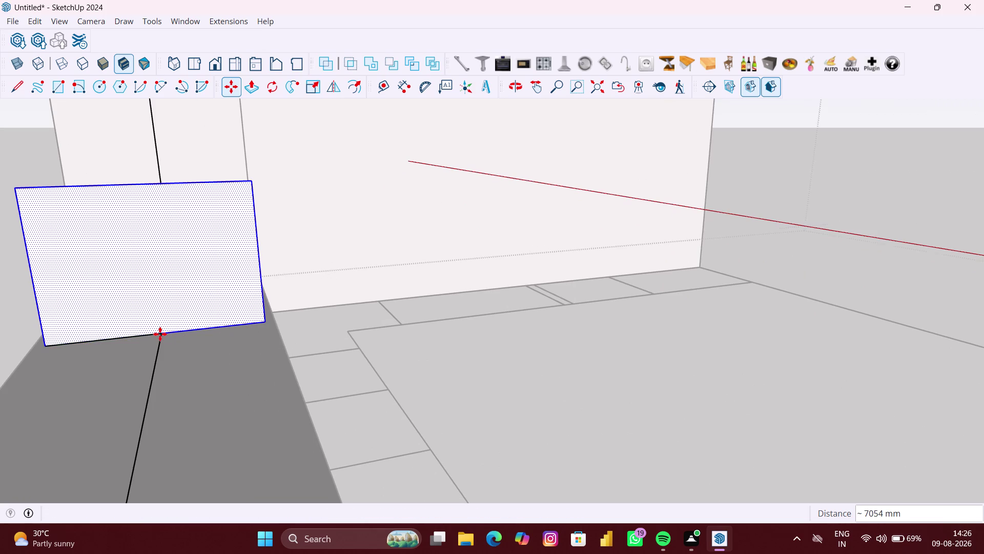
Return to the Select tool and clear the selection.
scroll(down, 3)
scroll(up, 3)
scroll(up, 3)
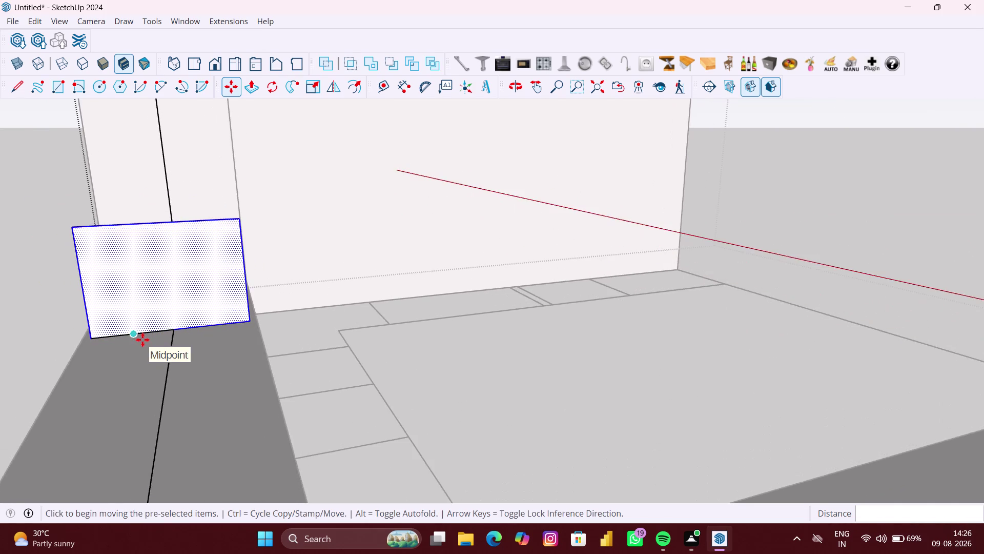
scroll(down, 3)
key(space)
click(114, 367)
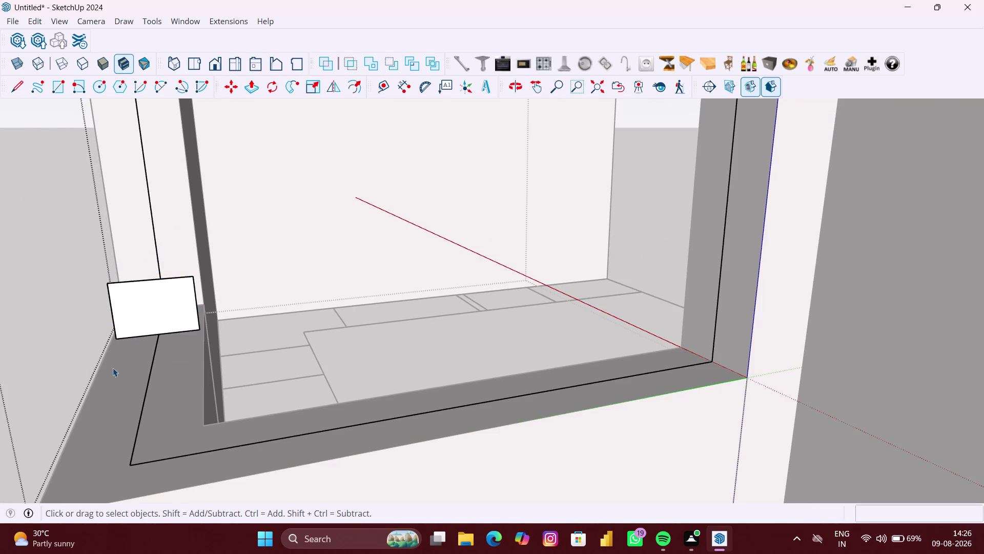
Select the opening's two lower edges and its left and right vertical edges.
scroll(down, 3)
middle_drag(79, 367, 174, 382)
scroll(down, 3)
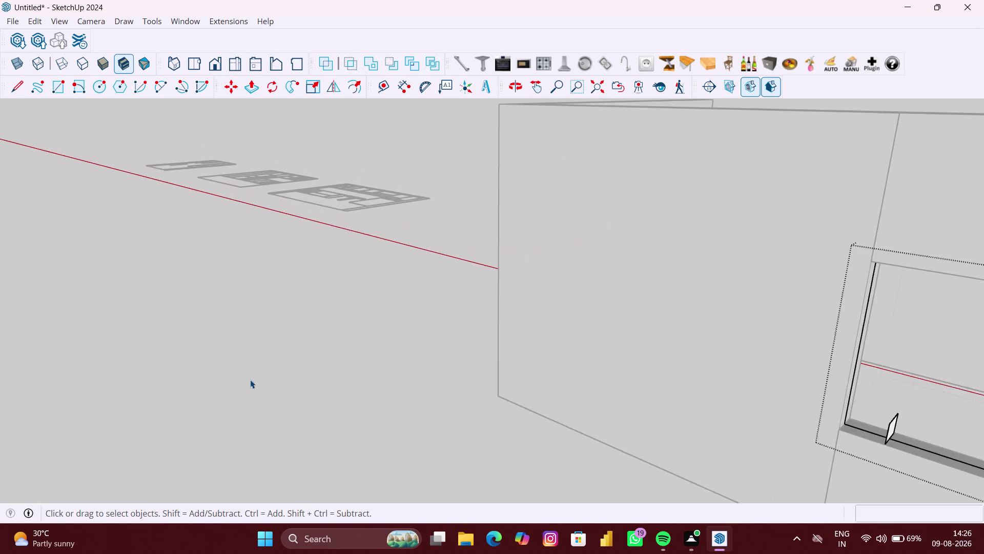
scroll(down, 3)
scroll(up, 3)
middle_drag(714, 452, 674, 460)
scroll(up, 3)
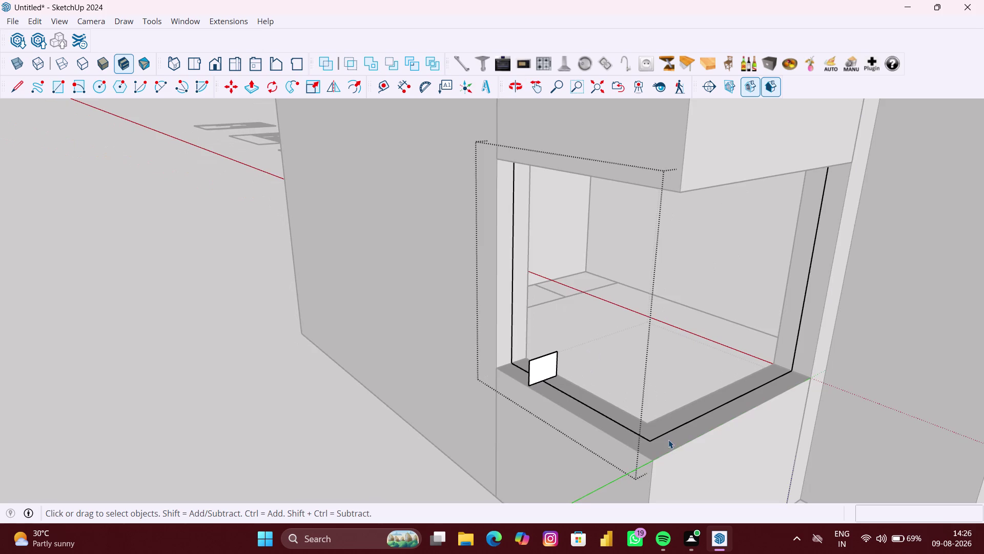
scroll(up, 3)
click(613, 427)
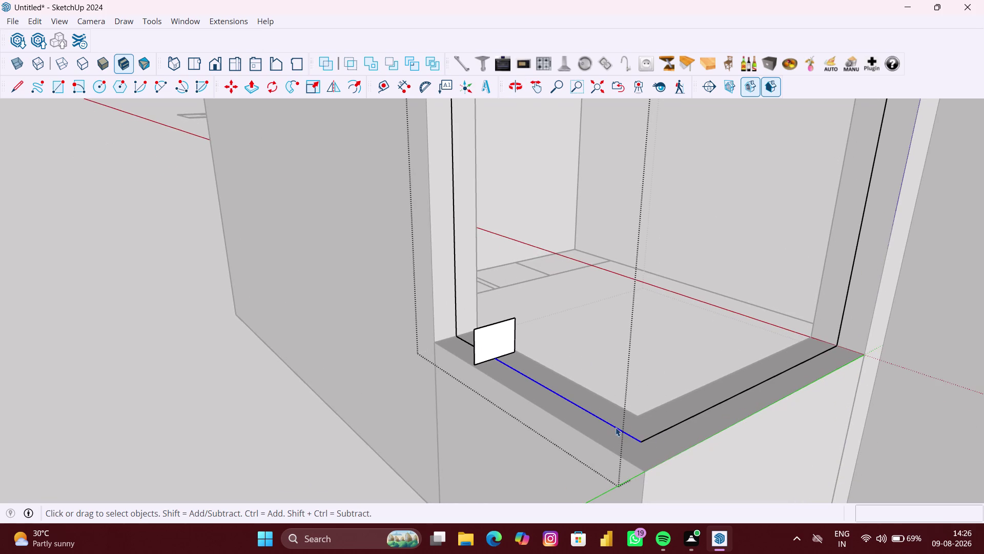
click(691, 415)
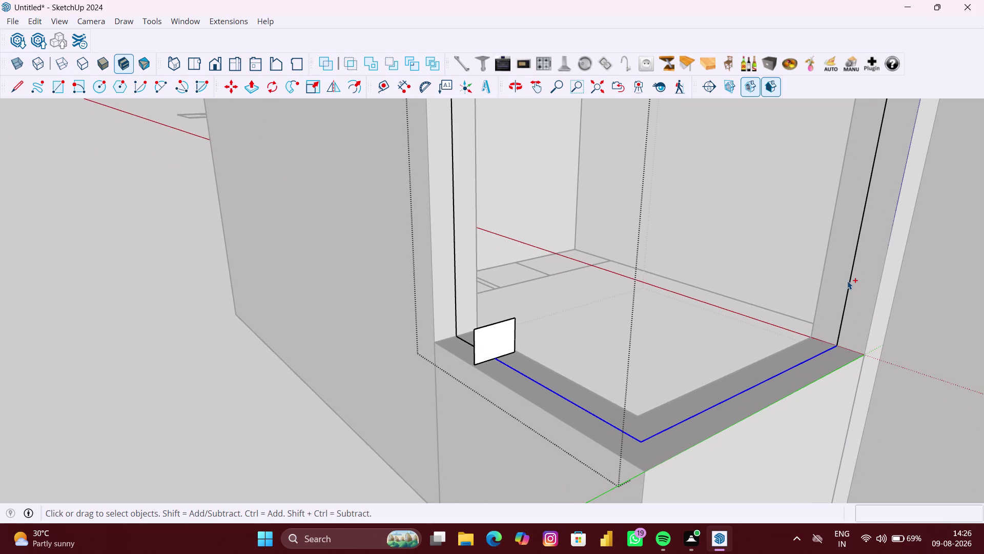
click(850, 282)
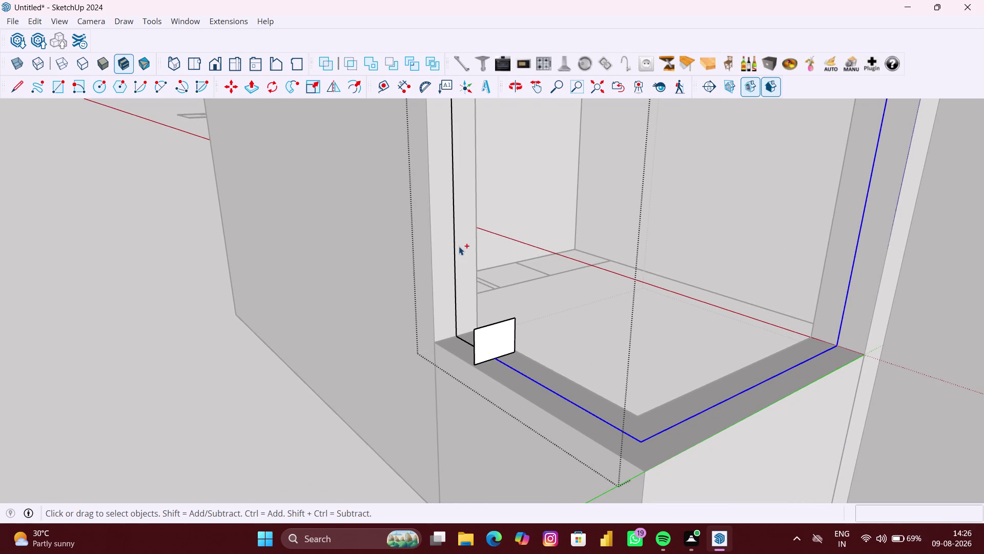
click(454, 248)
Add the opening's top edges to the path selection.
scroll(up, 3)
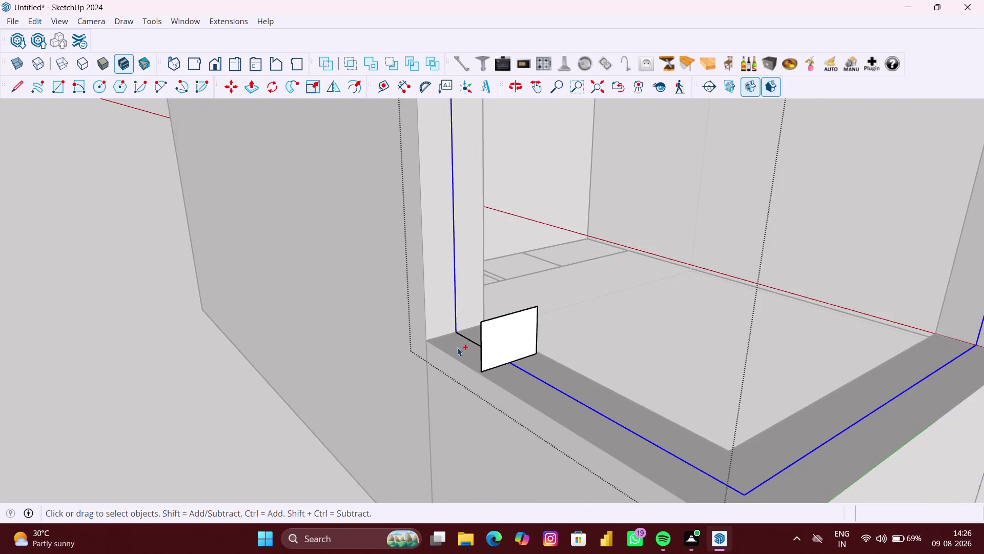
middle_drag(457, 347, 490, 358)
scroll(up, 3)
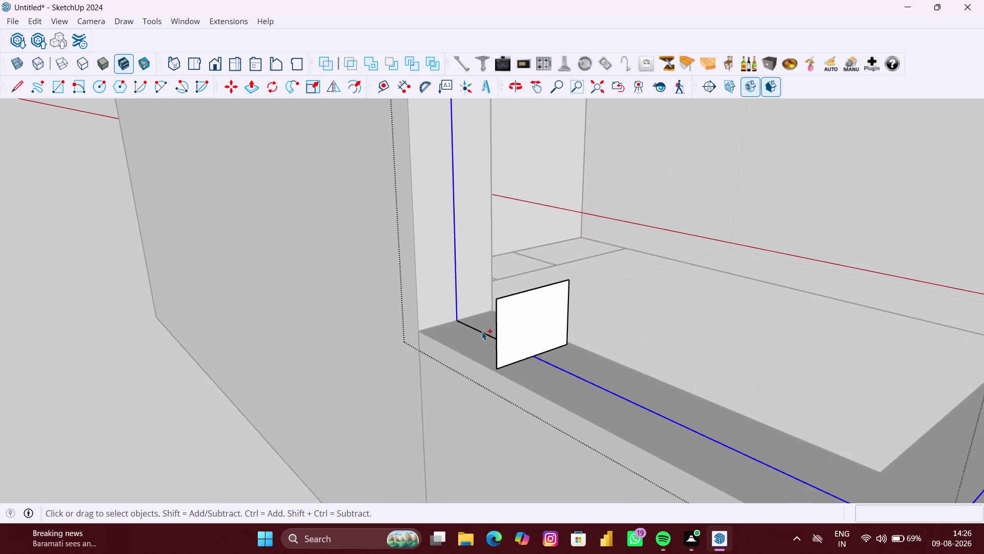
click(483, 332)
scroll(down, 3)
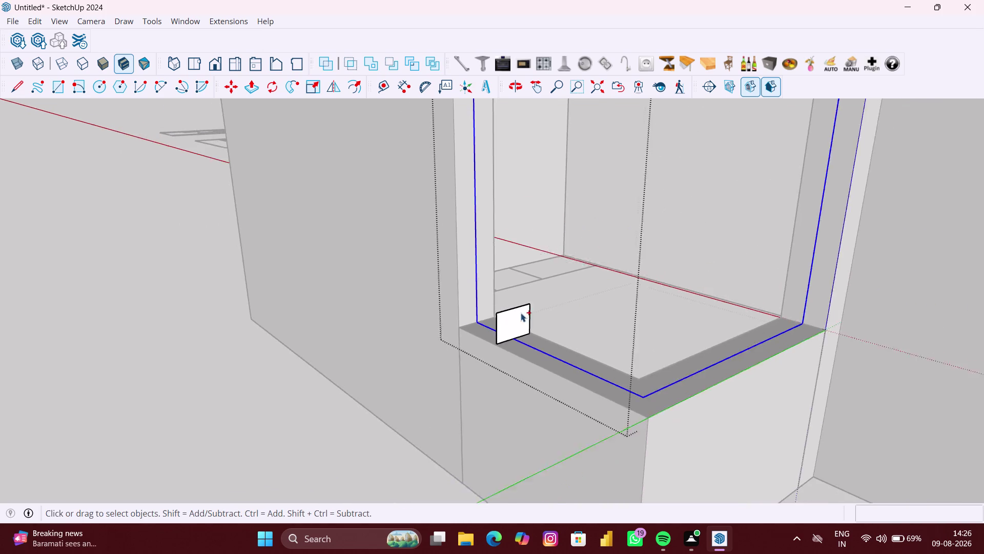
scroll(down, 3)
middle_drag(637, 224, 613, 174)
scroll(up, 3)
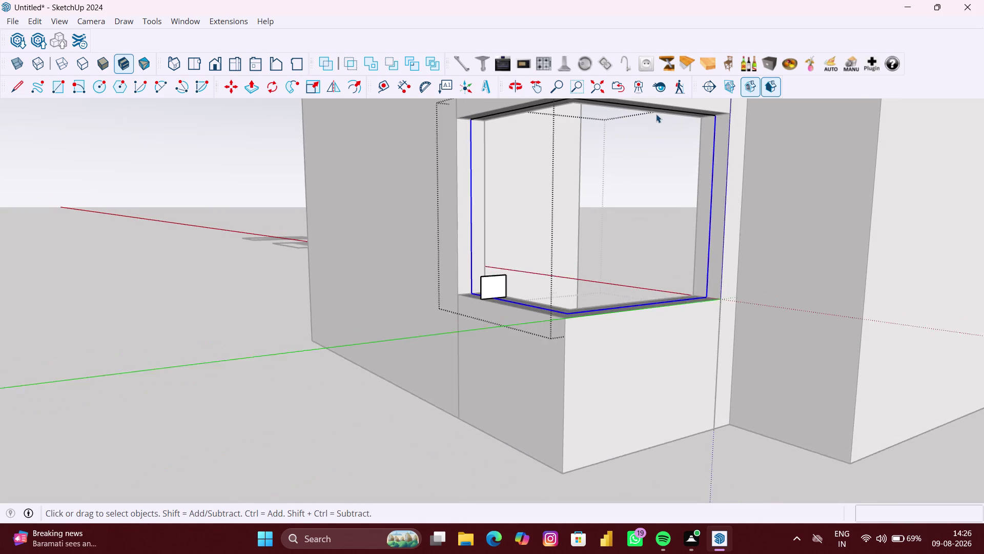
scroll(up, 3)
scroll(up, 3)
scroll(up, 3)
scroll(up, 3)
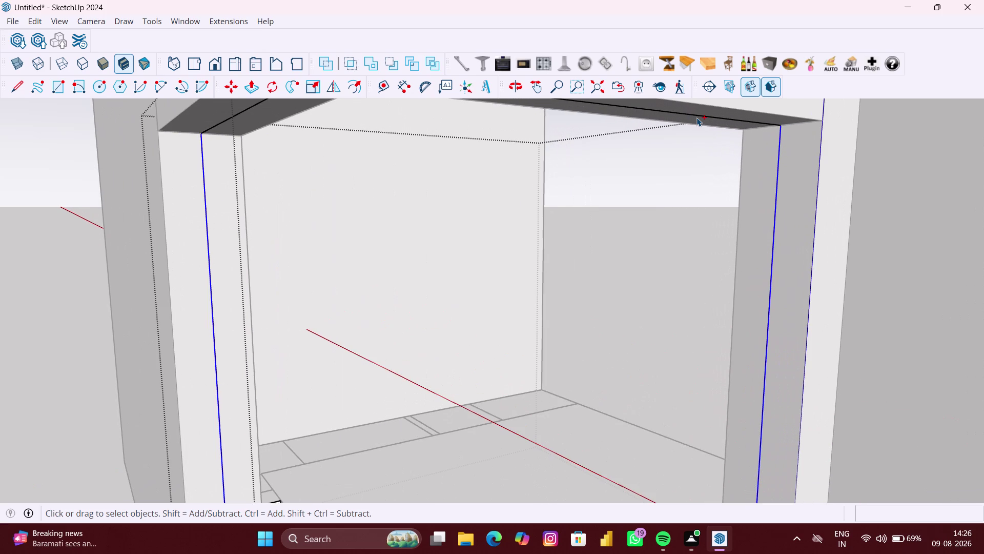
click(700, 116)
scroll(down, 3)
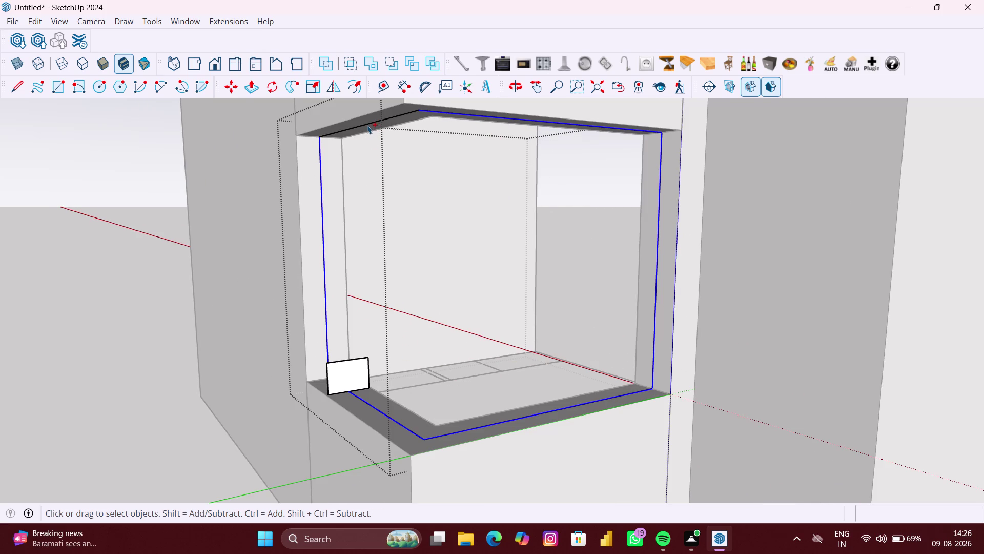
click(367, 125)
scroll(down, 3)
scroll(down, 3)
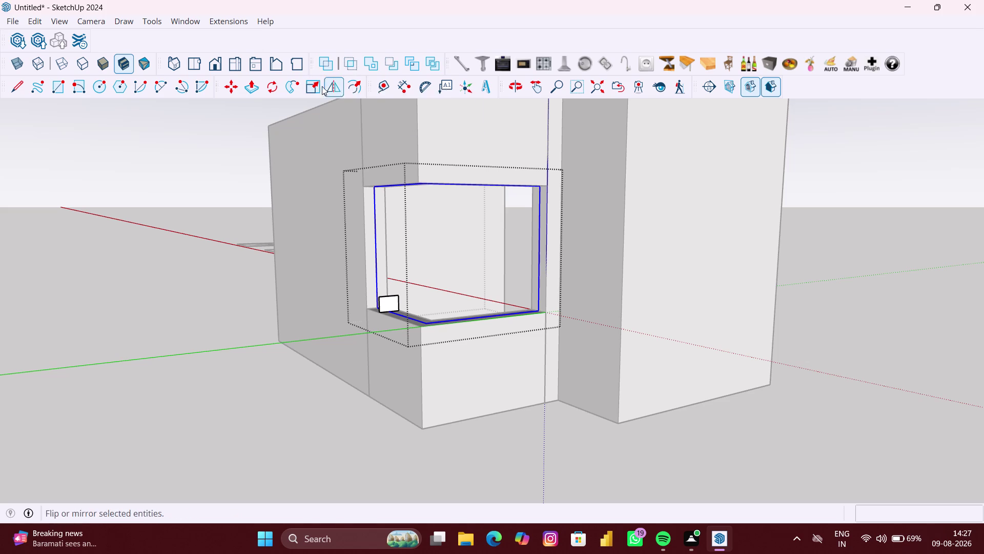
Sweep the small profile around the opening's edge loop with Follow Me.
click(294, 91)
scroll(up, 3)
scroll(up, 3)
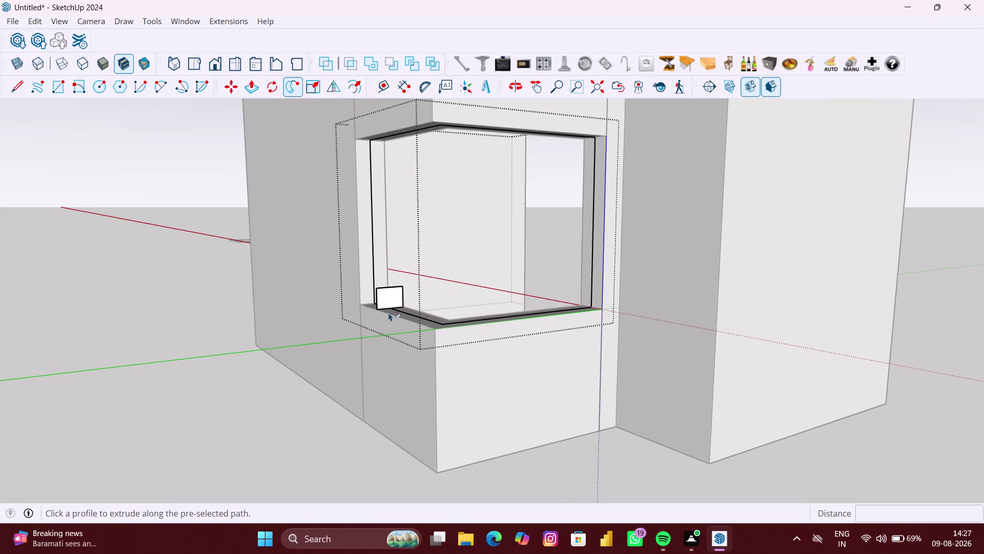
scroll(up, 3)
scroll(up, 3)
click(393, 298)
scroll(down, 3)
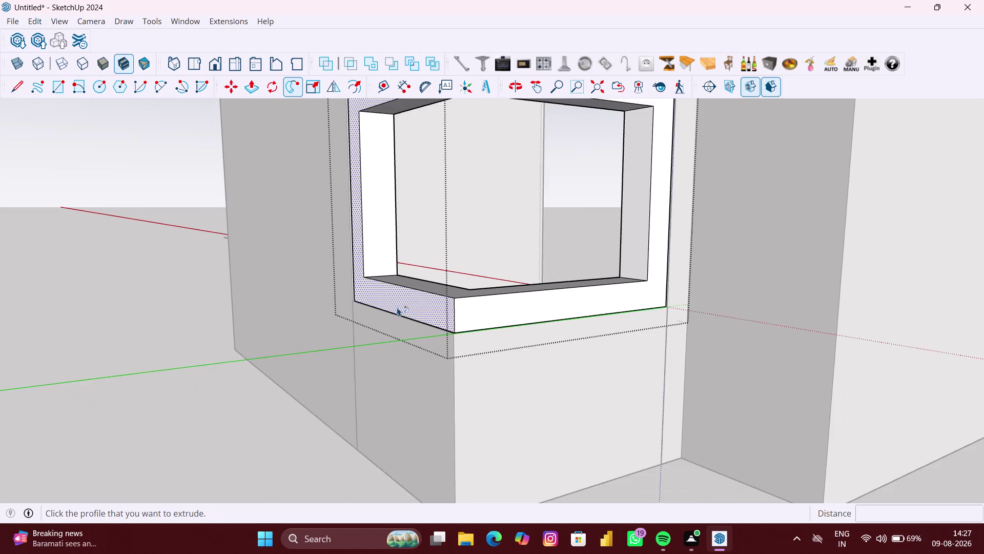
scroll(down, 3)
scroll(down, 3)
key(space)
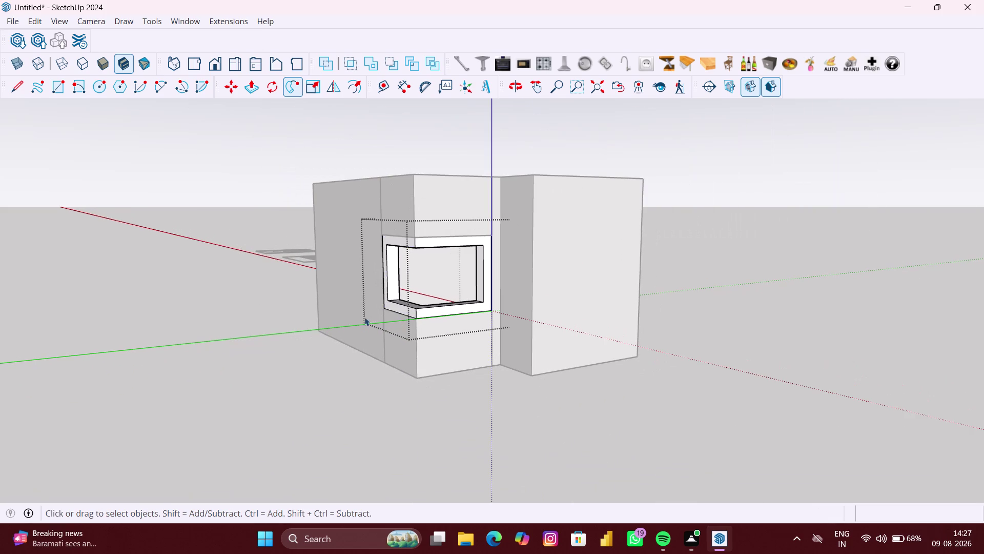
Exit the opening's group and make the selected geometry into a new group.
click(279, 365)
middle_drag(456, 352, 468, 418)
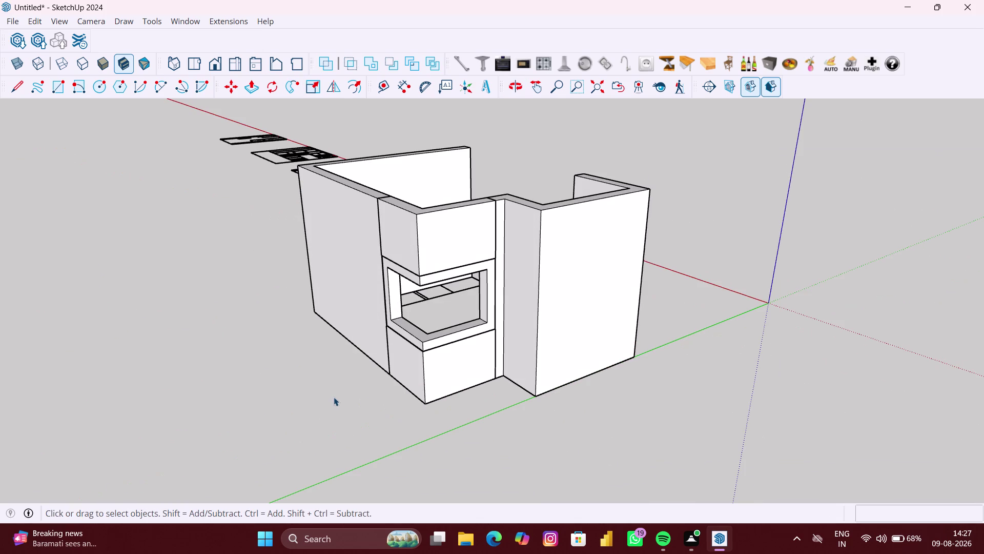
right_click(334, 397)
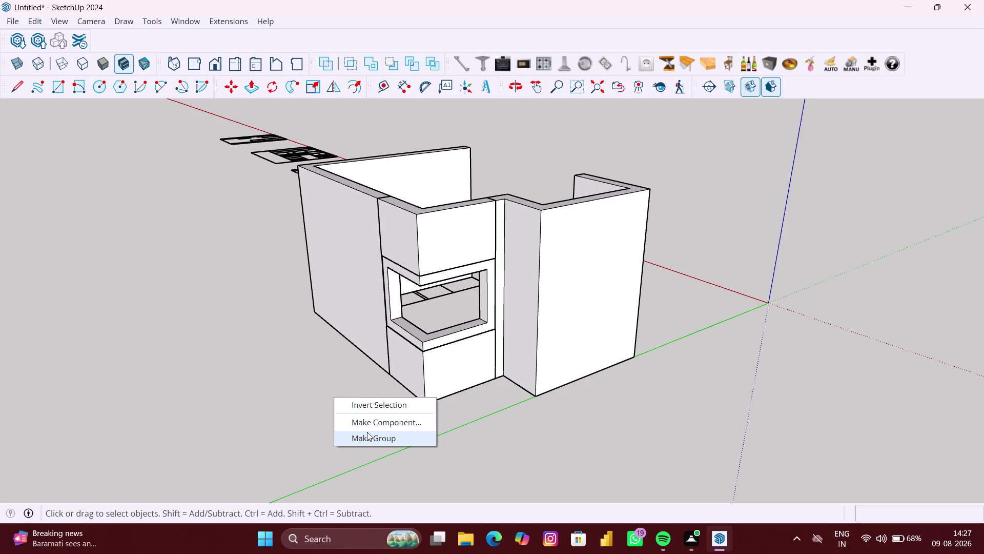
click(367, 432)
key(r)
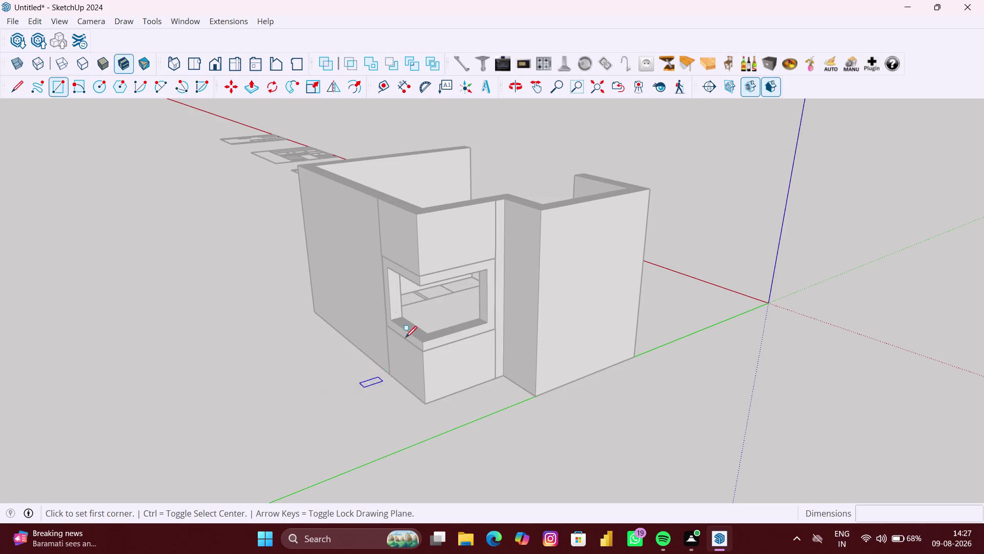
scroll(up, 3)
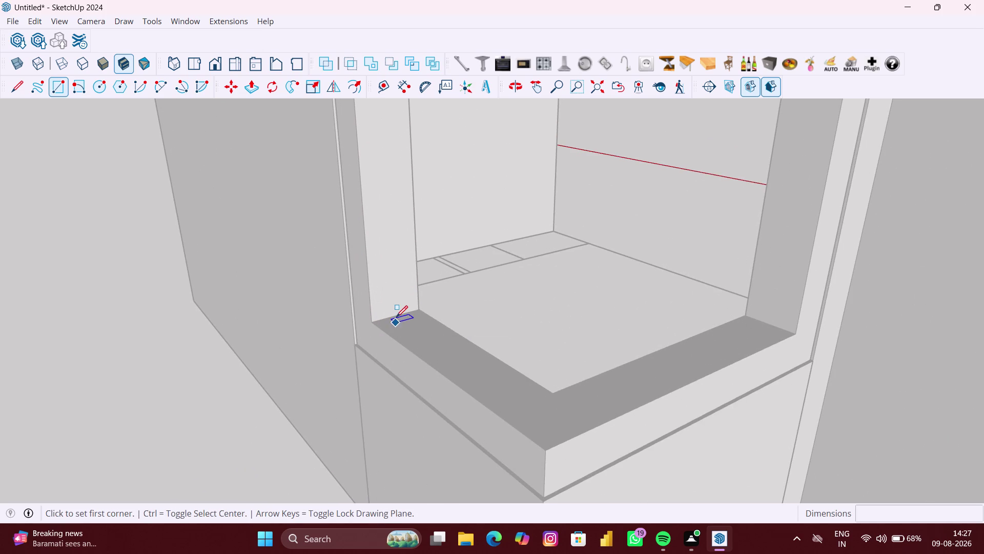
click(396, 317)
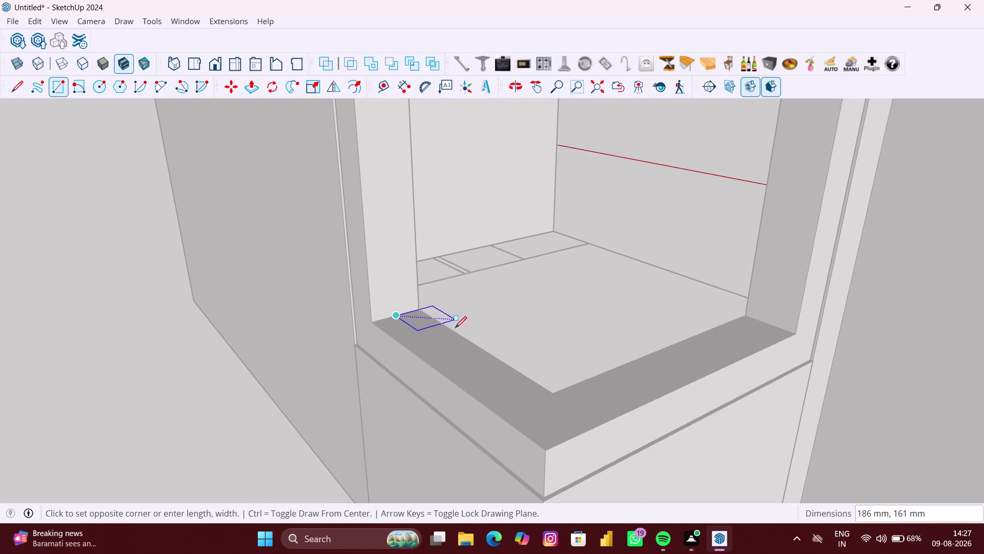
key(Right)
key(Left)
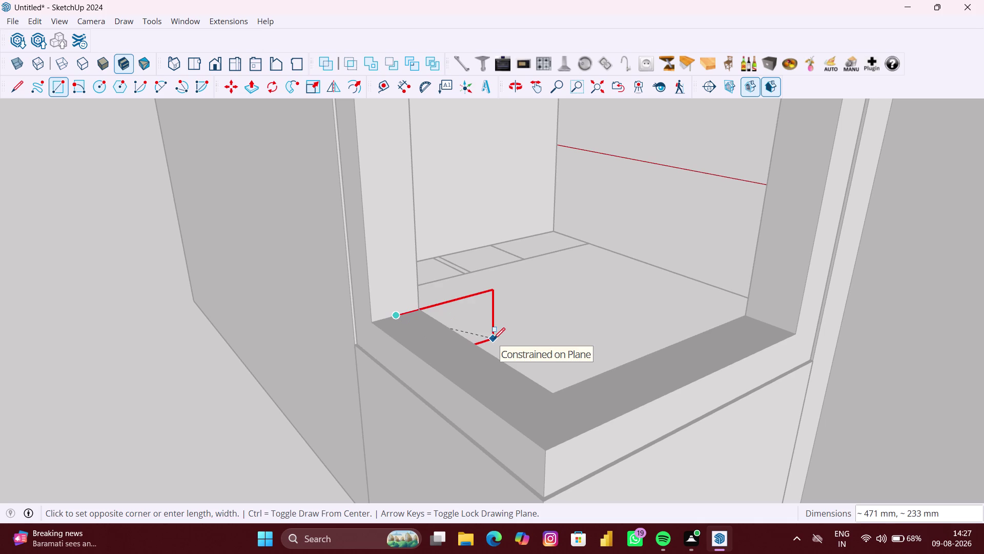
scroll(down, 3)
middle_drag(499, 350, 503, 349)
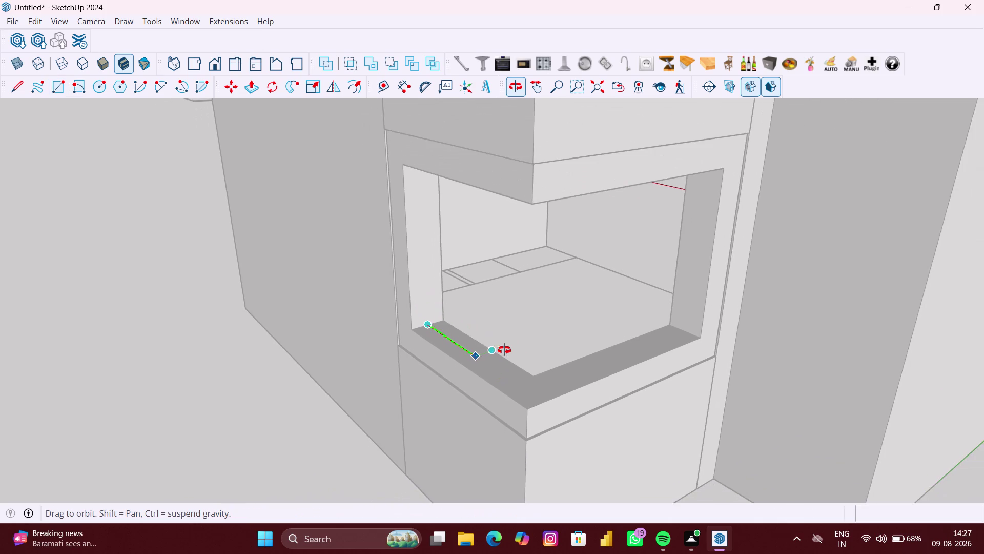
middle_drag(503, 350, 517, 328)
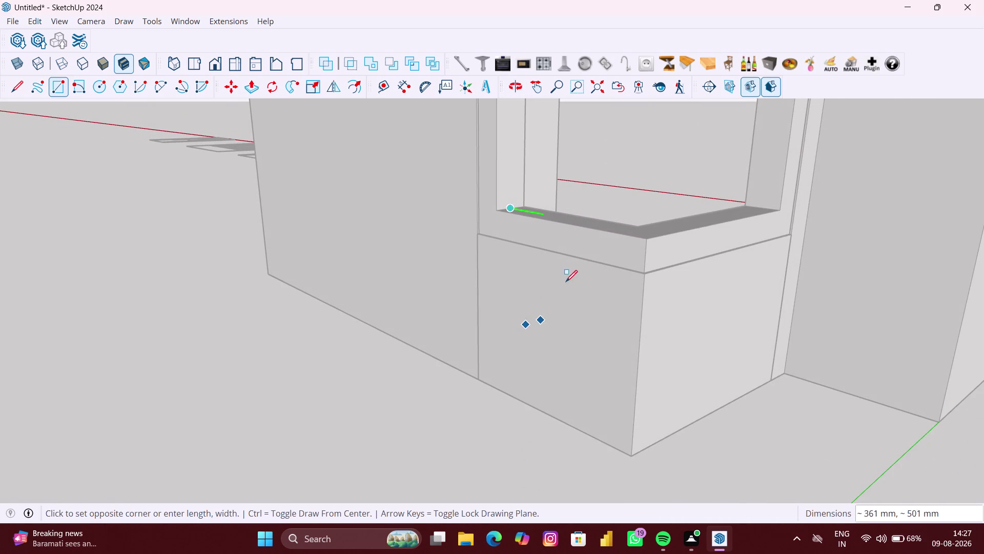
middle_drag(646, 228, 635, 285)
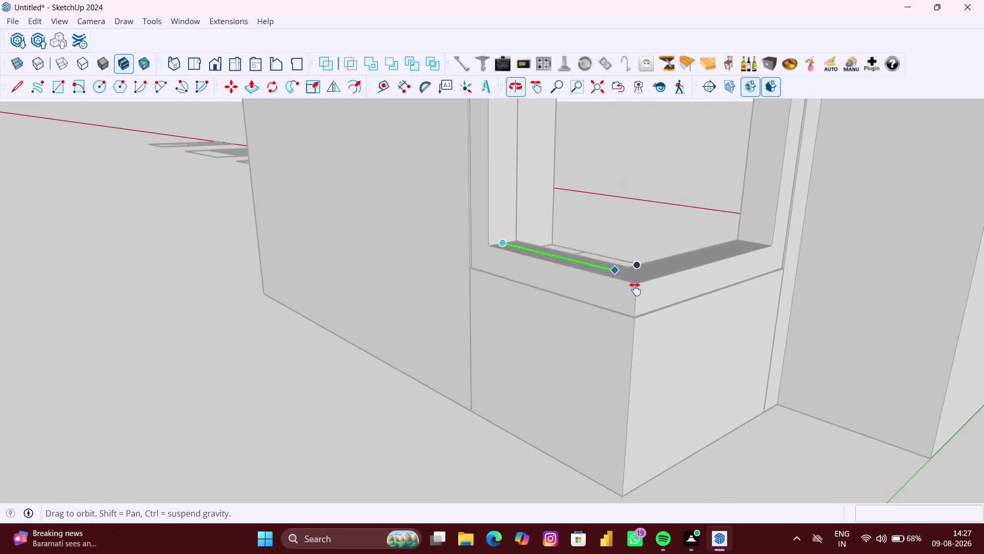
middle_drag(636, 285, 619, 377)
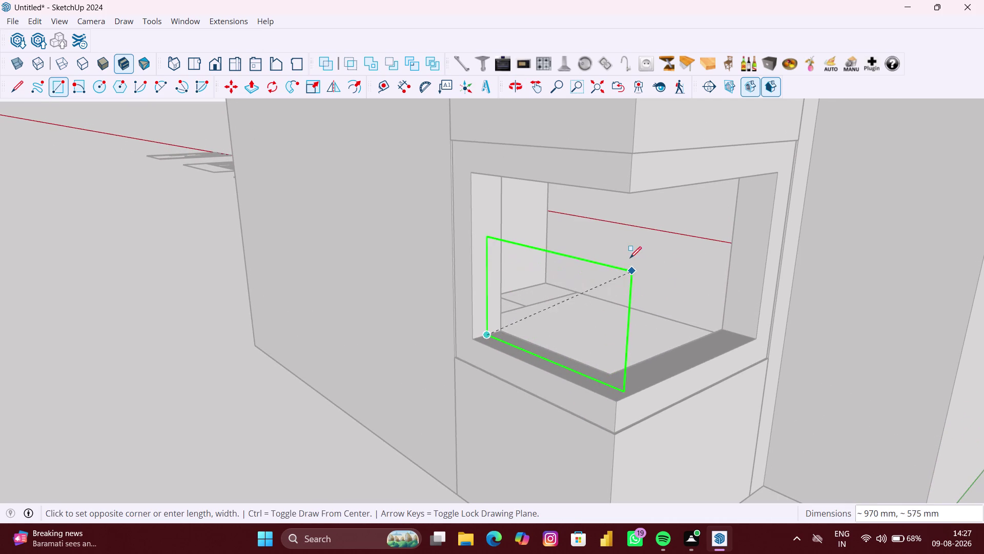
middle_click(626, 239)
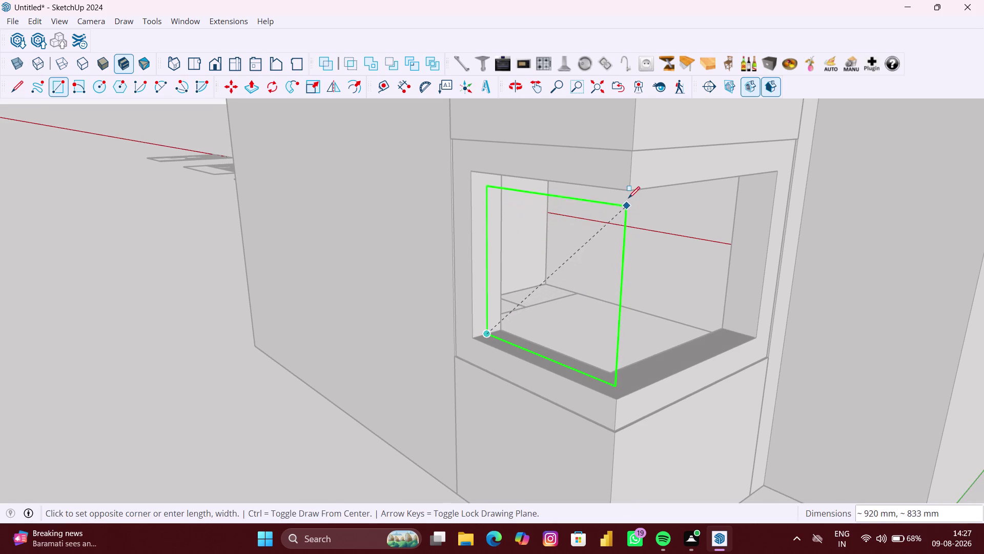
middle_drag(629, 191, 634, 182)
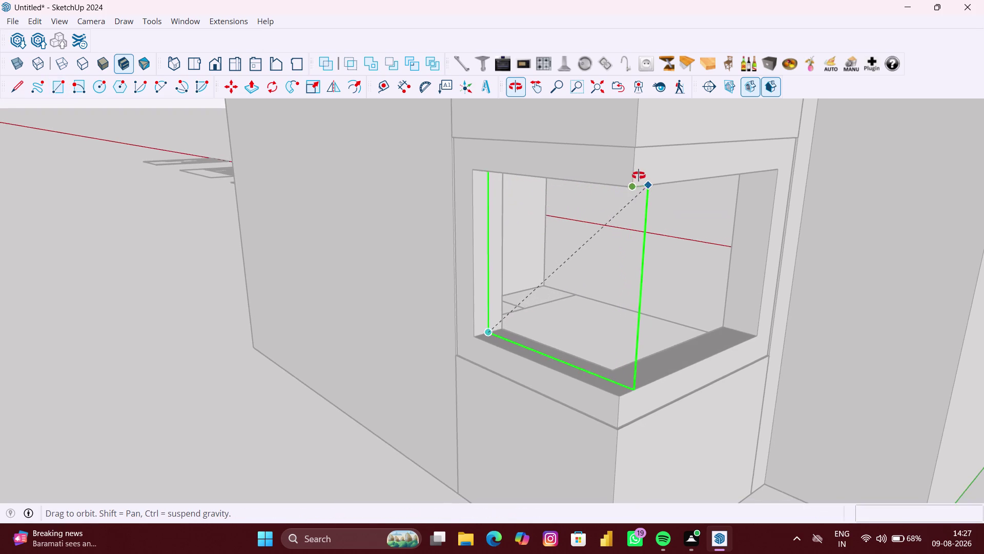
middle_drag(634, 182, 646, 159)
scroll(up, 3)
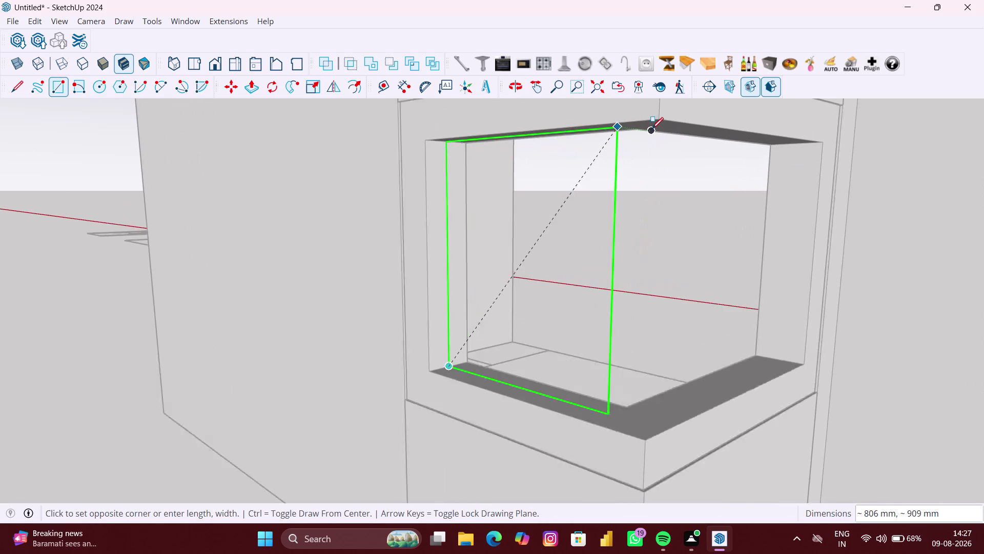
scroll(up, 3)
scroll(up, 3)
scroll(down, 3)
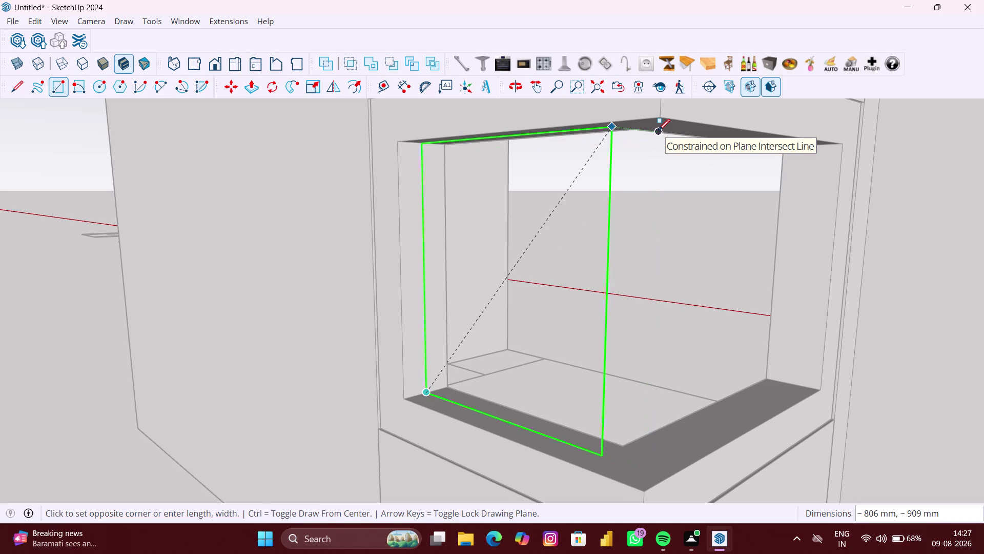
scroll(down, 3)
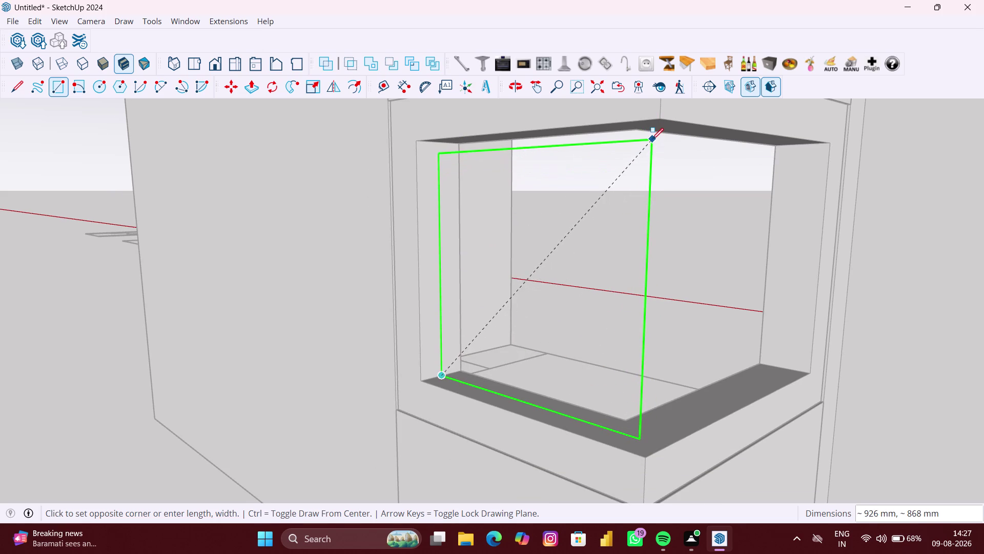
key(space)
scroll(down, 3)
middle_drag(662, 486, 554, 510)
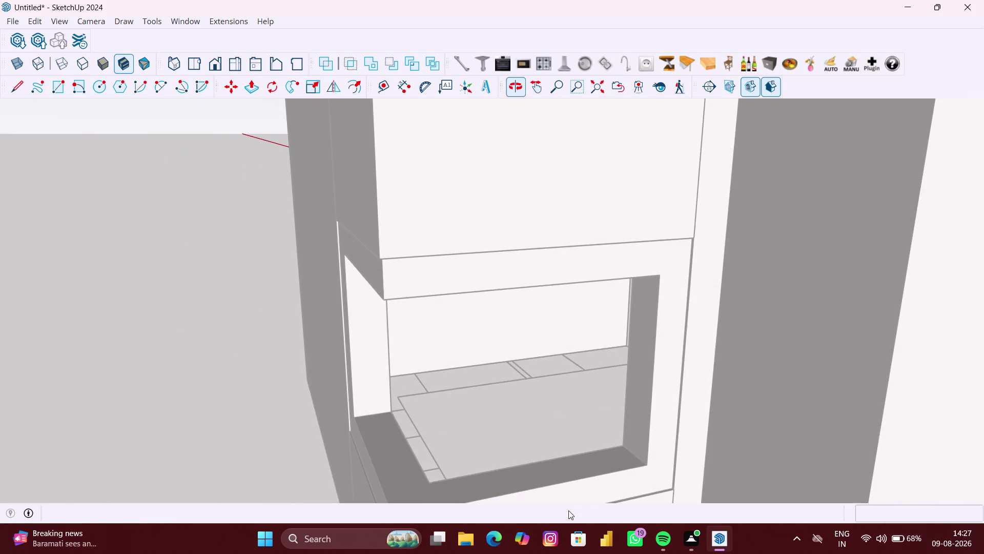
scroll(down, 3)
key(space)
key(space)
key(space)
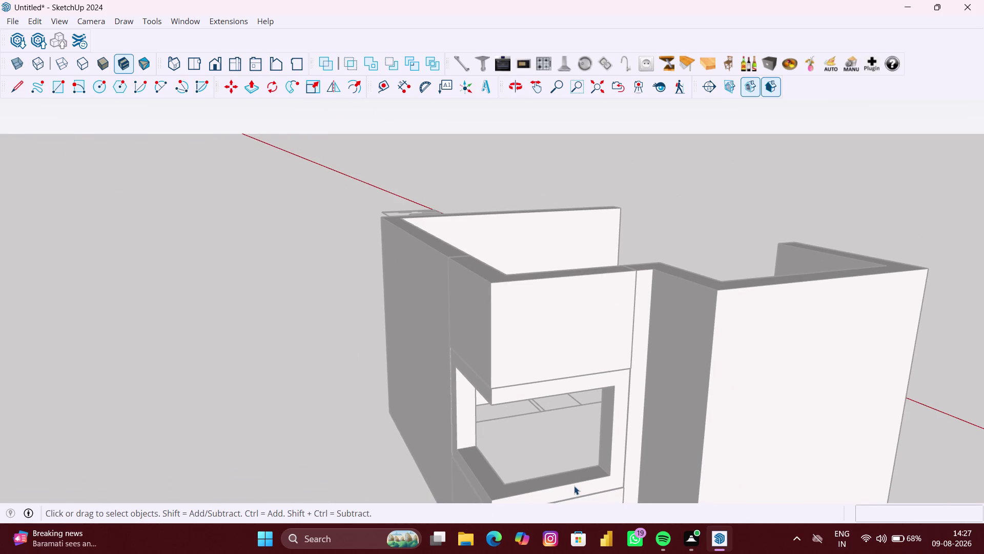
middle_click(574, 485)
middle_drag(517, 486, 593, 487)
scroll(up, 3)
middle_drag(604, 488, 581, 487)
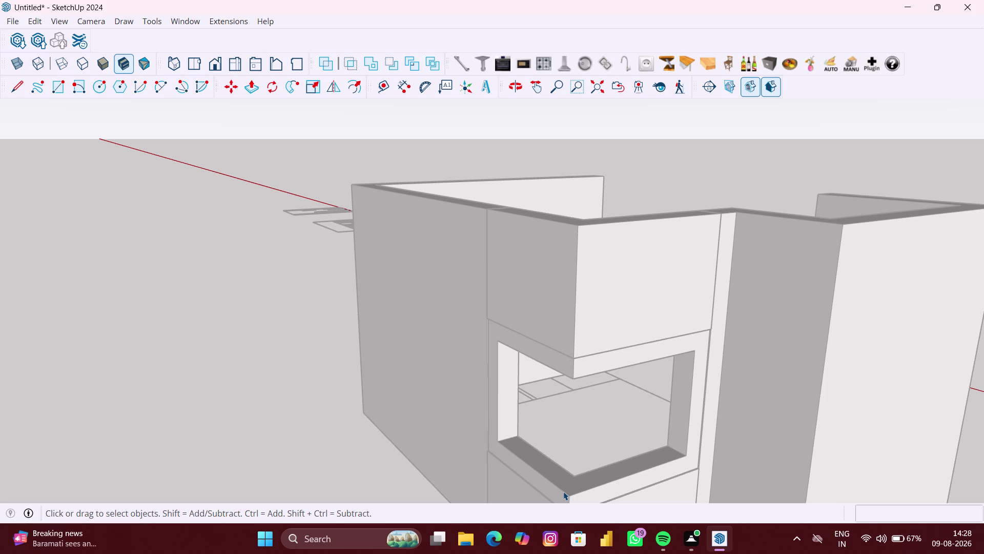
scroll(down, 3)
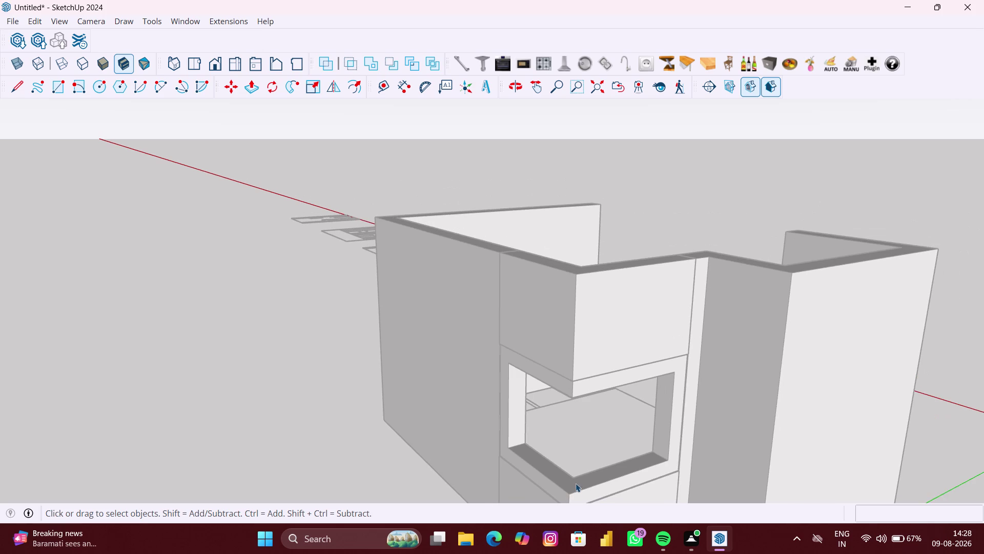
middle_drag(575, 482, 600, 443)
scroll(up, 3)
Orbit close to the cabinet opening and select the model group.
middle_drag(600, 443, 637, 445)
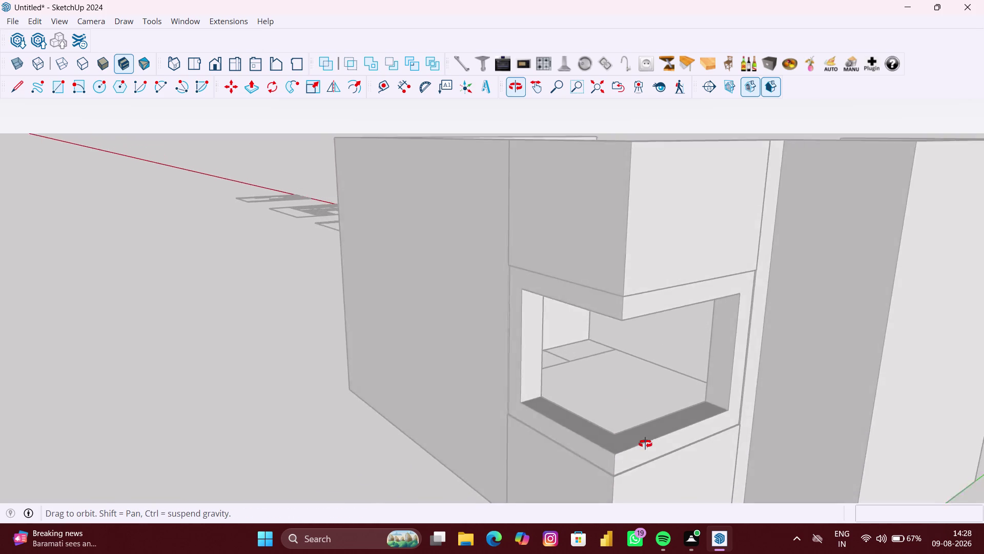
middle_drag(636, 444, 647, 442)
scroll(down, 3)
scroll(down, 3)
click(416, 438)
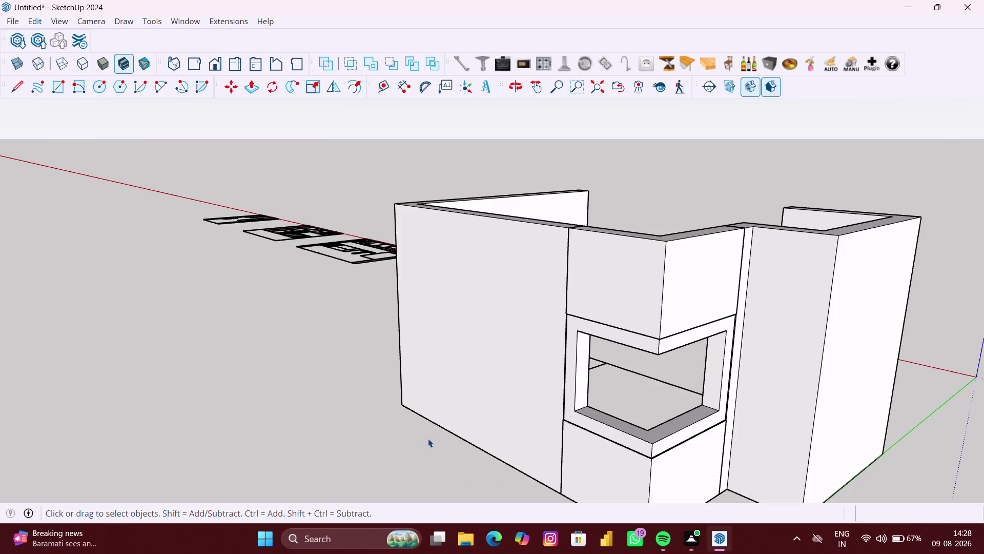
scroll(down, 3)
middle_drag(481, 444, 466, 434)
scroll(up, 3)
middle_drag(573, 436, 574, 441)
scroll(up, 3)
scroll(up, 3)
scroll(up, 3)
middle_click(604, 430)
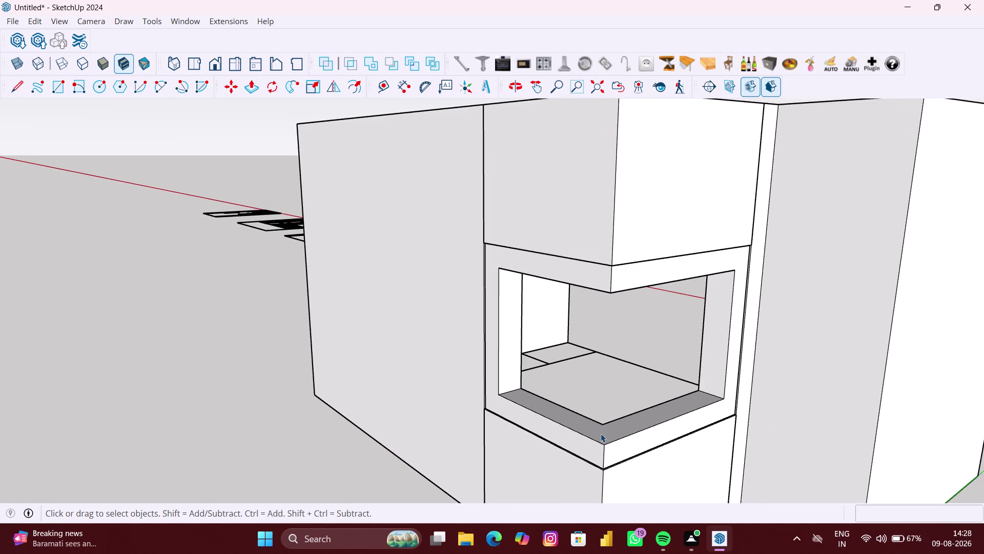
scroll(up, 3)
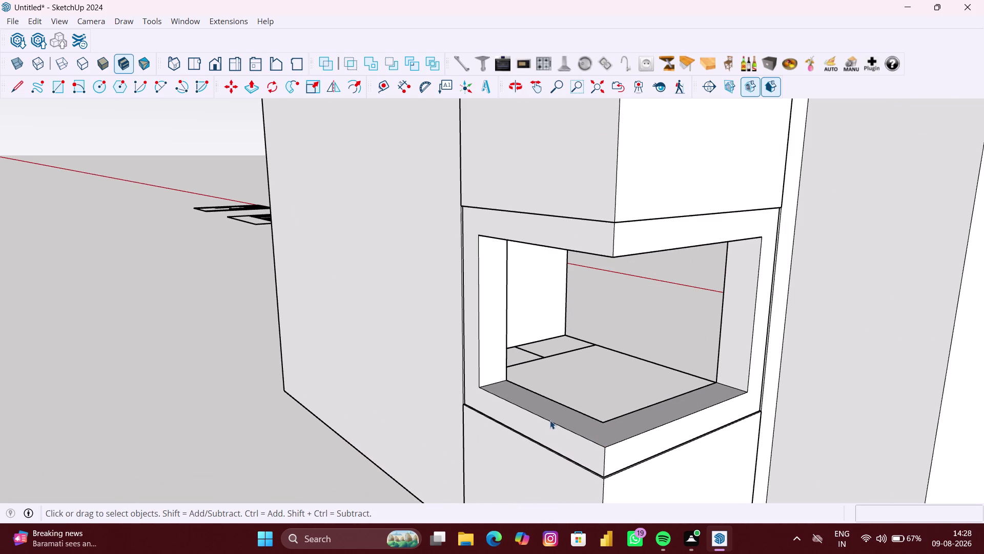
Select the trim frame, open its group, and pick a context-menu option.
click(544, 417)
double_click(563, 410)
right_click(229, 407)
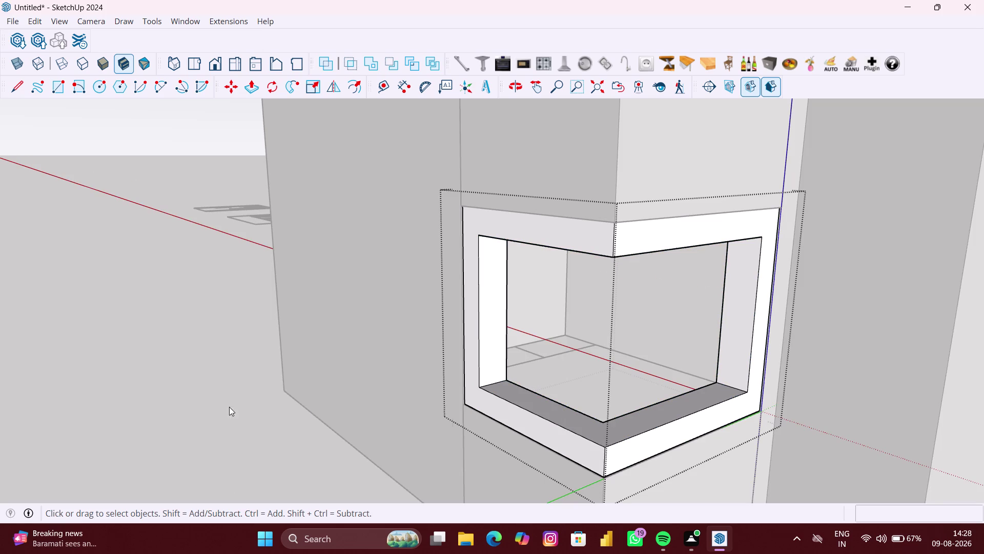
click(255, 449)
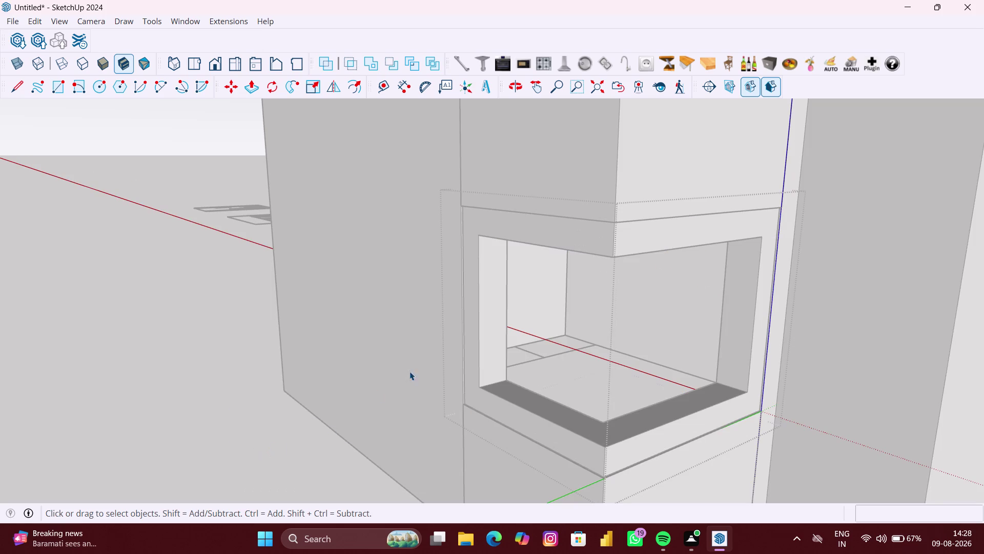
Start an upright rectangle at the opening's lower-left corner, locked to a vertical plane.
key(r)
middle_drag(491, 281, 494, 281)
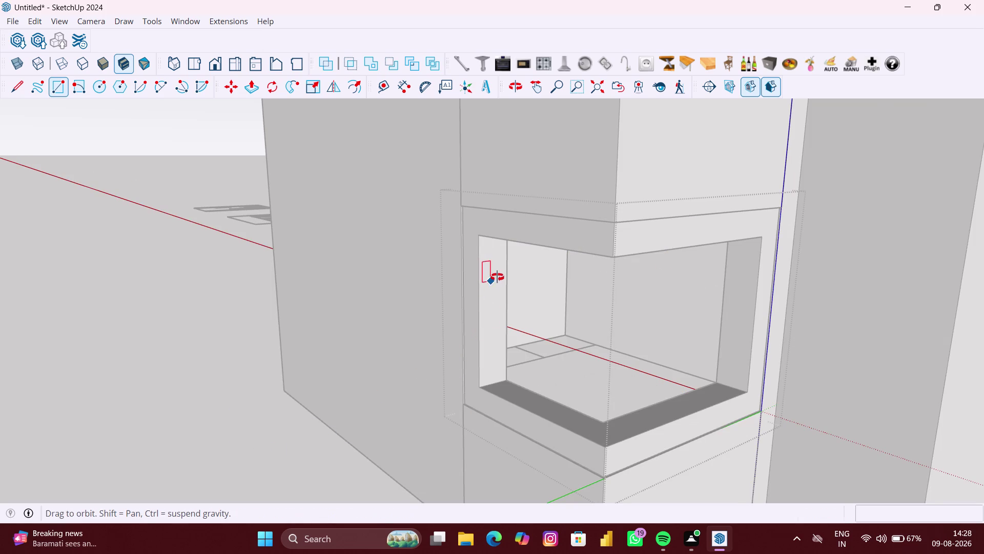
middle_drag(494, 281, 500, 271)
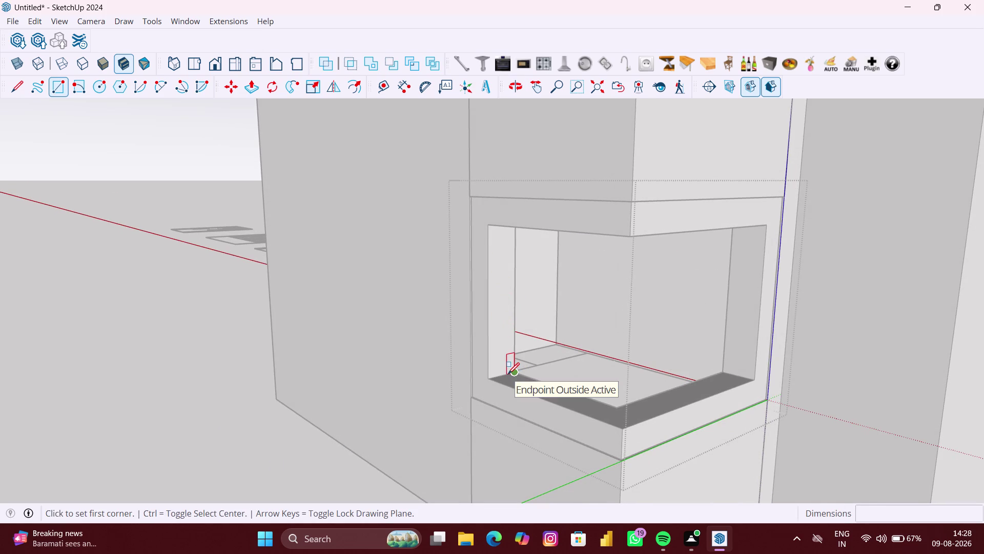
click(506, 375)
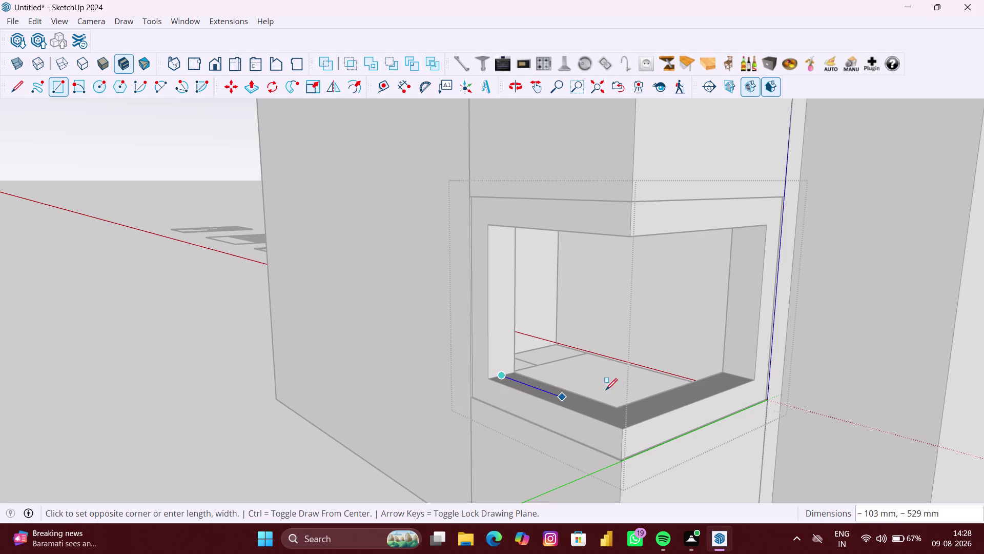
key(Left)
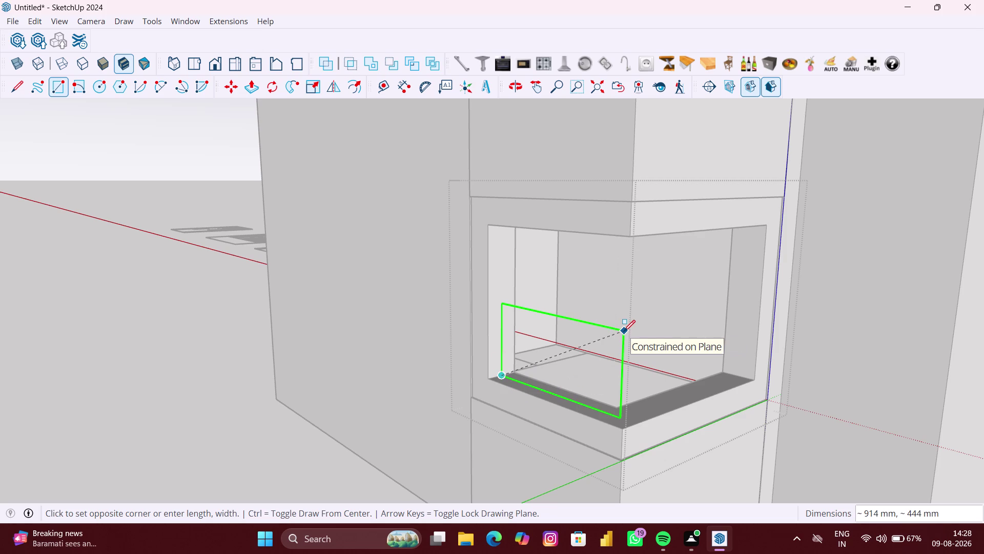
Orbit around the opening to check the rectangle's top edge and alignment.
middle_drag(629, 241, 630, 239)
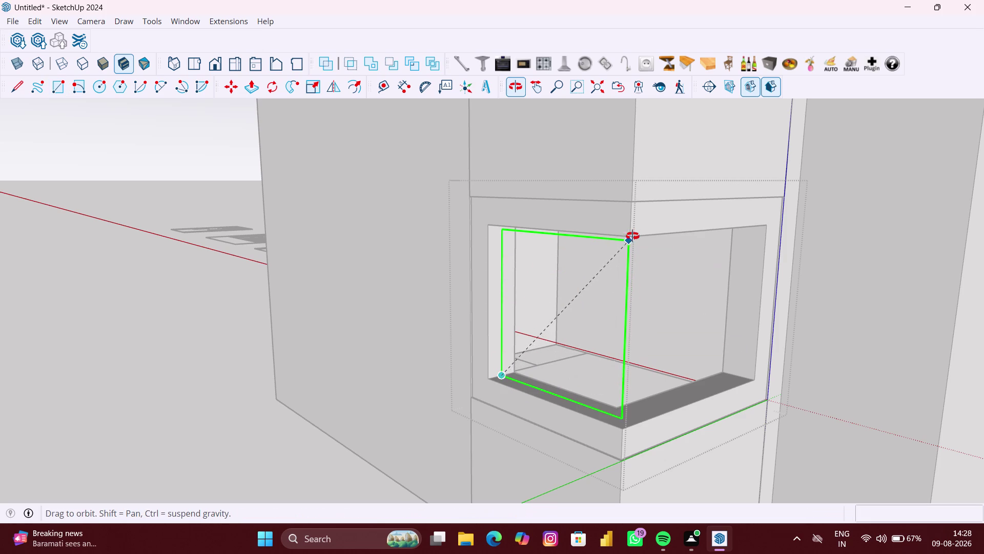
middle_drag(631, 239, 673, 207)
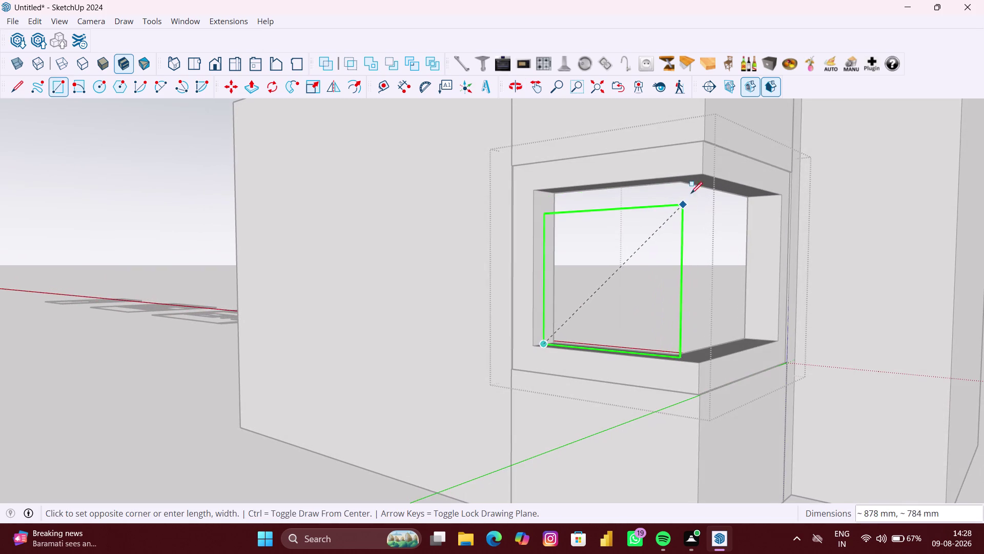
scroll(up, 3)
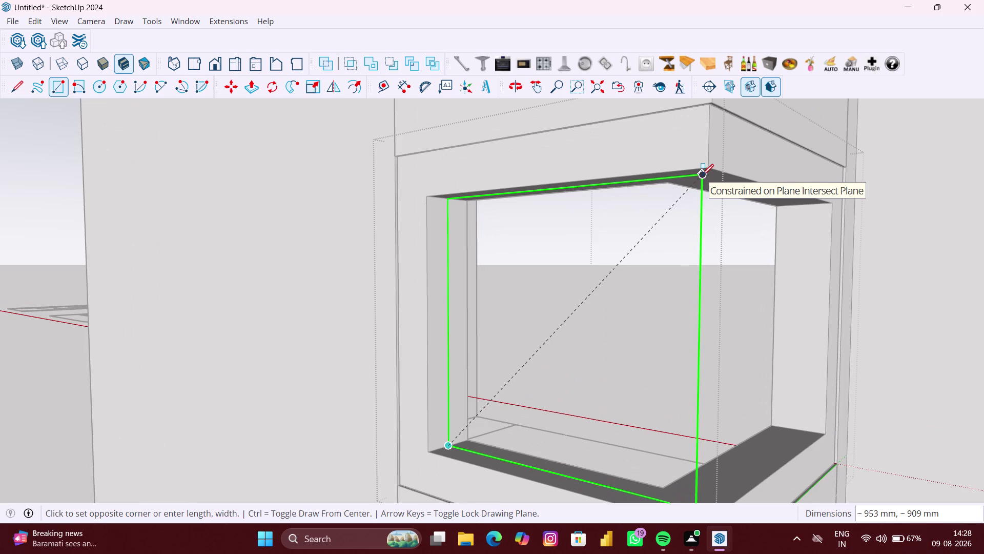
middle_drag(702, 175, 725, 116)
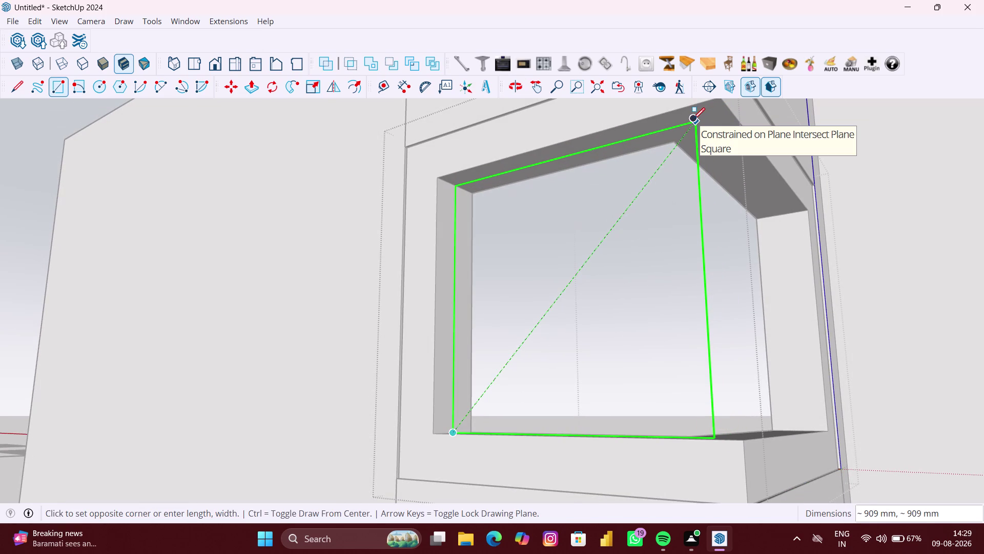
scroll(up, 3)
scroll(down, 3)
scroll(down, 3)
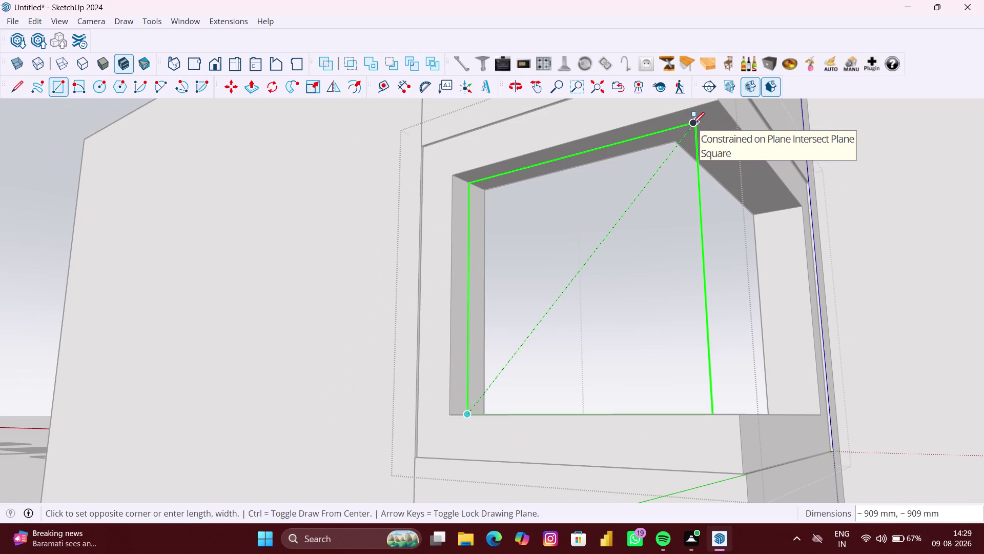
middle_drag(698, 123, 670, 153)
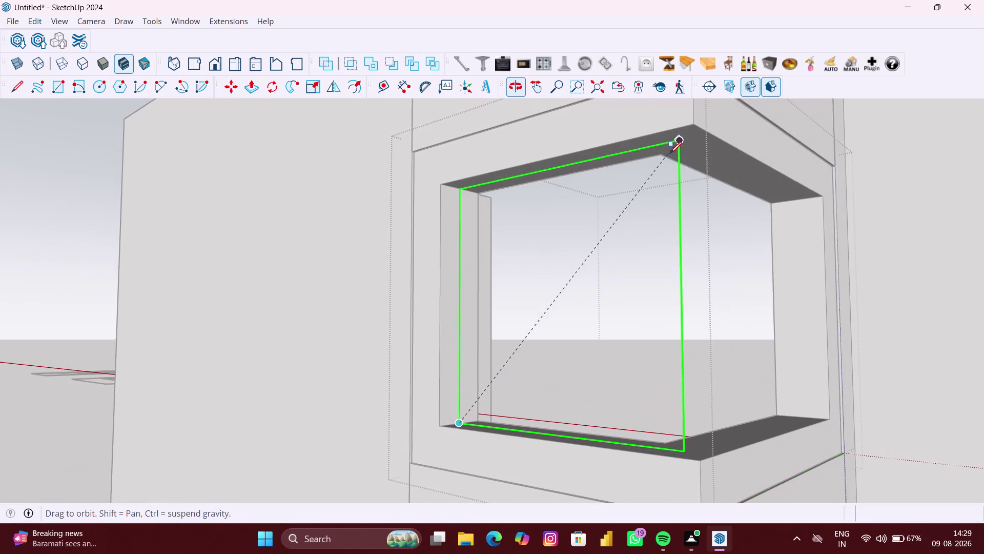
middle_drag(695, 381, 650, 457)
scroll(down, 3)
middle_drag(651, 458, 622, 267)
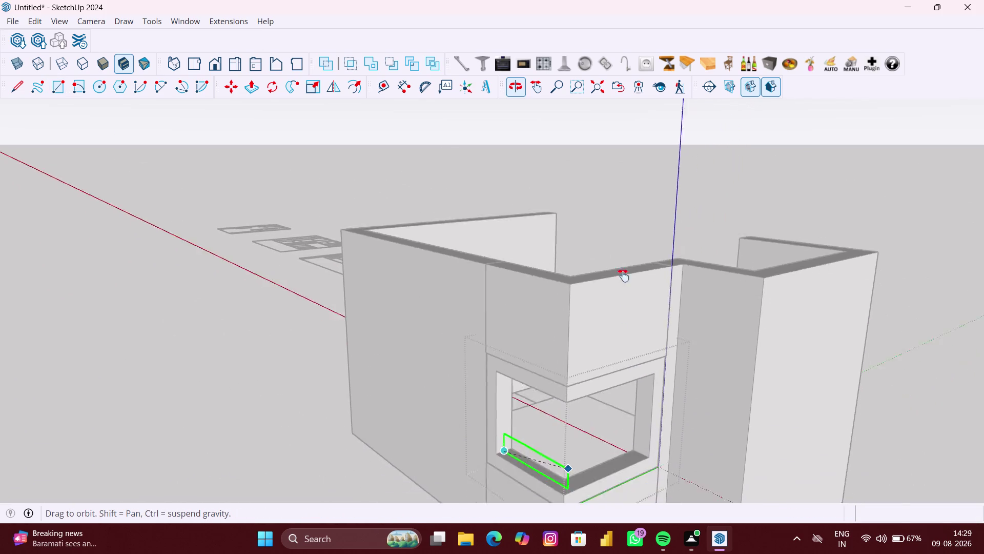
middle_drag(623, 267, 622, 240)
scroll(up, 3)
middle_drag(544, 357, 509, 387)
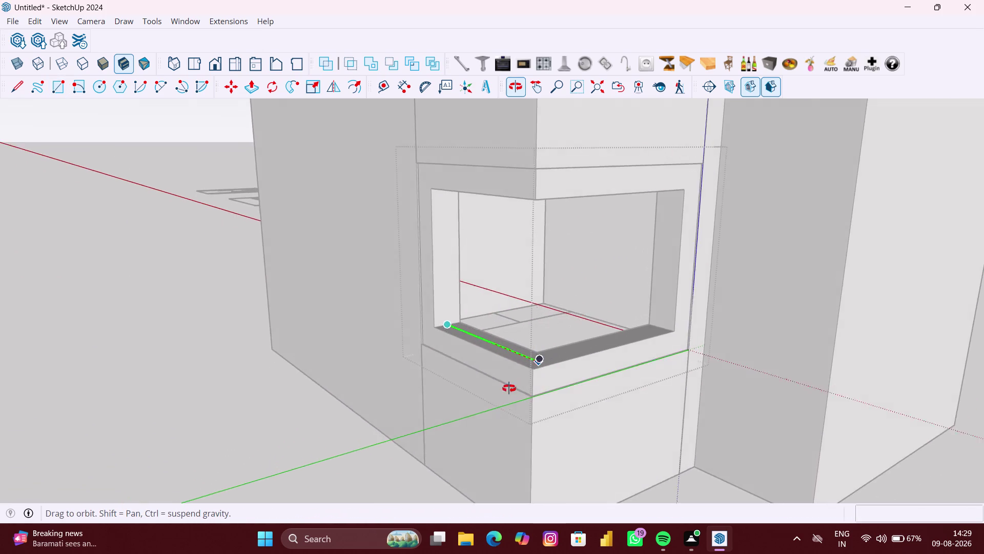
middle_drag(509, 387, 496, 399)
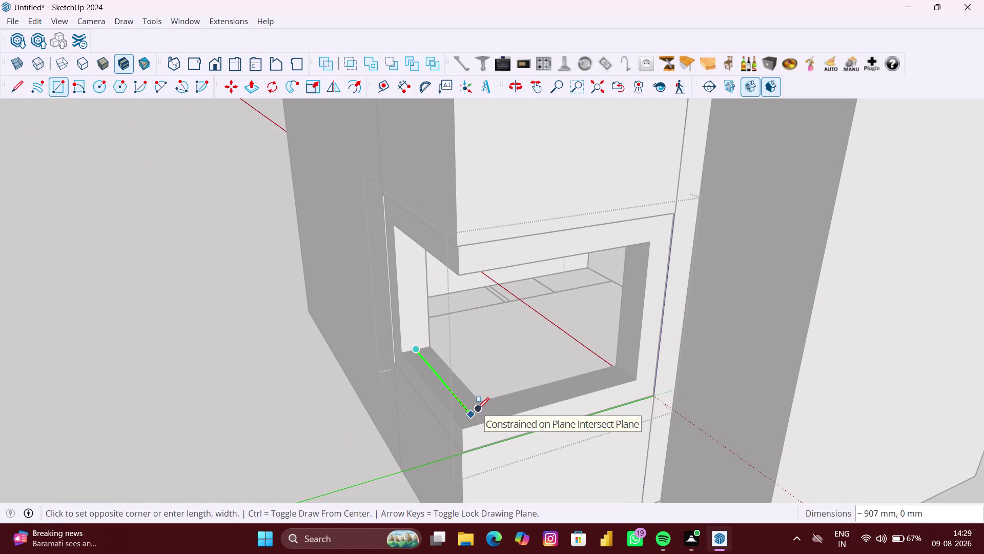
scroll(up, 3)
scroll(up, 3)
scroll(up, 3)
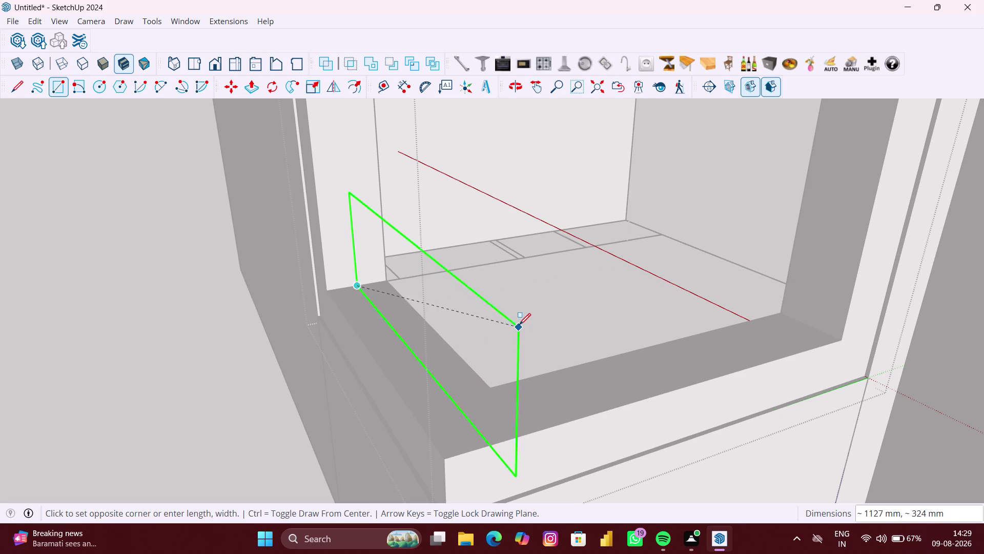
Re-lock the drawing plane and fix the opposite corner at roughly 1012 by 909 mm.
key(Up)
key(Left)
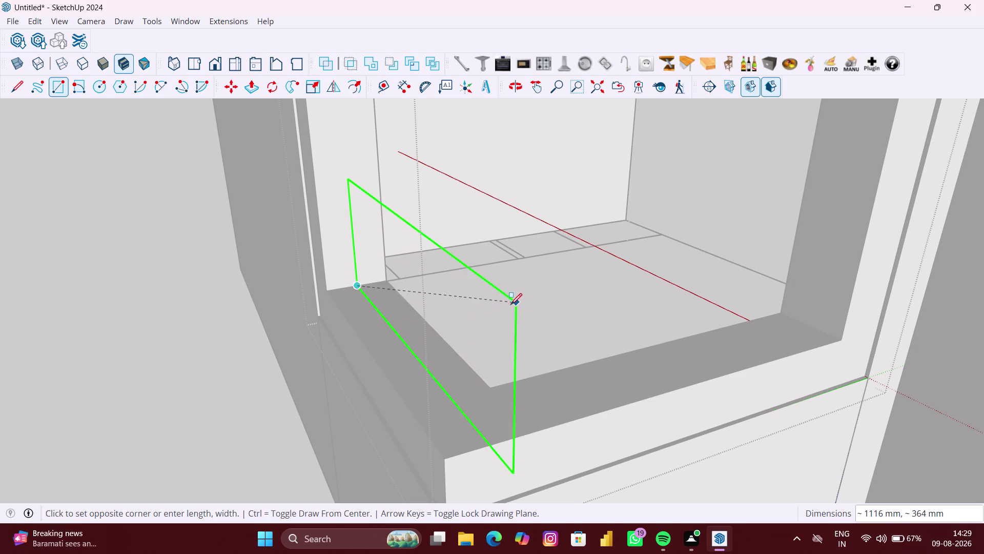
scroll(down, 3)
scroll(down, 3)
scroll(down, 3)
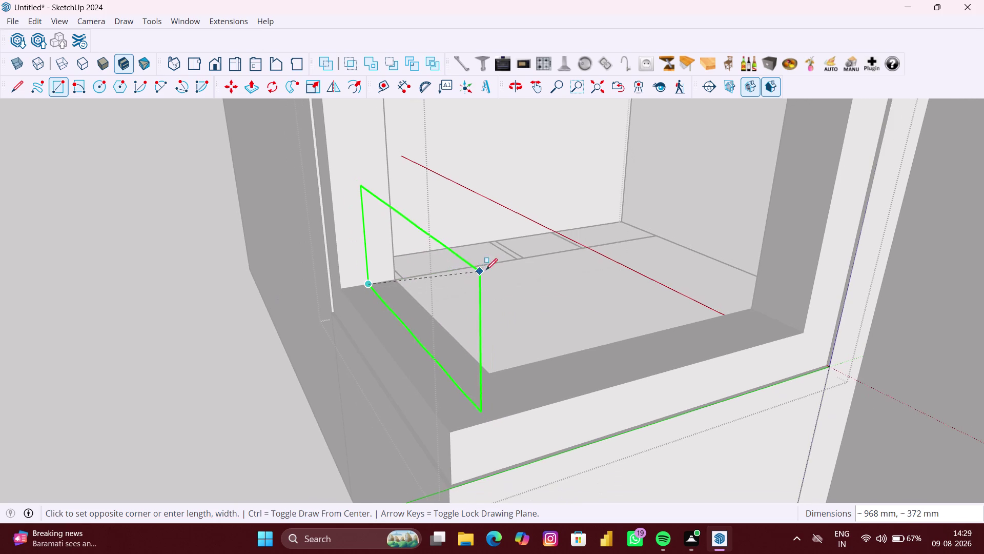
scroll(down, 3)
middle_drag(458, 263, 539, 255)
scroll(down, 3)
scroll(down, 3)
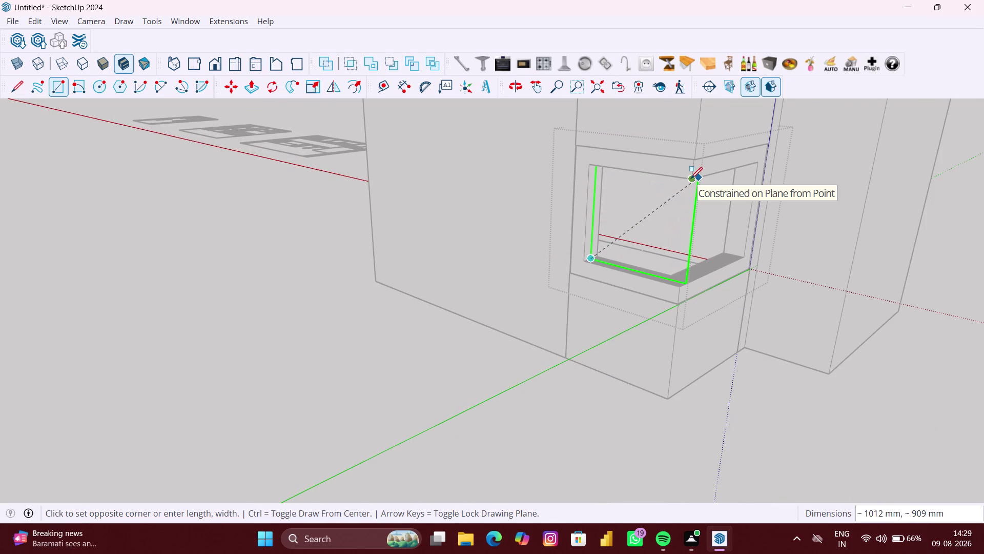
scroll(up, 3)
scroll(up, 3)
middle_drag(692, 181, 629, 190)
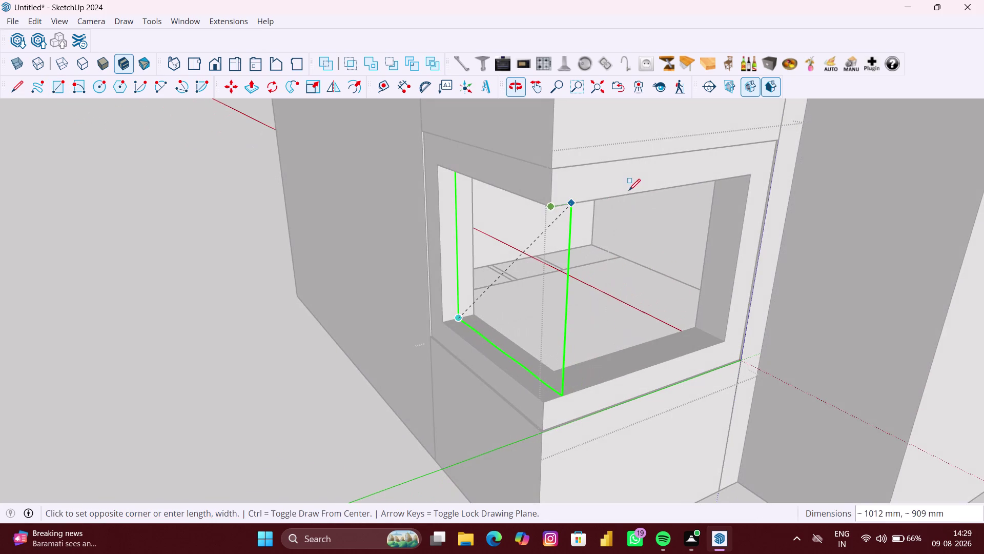
click(577, 202)
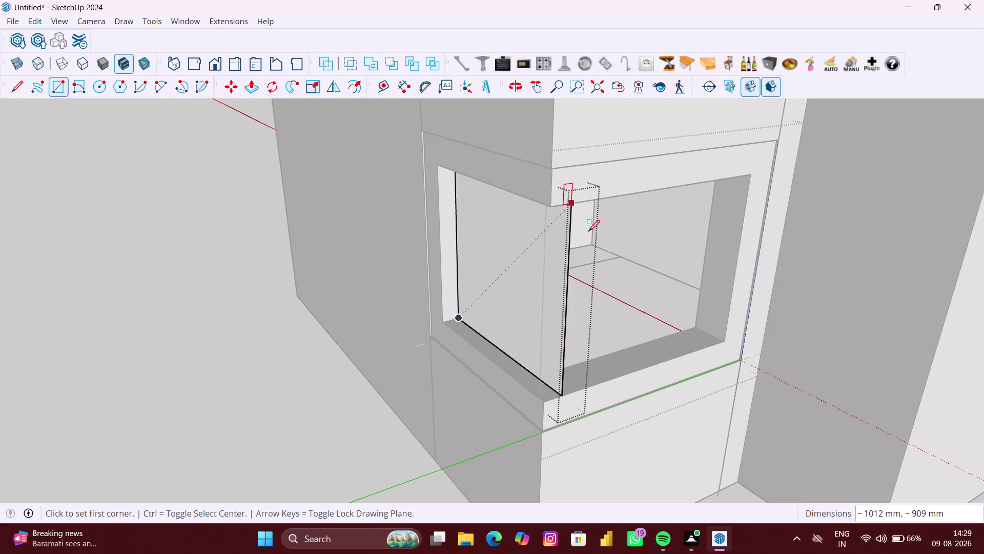
Draw a rectangle face at the opening's right side, then undo it, keeping only the left panel.
scroll(down, 3)
middle_drag(613, 277, 511, 286)
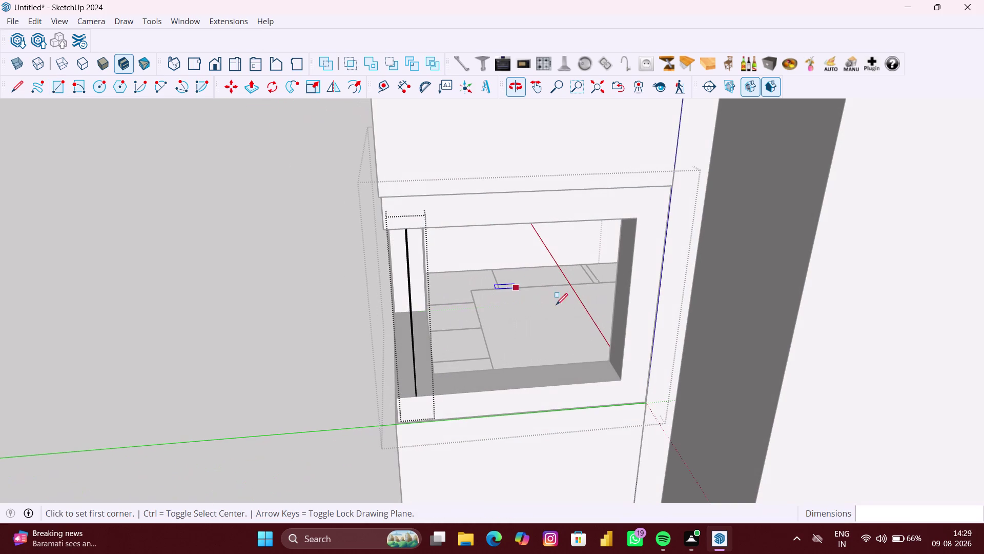
click(615, 370)
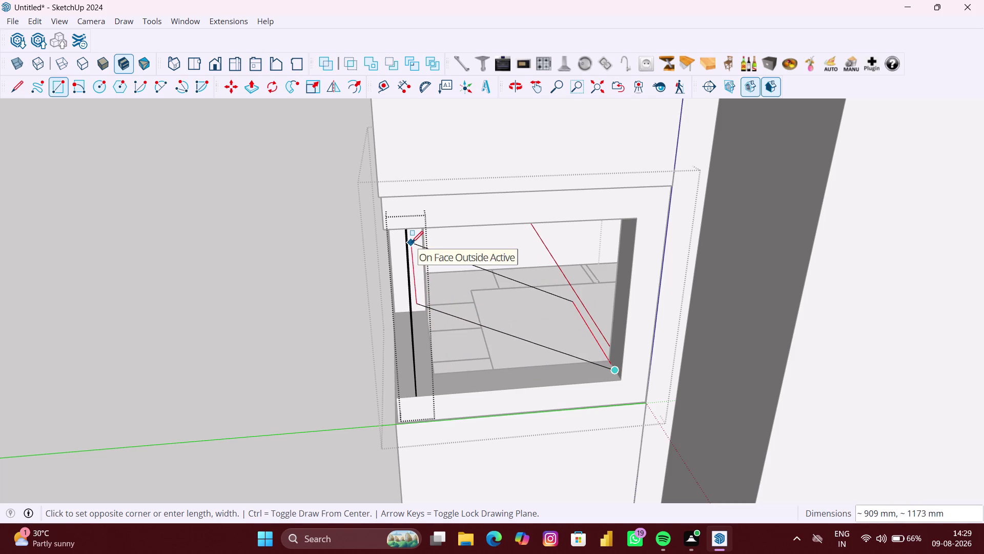
key(Left)
drag(411, 242, 418, 243)
key(Up)
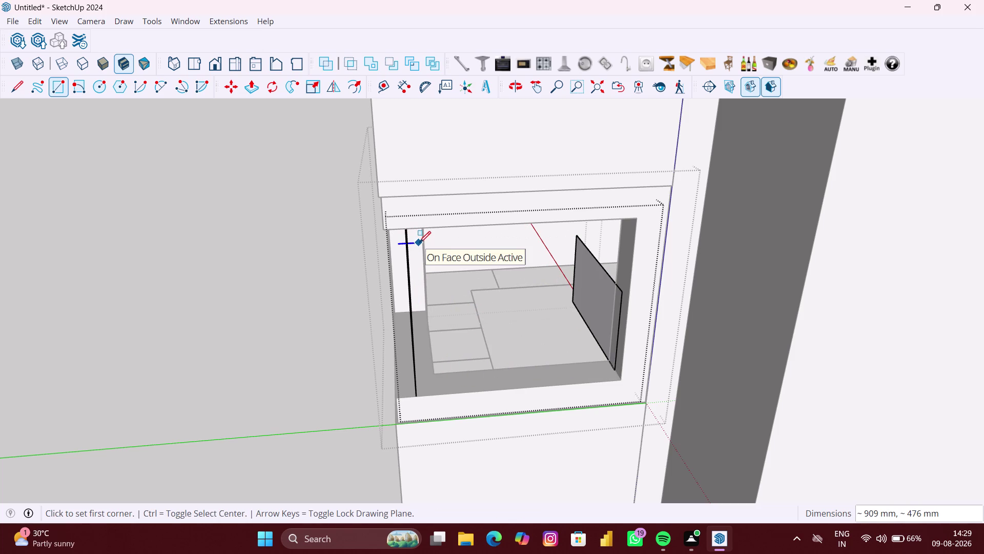
key(Right)
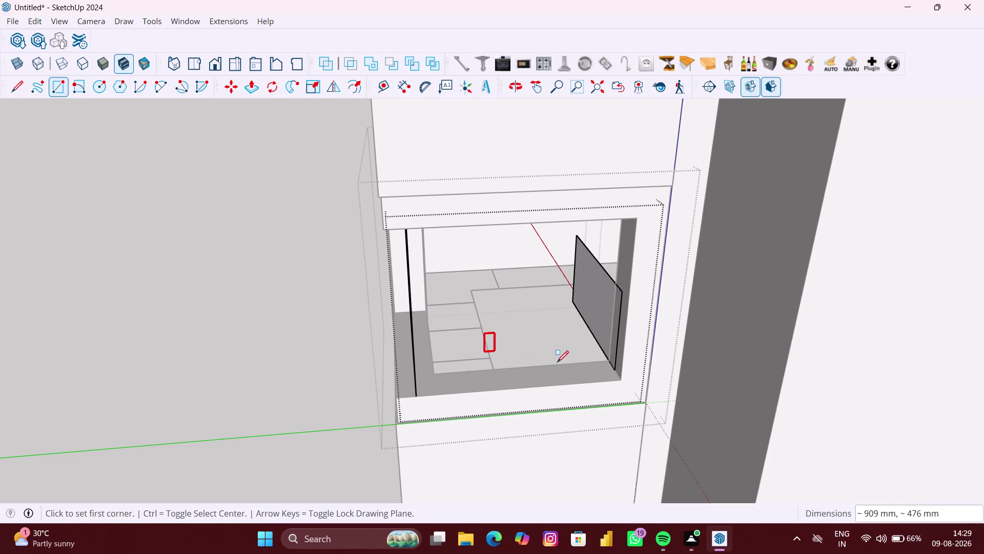
key(ctrl+z)
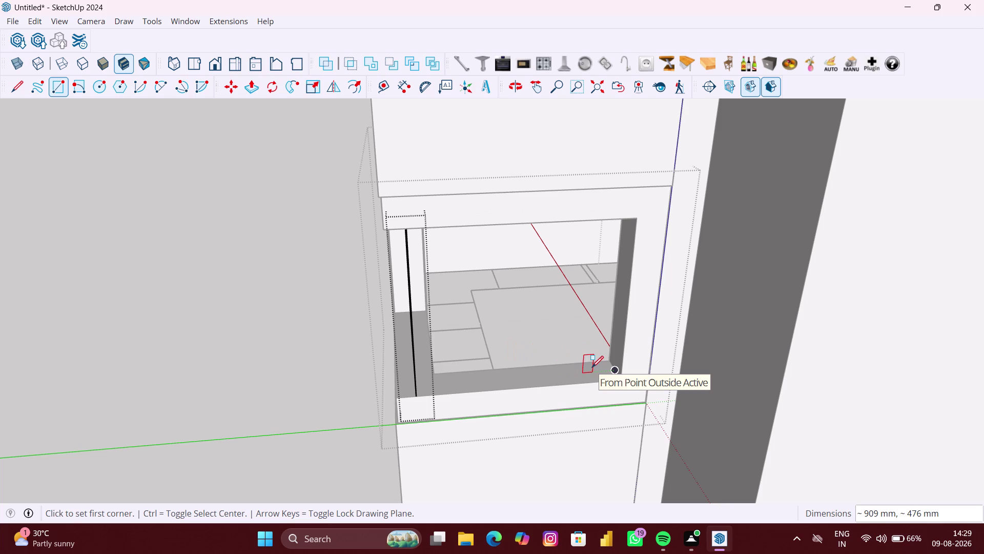
scroll(up, 3)
click(616, 370)
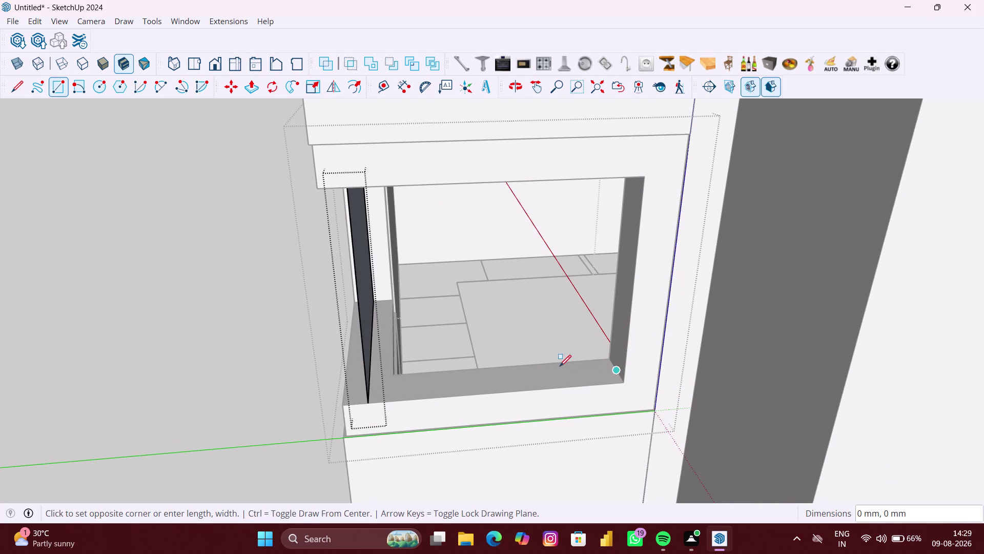
key(Left)
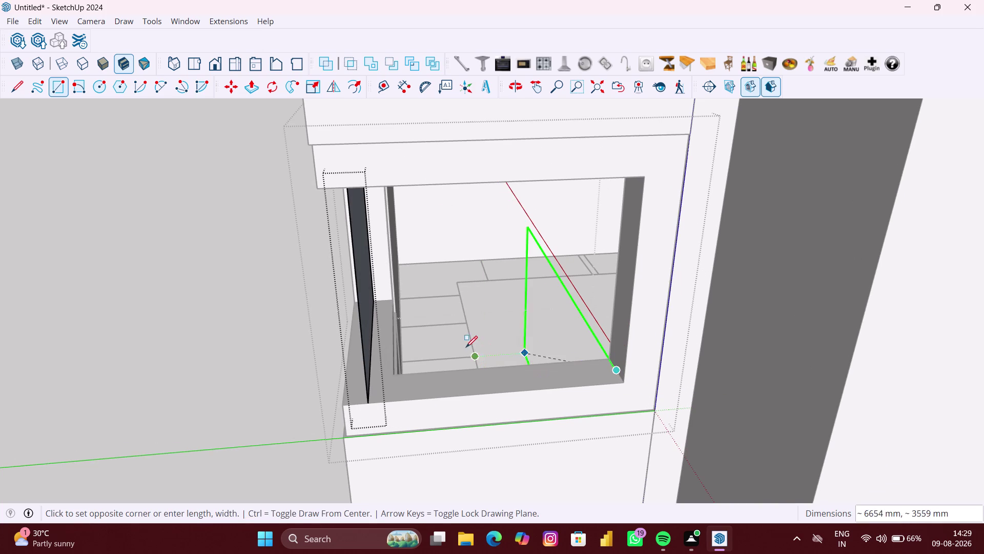
key(Up)
key(Right)
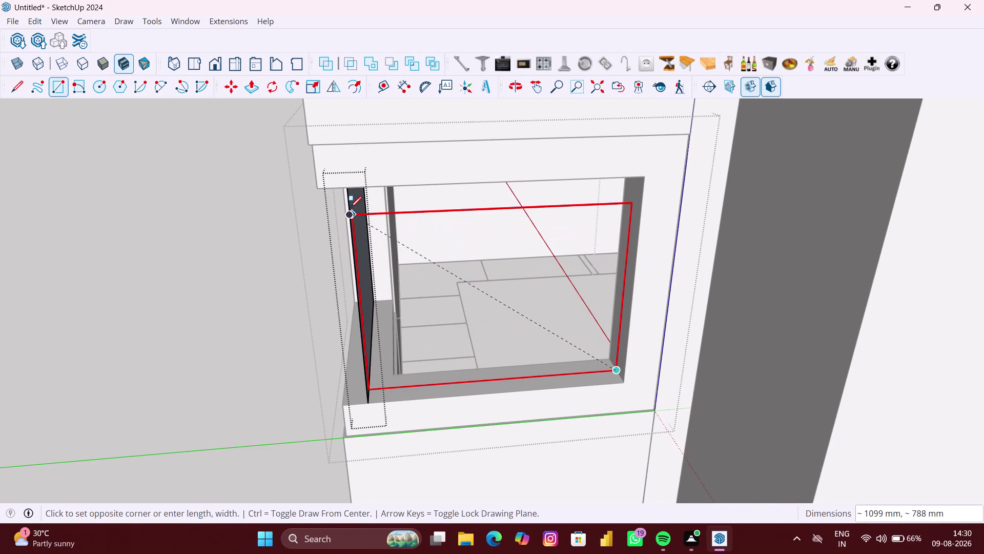
scroll(up, 3)
middle_drag(350, 207, 381, 165)
scroll(up, 3)
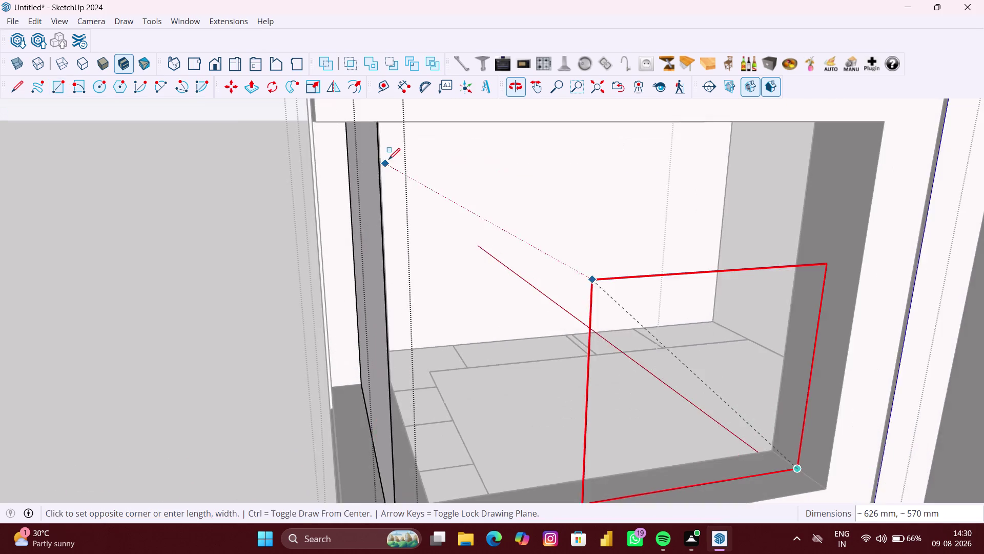
scroll(up, 3)
scroll(down, 3)
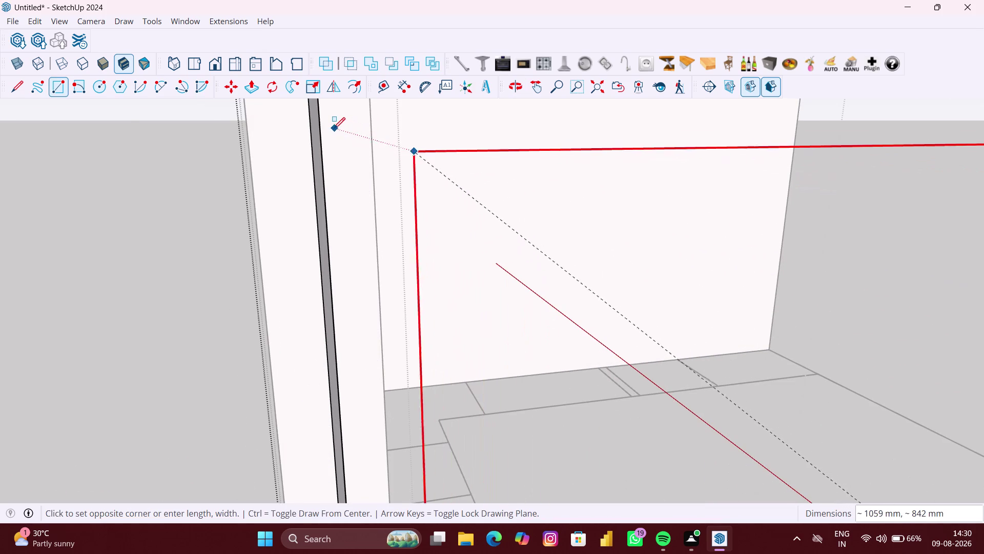
scroll(down, 3)
scroll(down, 3)
scroll(down, 3)
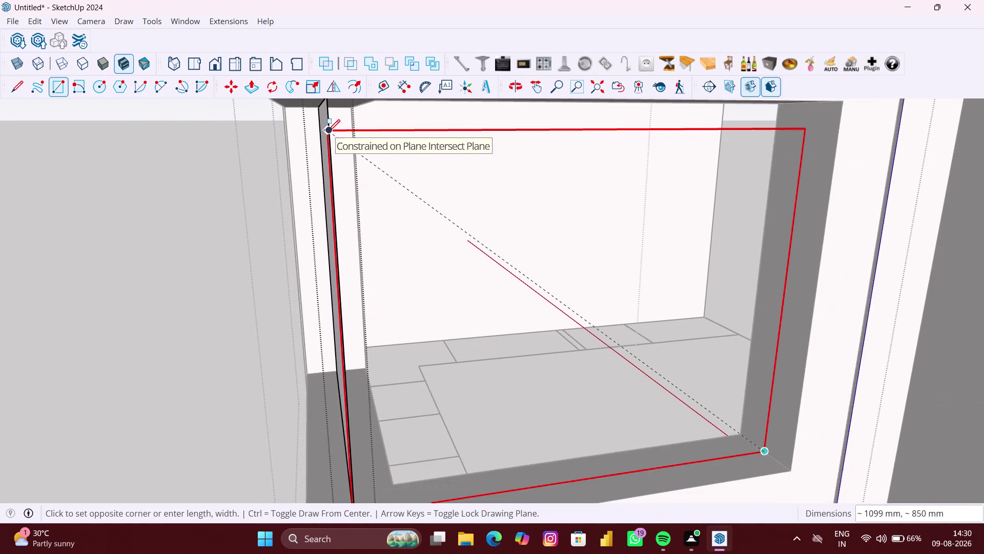
scroll(down, 3)
middle_drag(329, 130, 324, 147)
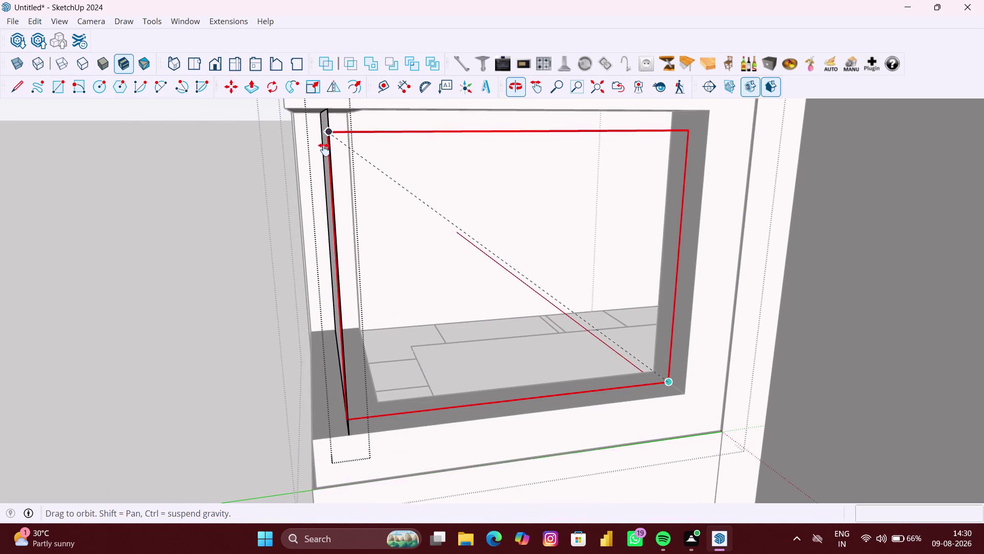
middle_drag(324, 148, 321, 179)
scroll(up, 3)
middle_drag(322, 168, 330, 143)
scroll(up, 3)
scroll(up, 3)
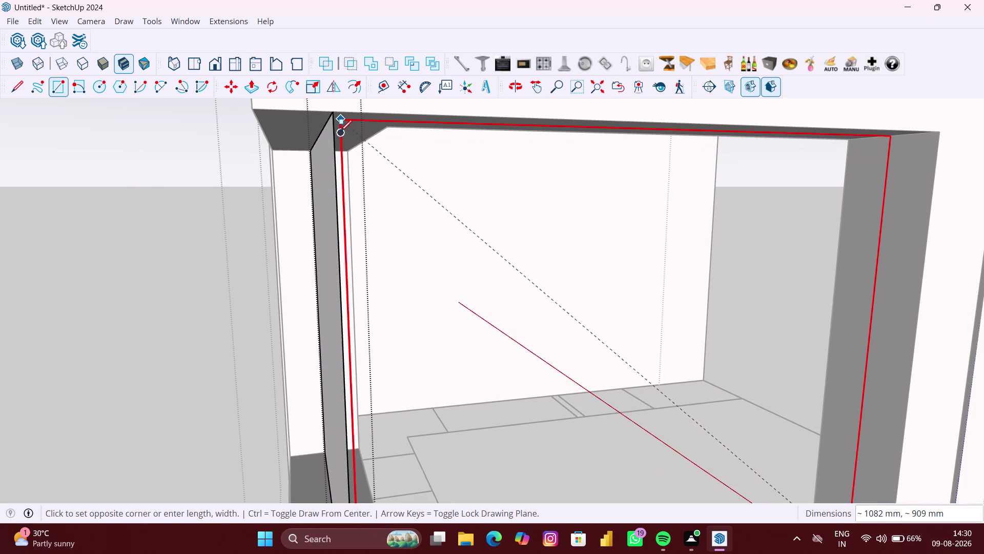
scroll(up, 3)
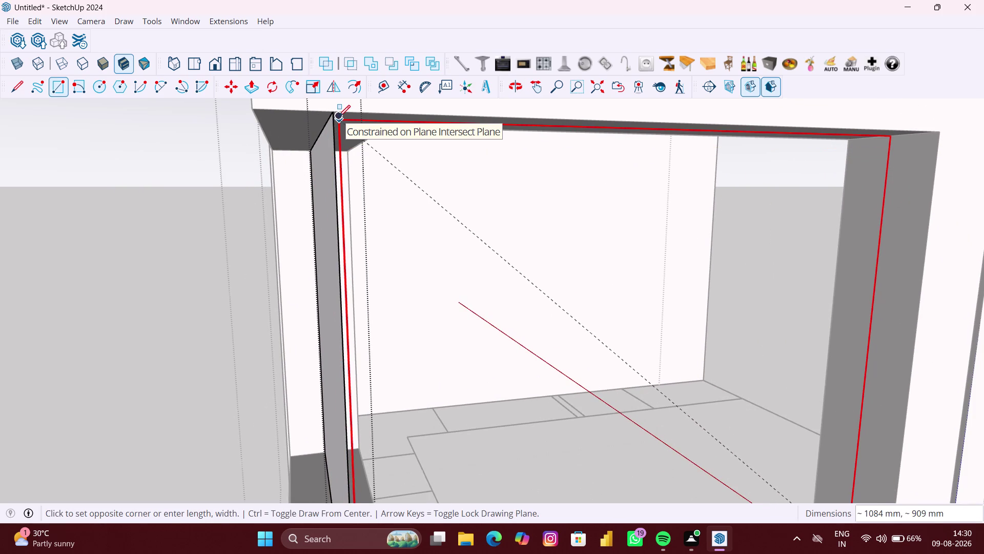
scroll(up, 3)
scroll(up, 3)
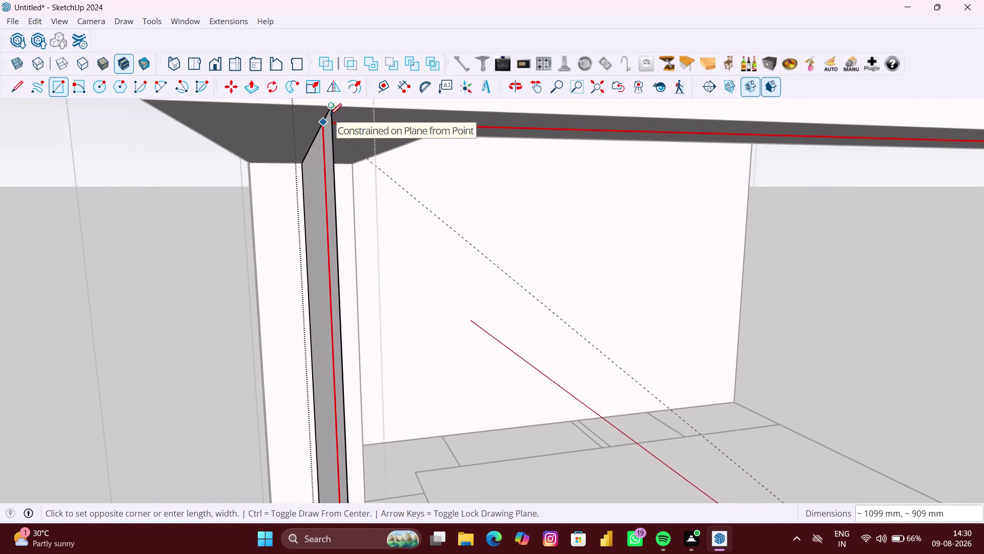
scroll(down, 3)
scroll(down, 3)
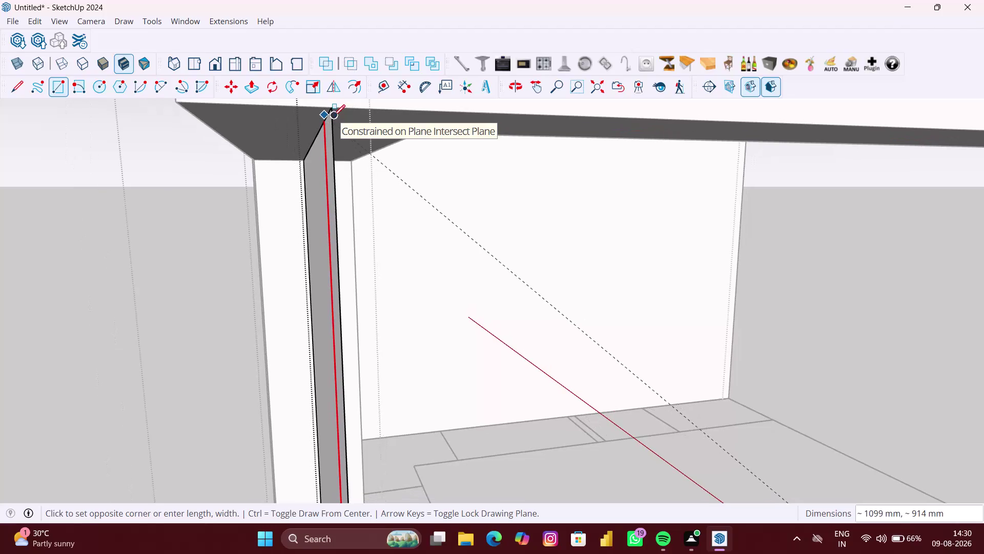
scroll(down, 3)
key(space)
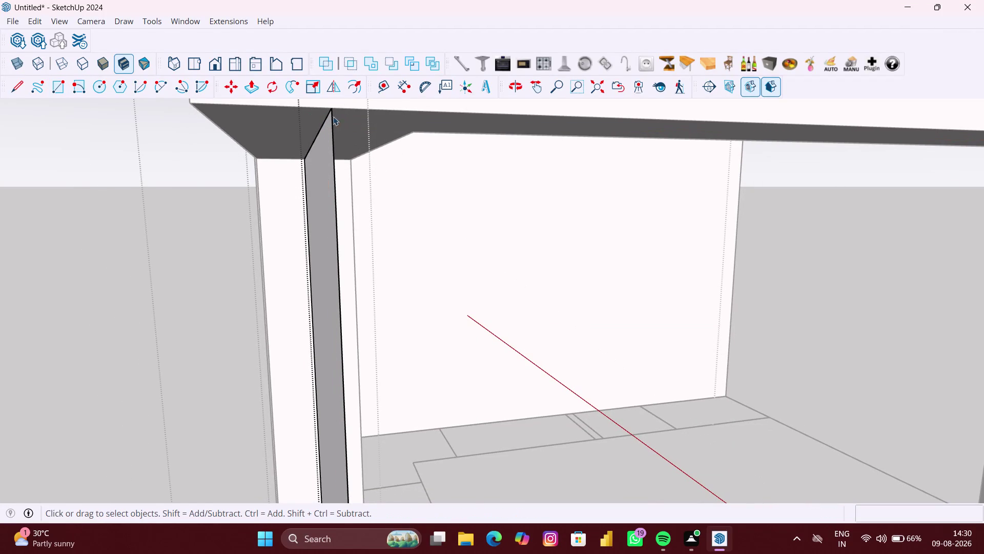
key(r)
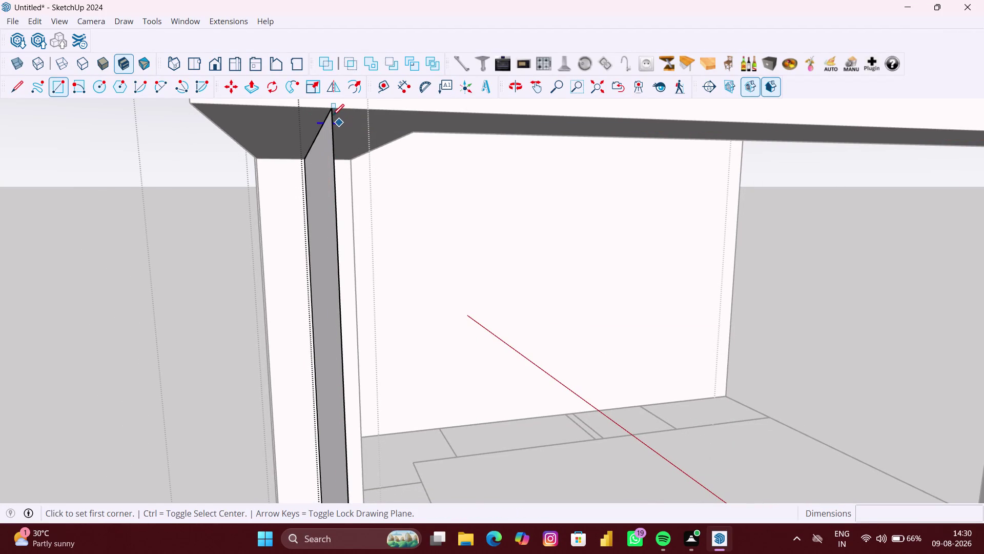
scroll(up, 3)
middle_click(333, 114)
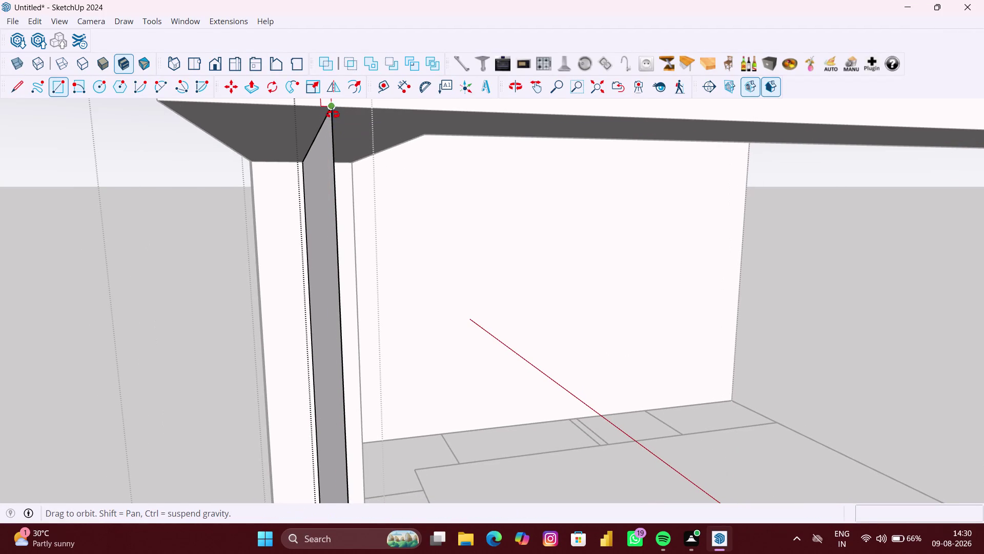
middle_drag(337, 114, 331, 156)
scroll(up, 3)
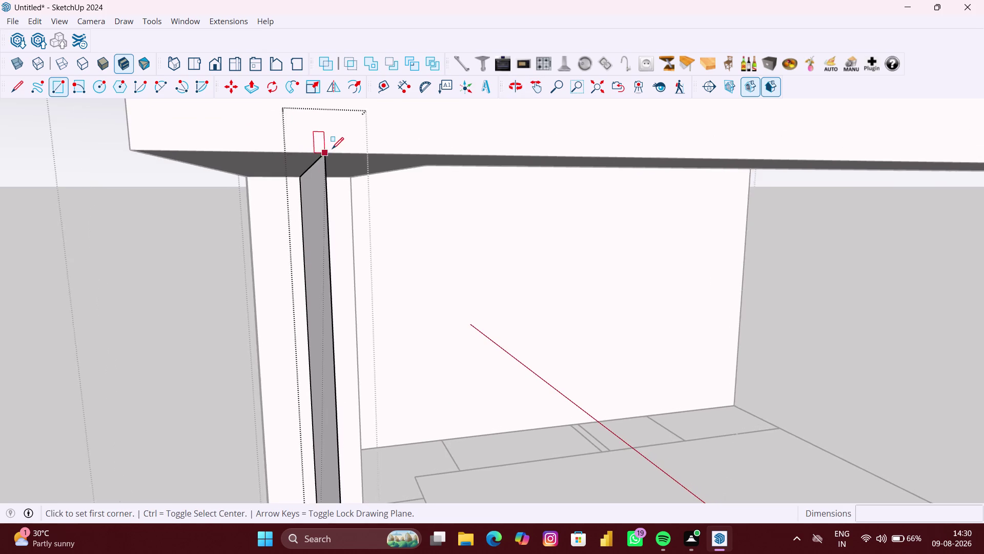
scroll(up, 3)
middle_drag(332, 149, 330, 123)
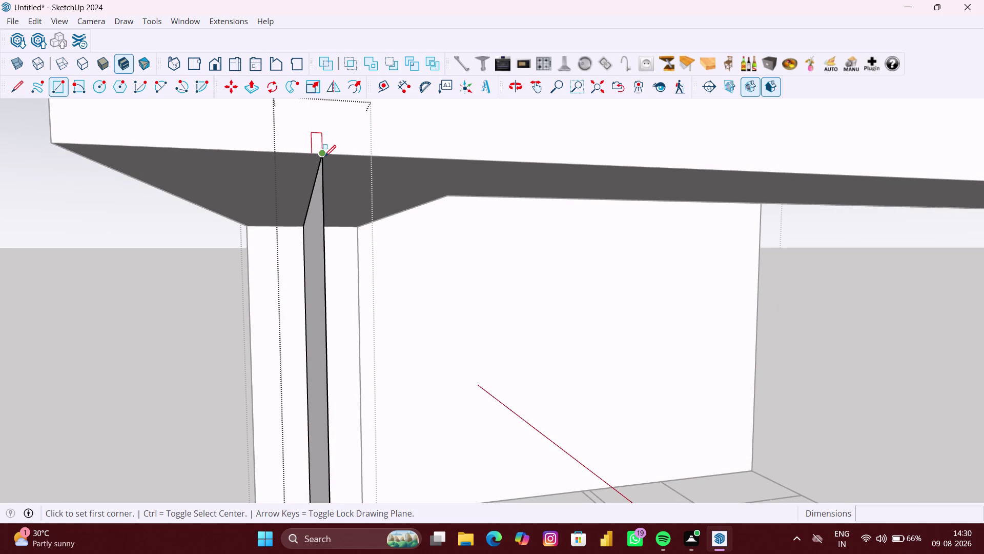
click(325, 157)
scroll(down, 3)
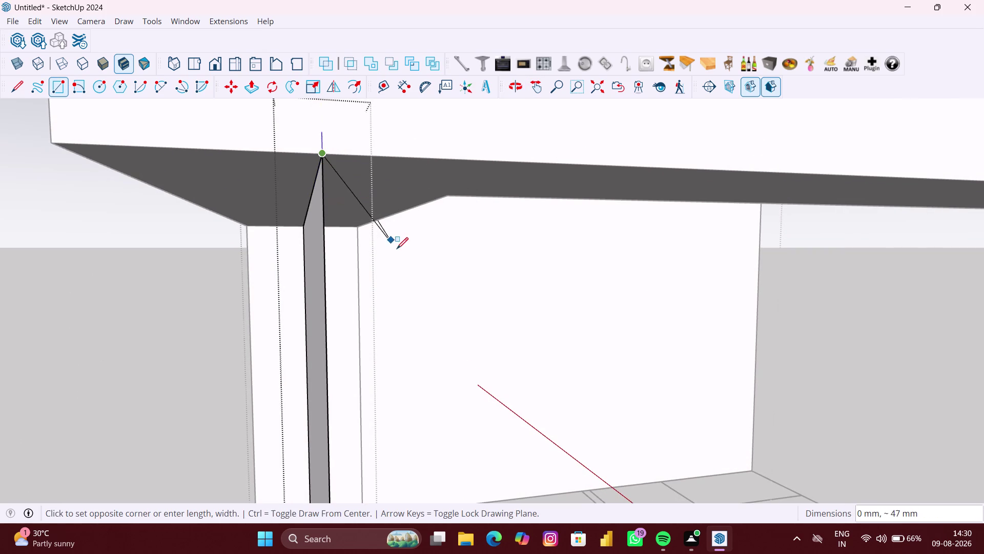
scroll(down, 3)
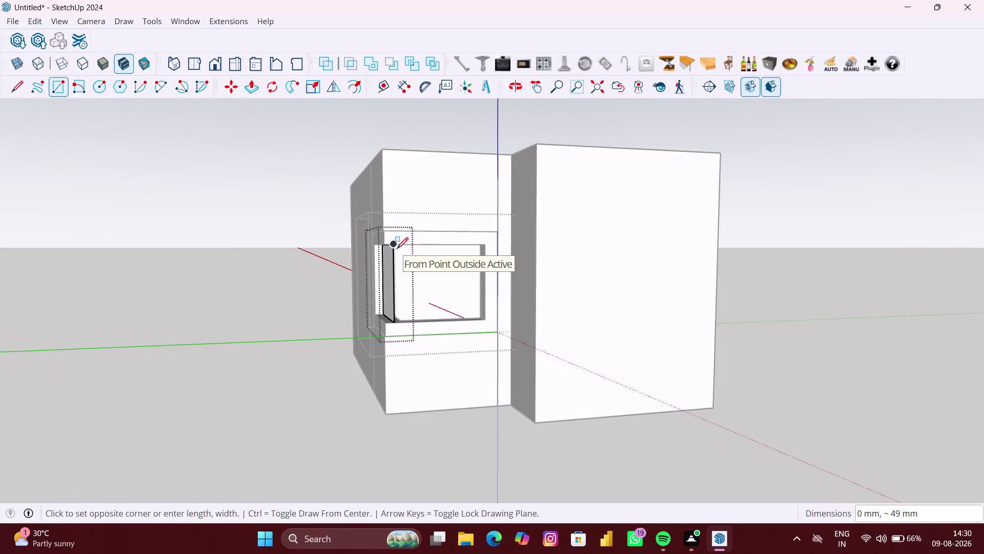
key(Left)
key(Right)
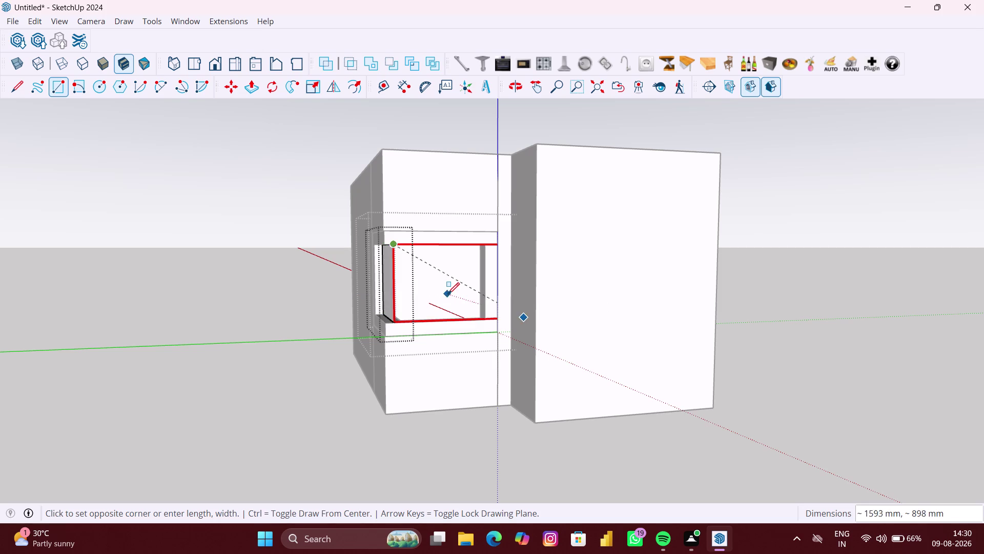
scroll(up, 3)
scroll(up, 3)
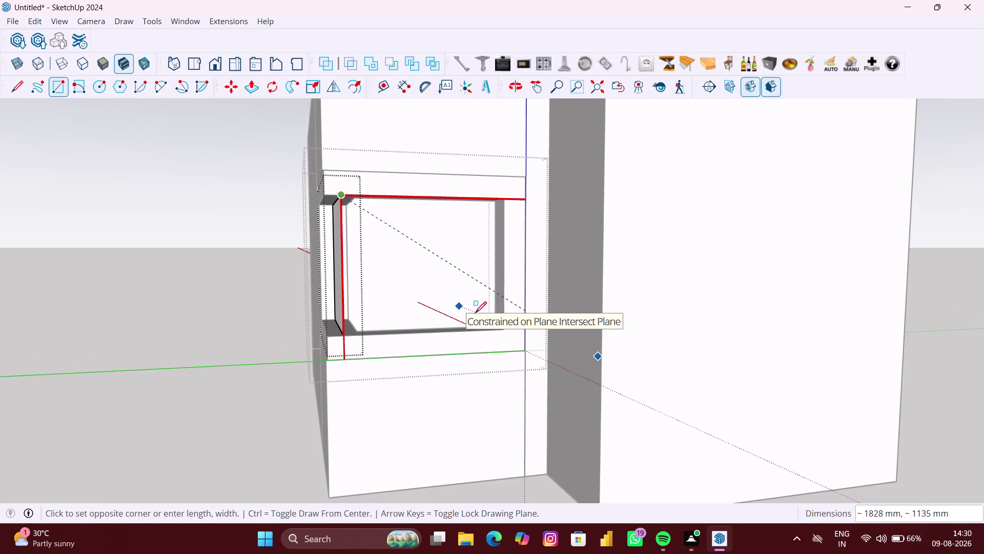
scroll(up, 3)
middle_drag(495, 329, 513, 341)
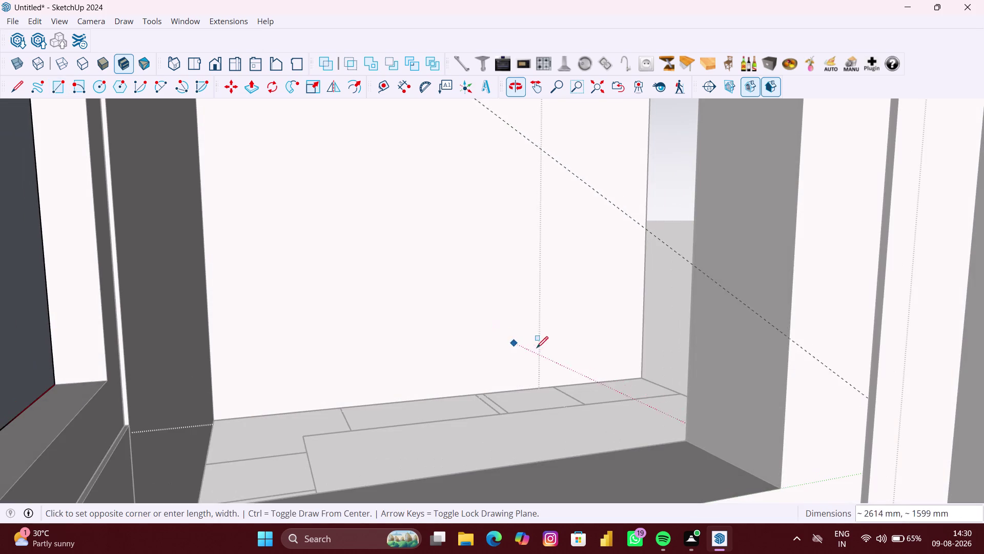
scroll(down, 3)
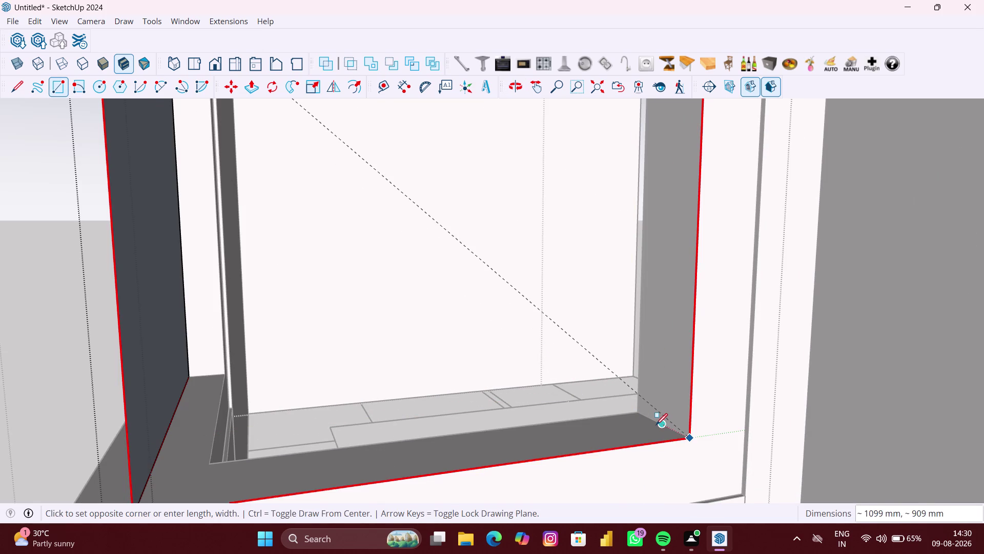
scroll(down, 3)
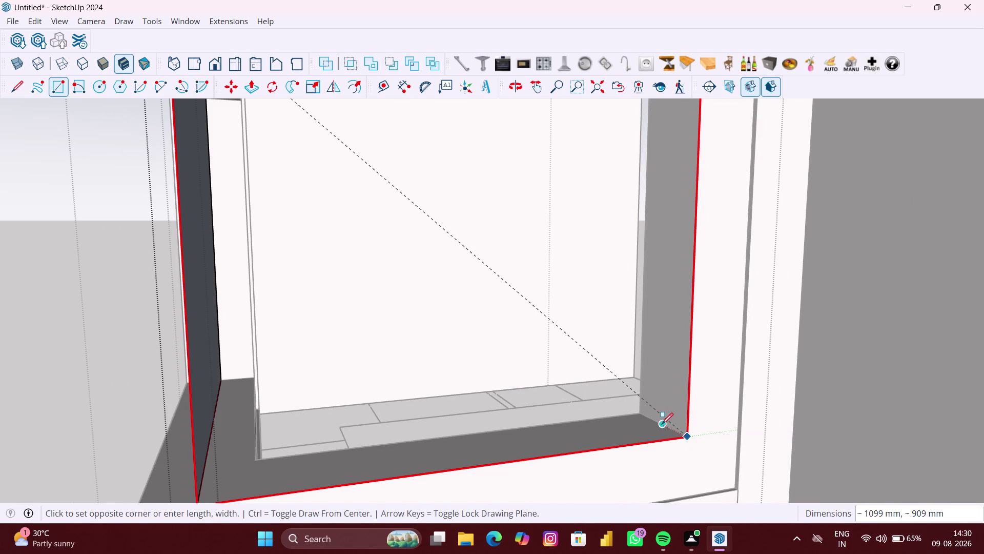
scroll(down, 3)
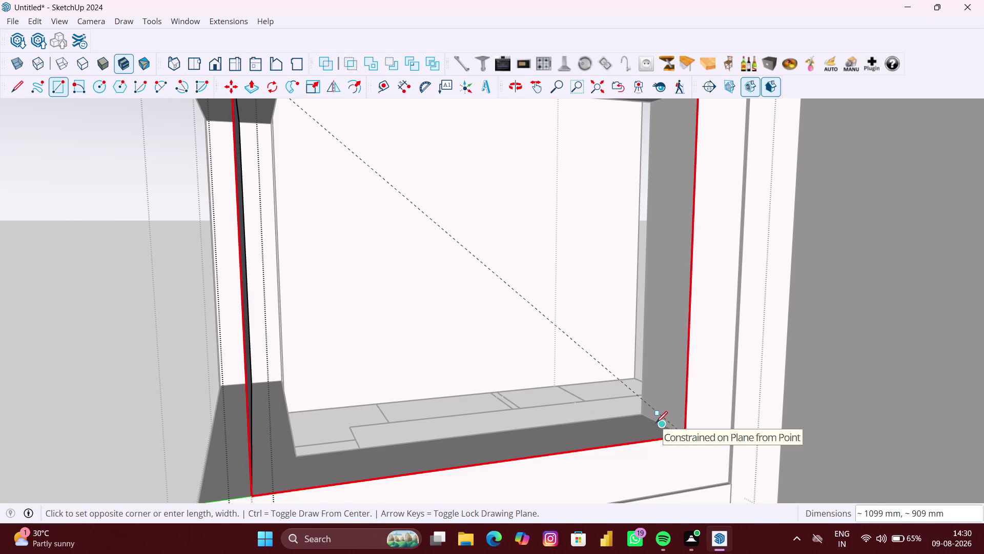
key(ctrl+z)
scroll(down, 3)
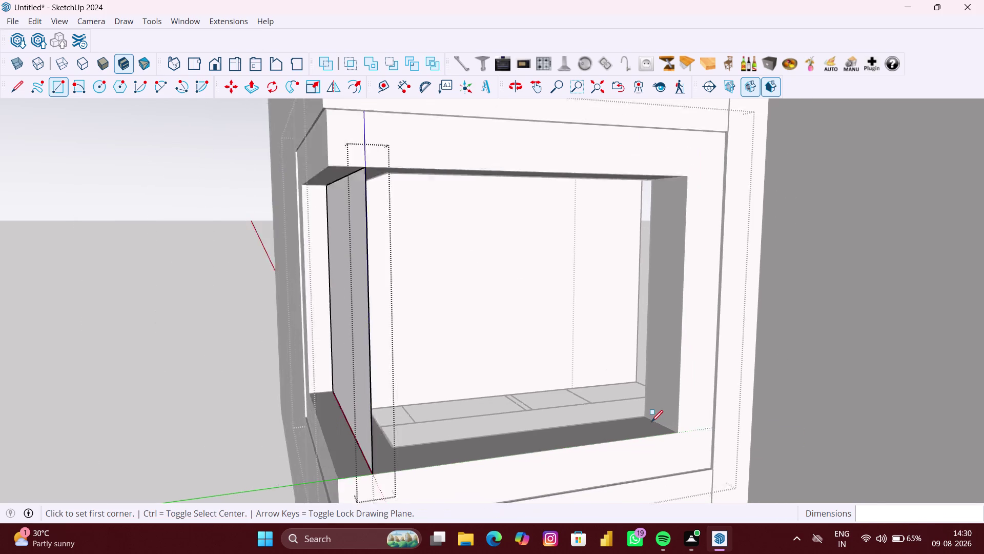
key(ctrl+z)
scroll(down, 3)
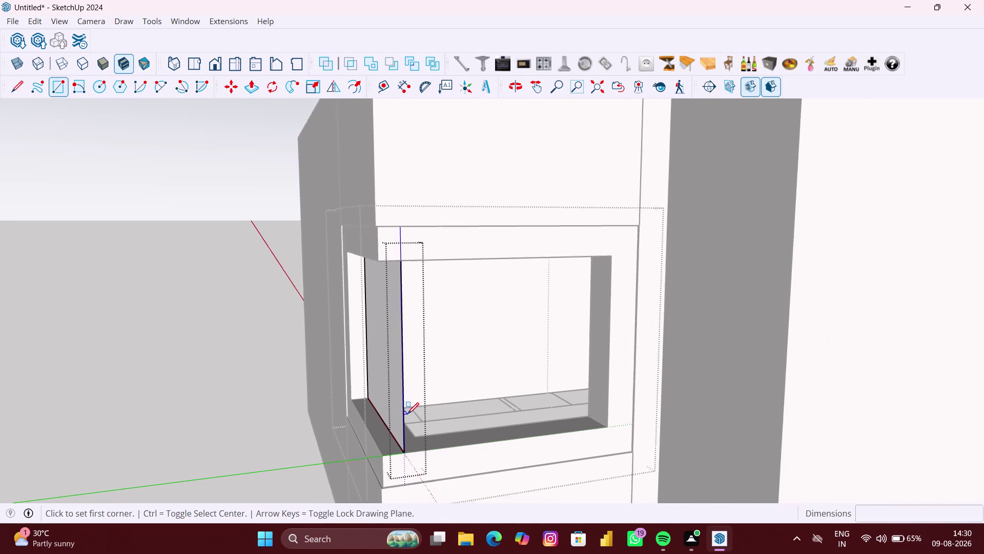
middle_click(407, 413)
key(space)
click(306, 413)
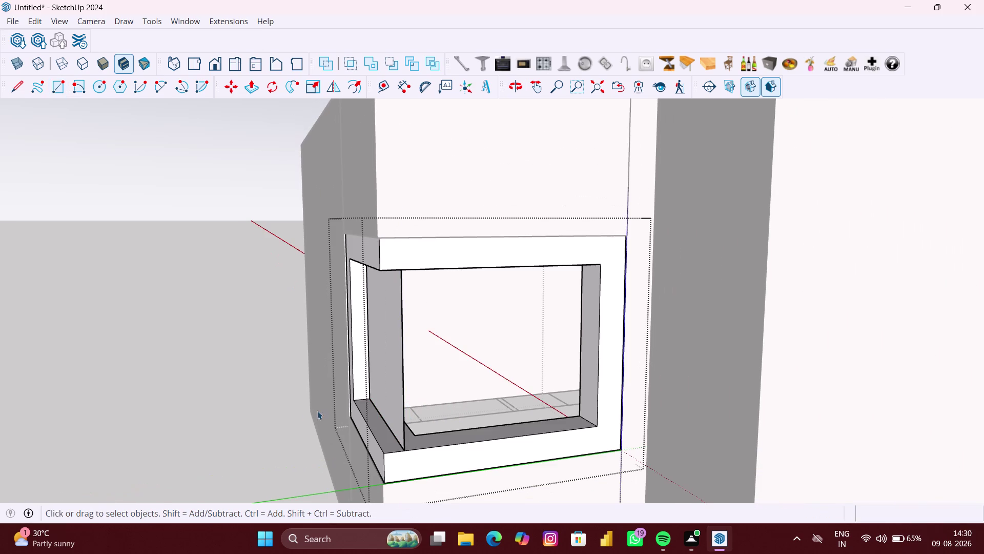
Select the thin inner side panel and orbit to look down into the opening.
click(386, 363)
scroll(down, 3)
middle_drag(384, 373, 386, 374)
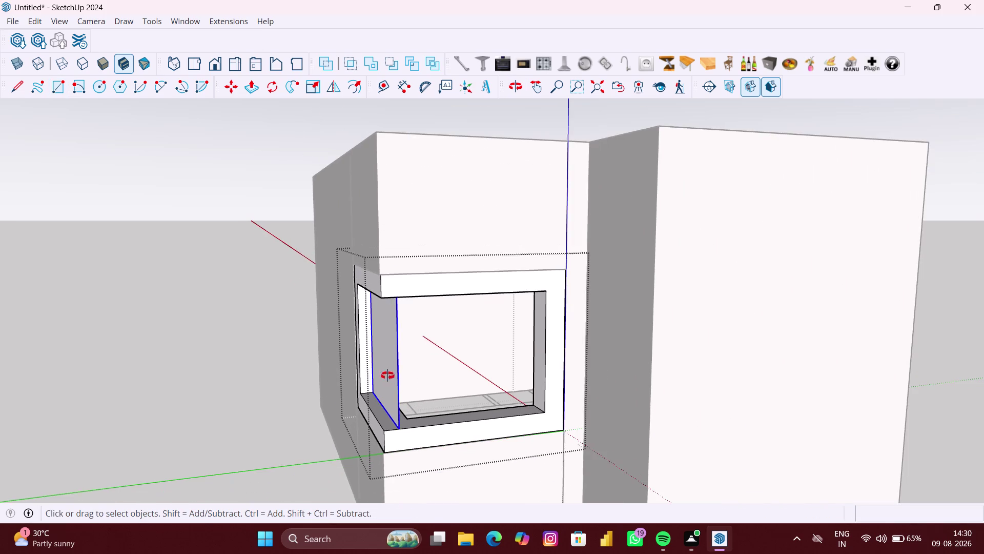
middle_drag(386, 374, 441, 375)
scroll(up, 3)
middle_drag(482, 403, 478, 405)
Draw a green-axis line from the ledge's inner right corner to the side panel.
key(l)
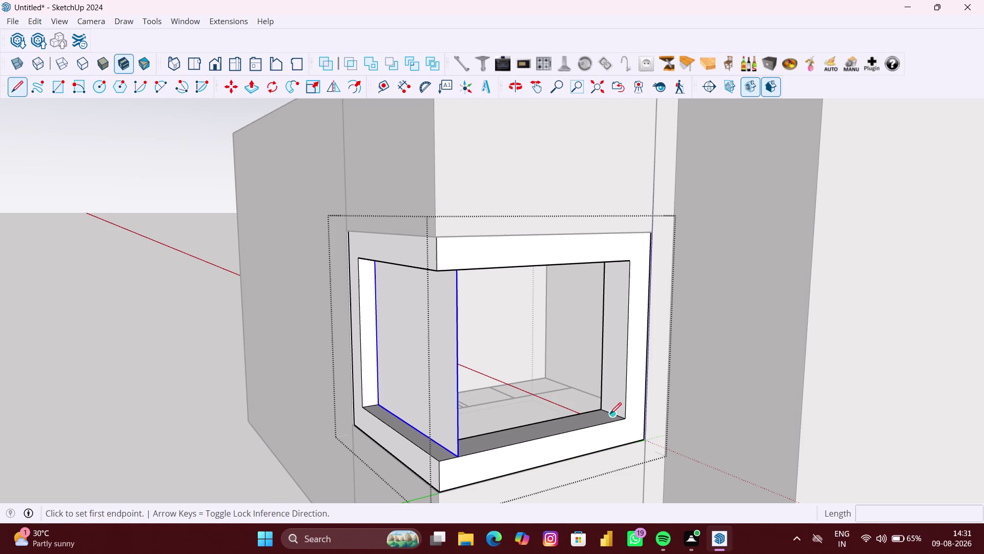
click(610, 413)
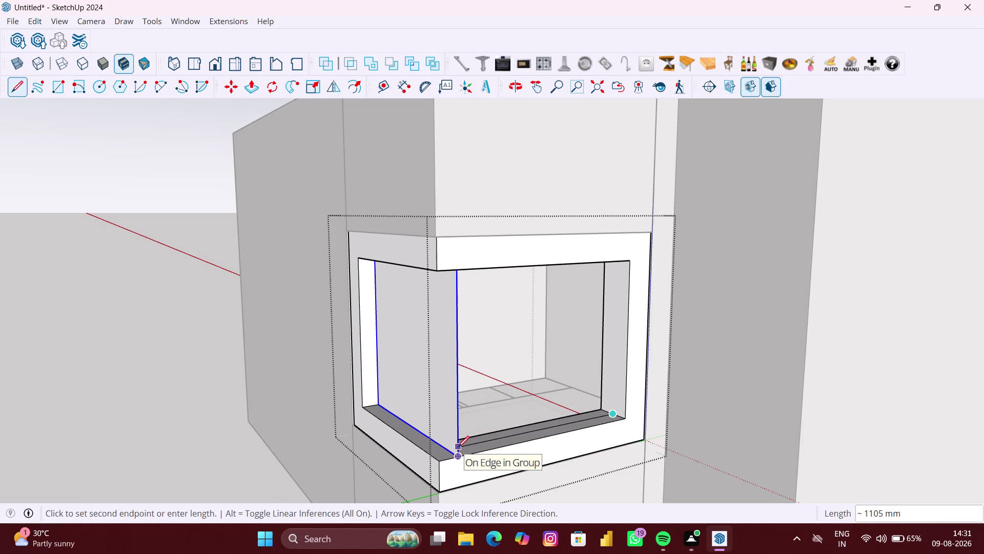
key(Left)
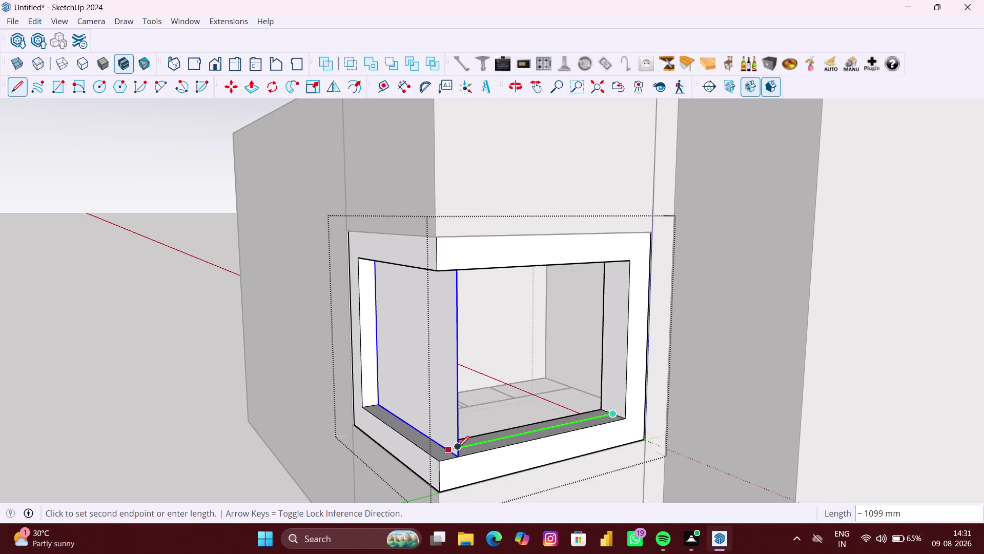
middle_drag(457, 447, 378, 455)
scroll(up, 3)
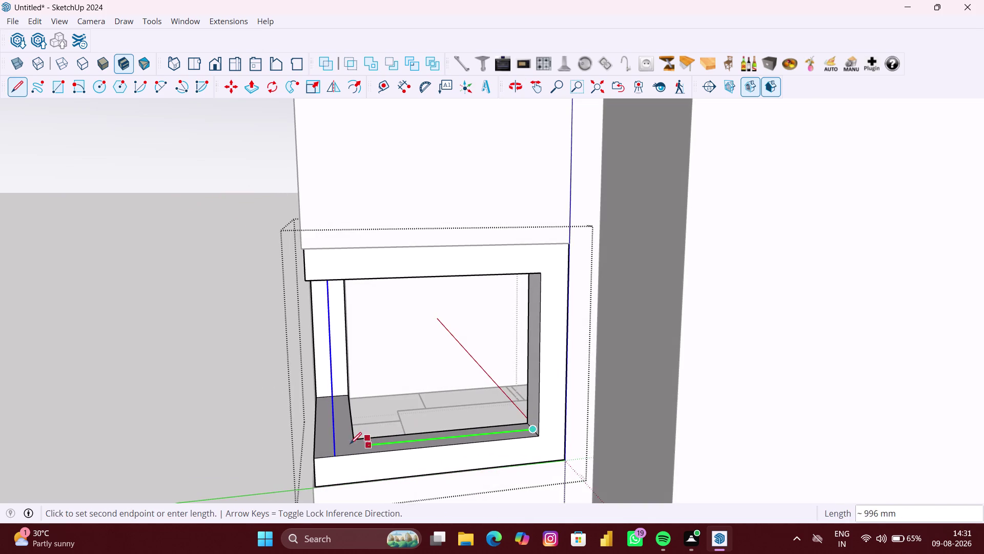
scroll(up, 3)
scroll(up, 3)
scroll(up, 3)
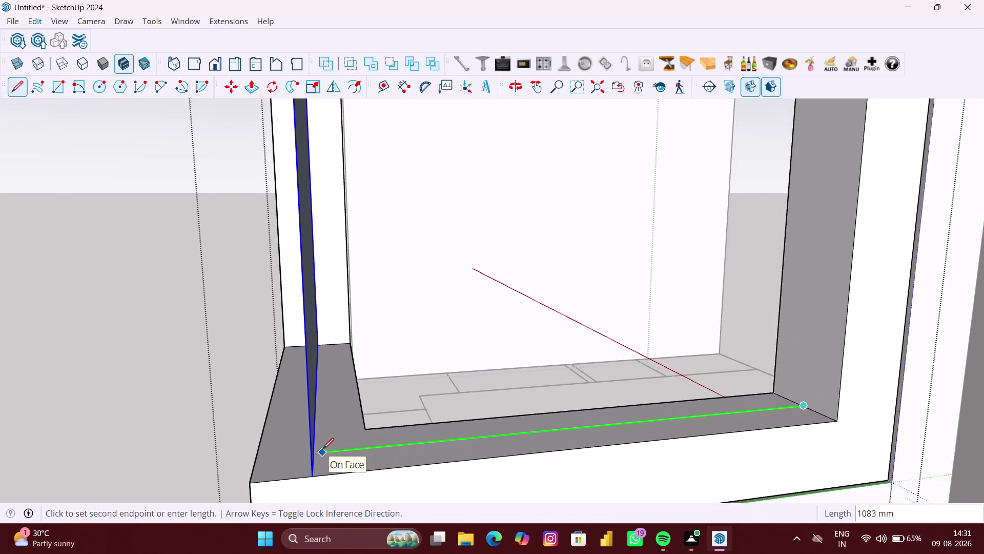
scroll(up, 3)
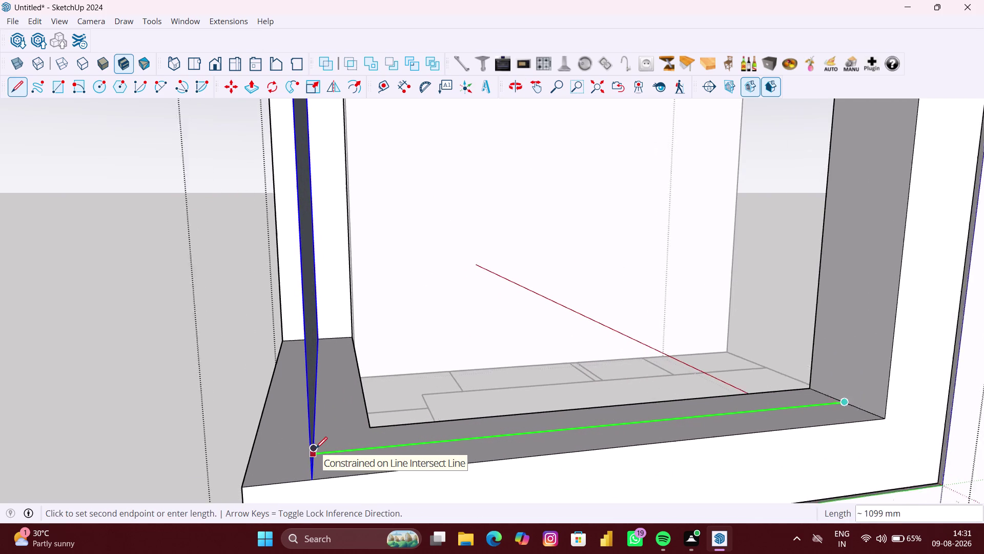
scroll(up, 3)
scroll(up, 3)
scroll(up, 3)
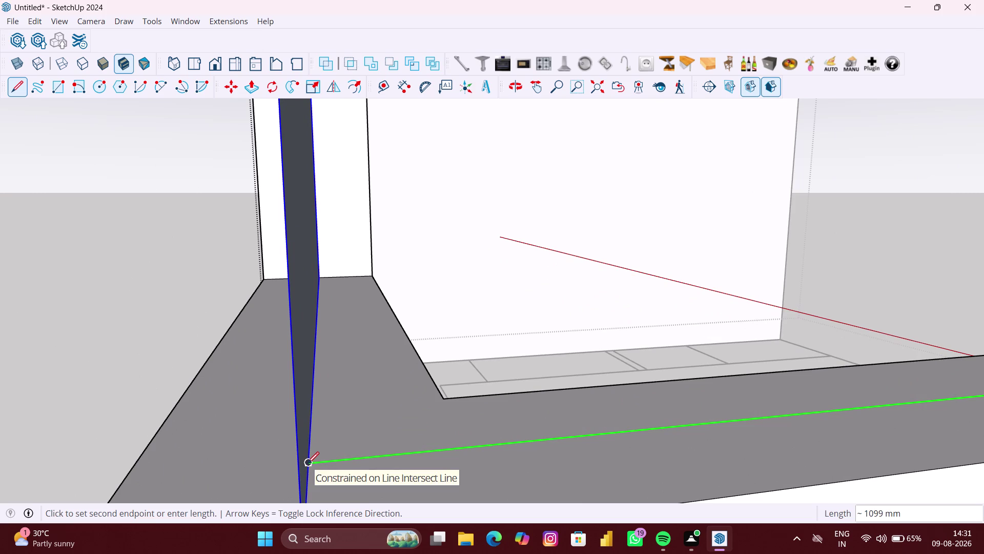
click(307, 463)
key(space)
Deselect the side panel, then select the opening's inner side panel instead.
scroll(down, 3)
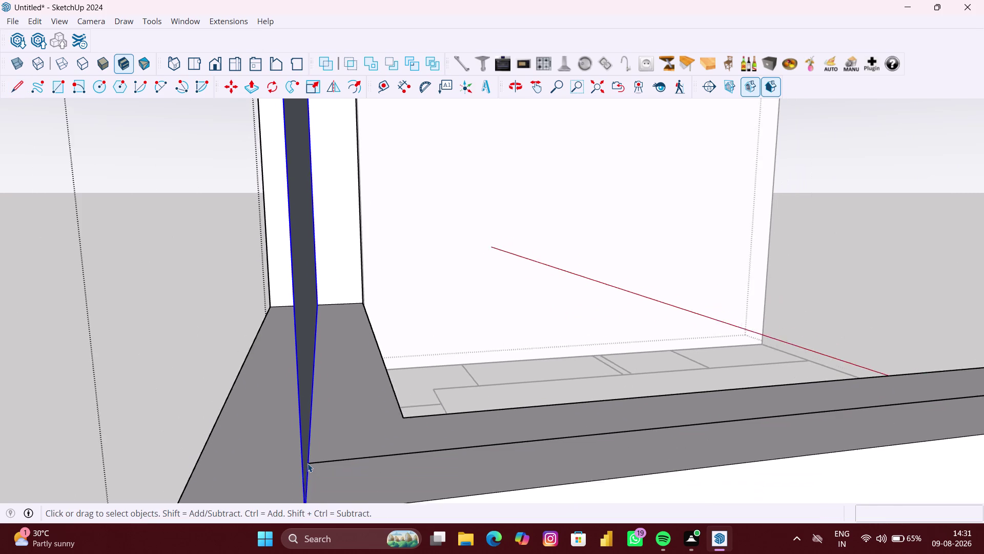
scroll(down, 3)
click(237, 465)
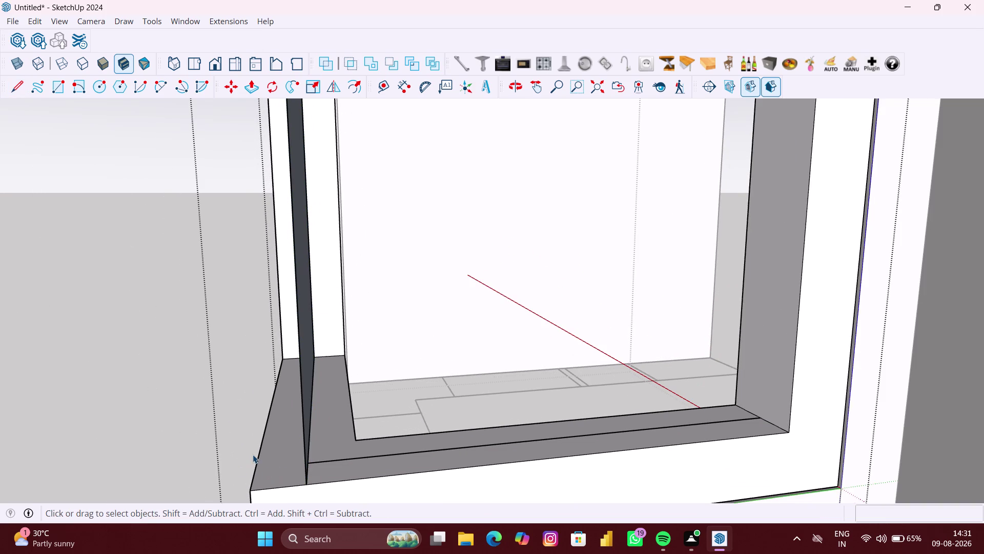
middle_drag(252, 454, 299, 452)
scroll(down, 3)
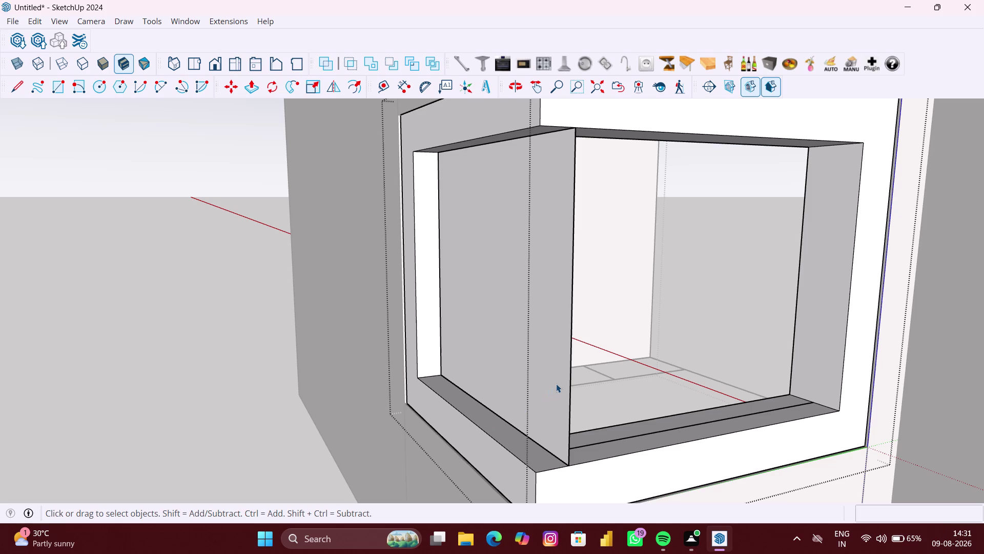
click(556, 384)
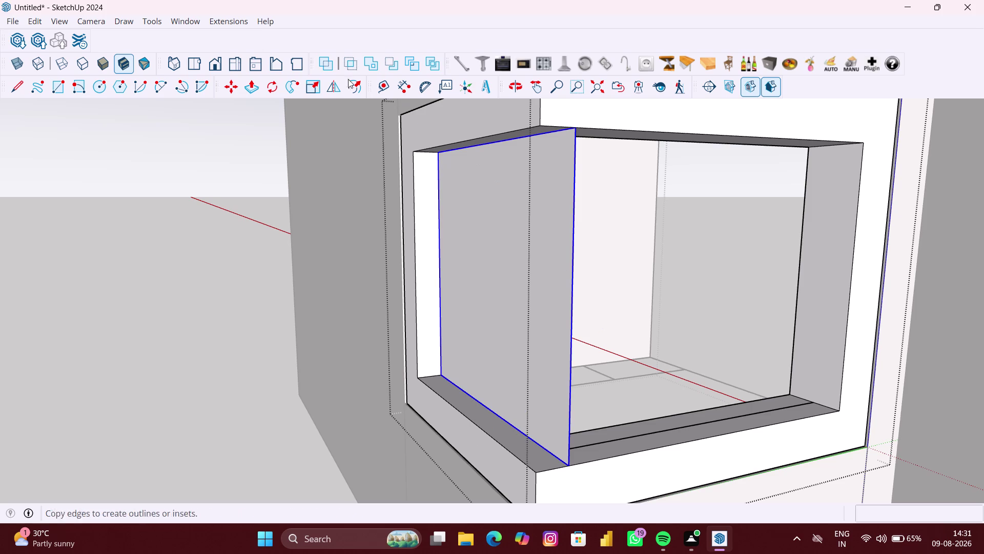
Scale the inner side panel to about 0.90 of its width using its side grip.
click(317, 82)
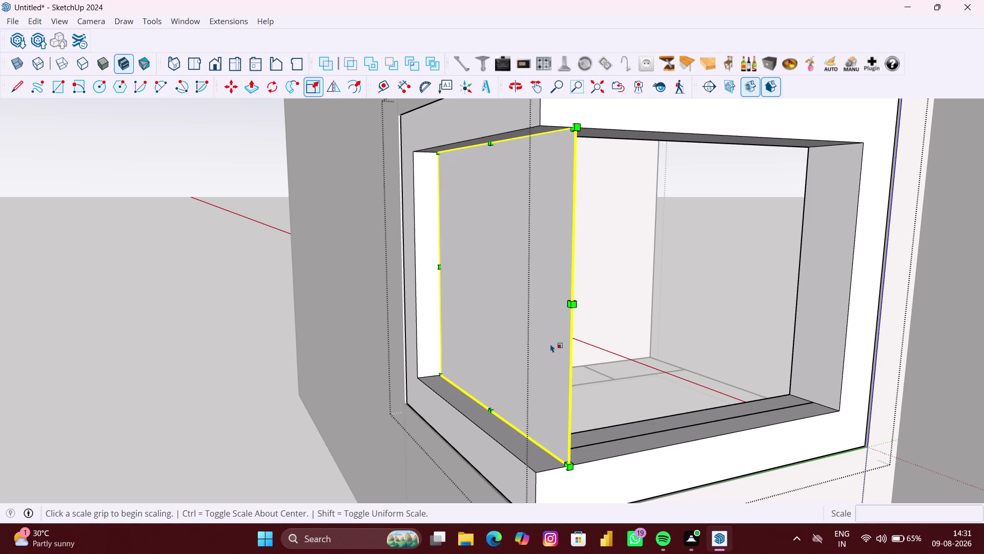
middle_drag(610, 375, 759, 395)
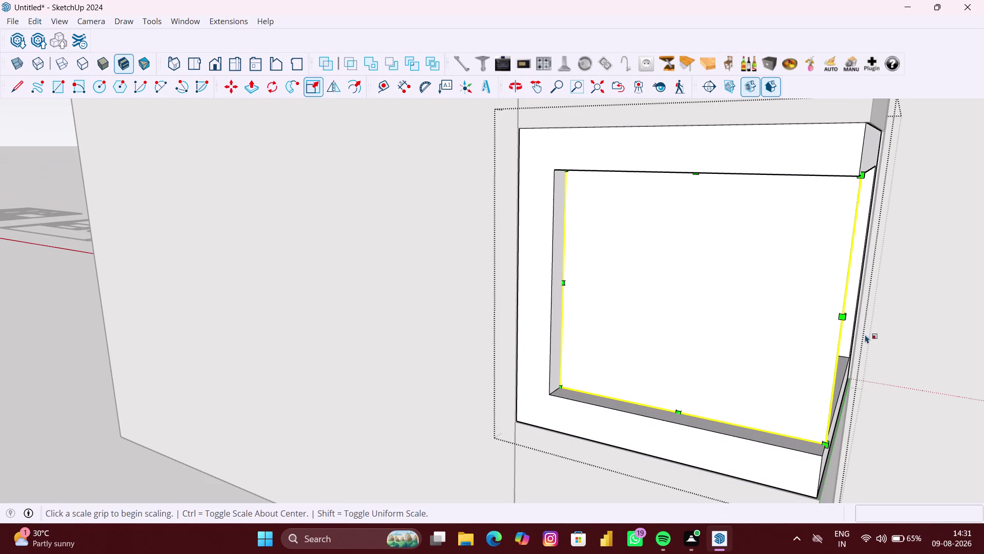
click(847, 314)
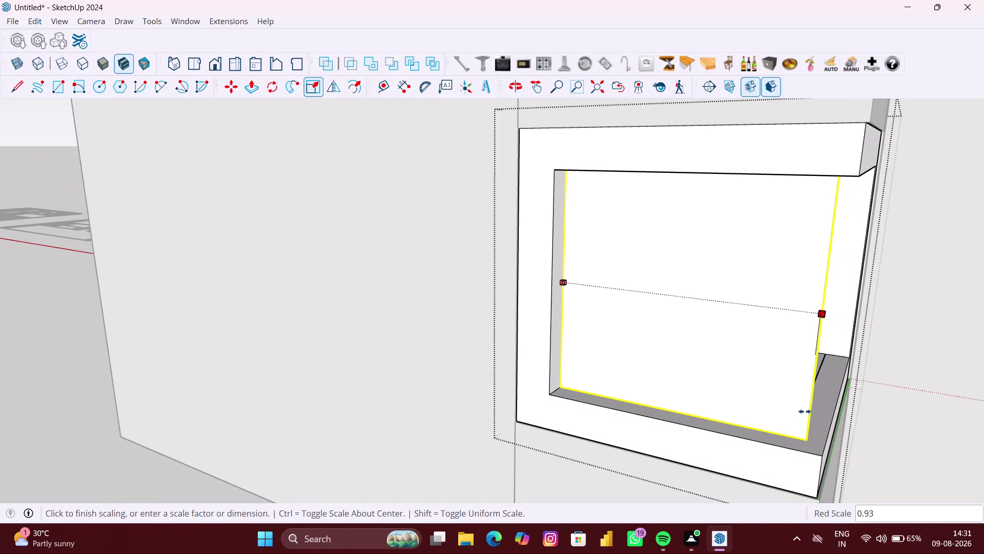
click(791, 437)
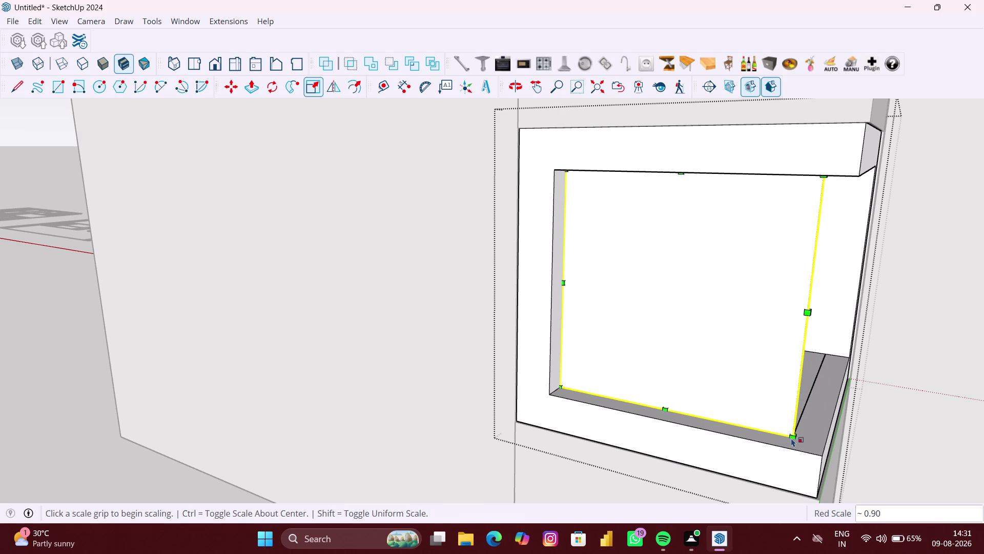
scroll(down, 3)
middle_drag(792, 432, 629, 411)
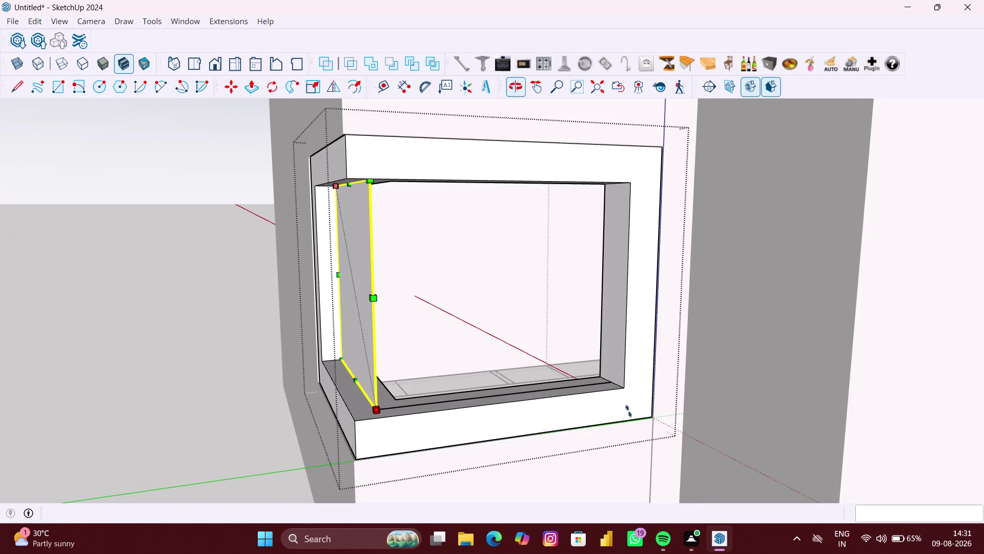
key(space)
scroll(down, 3)
middle_drag(513, 382, 477, 376)
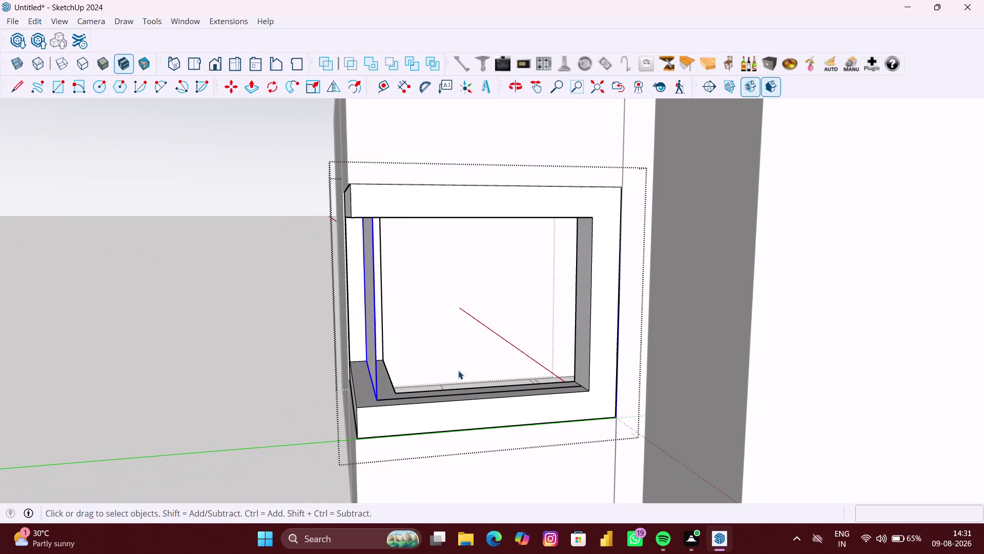
Delete the selected geometry near the bottom of the opening.
key(r)
middle_drag(398, 254, 367, 225)
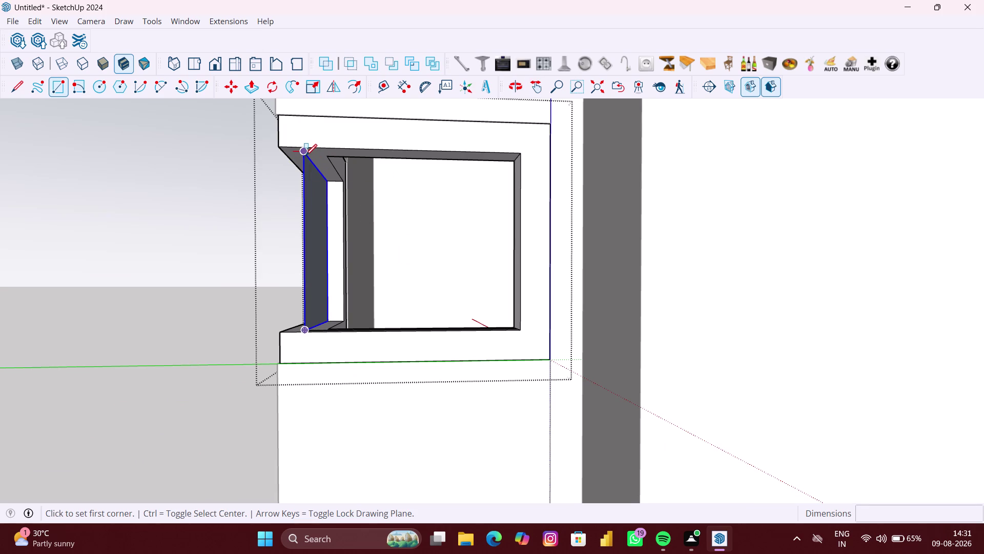
key(space)
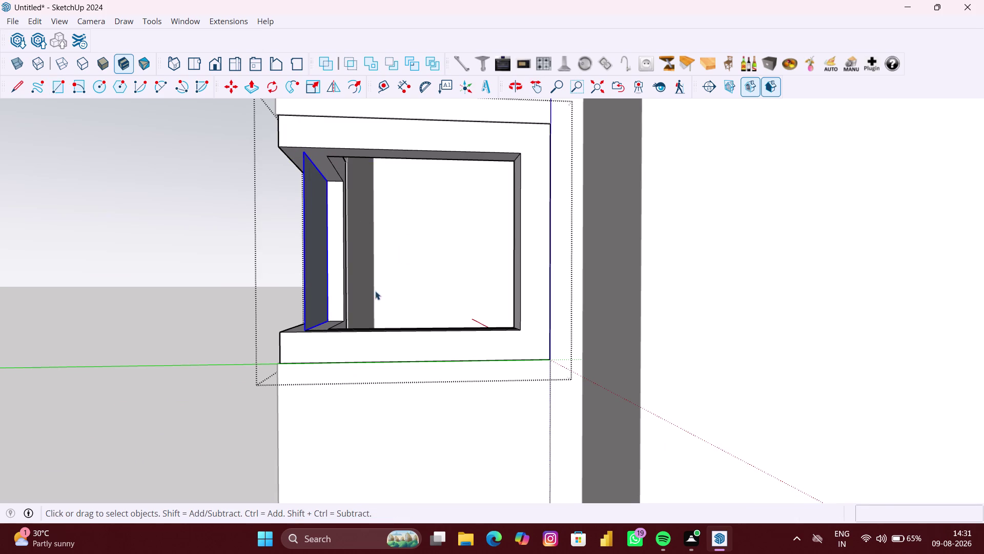
scroll(up, 3)
middle_drag(384, 345, 387, 376)
scroll(up, 3)
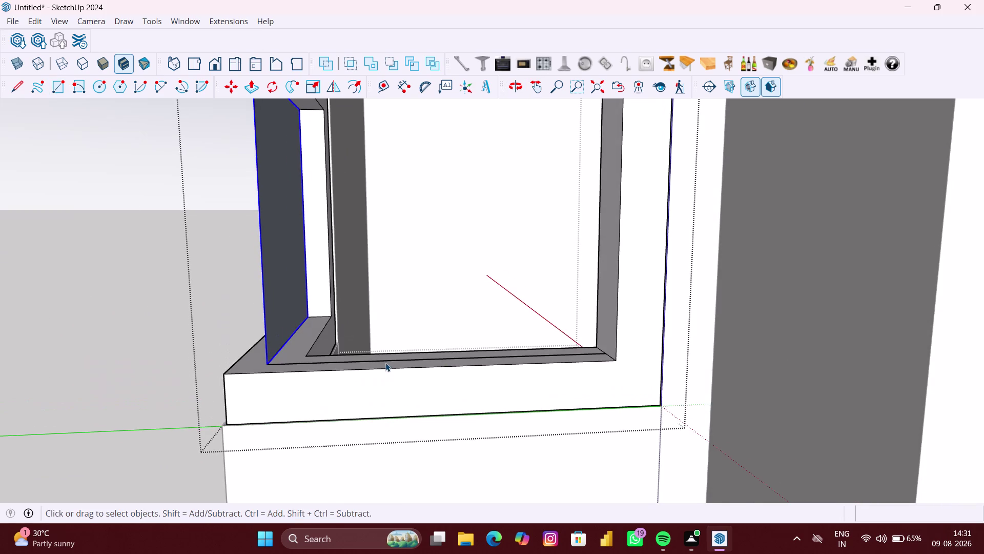
click(385, 360)
key(Delete)
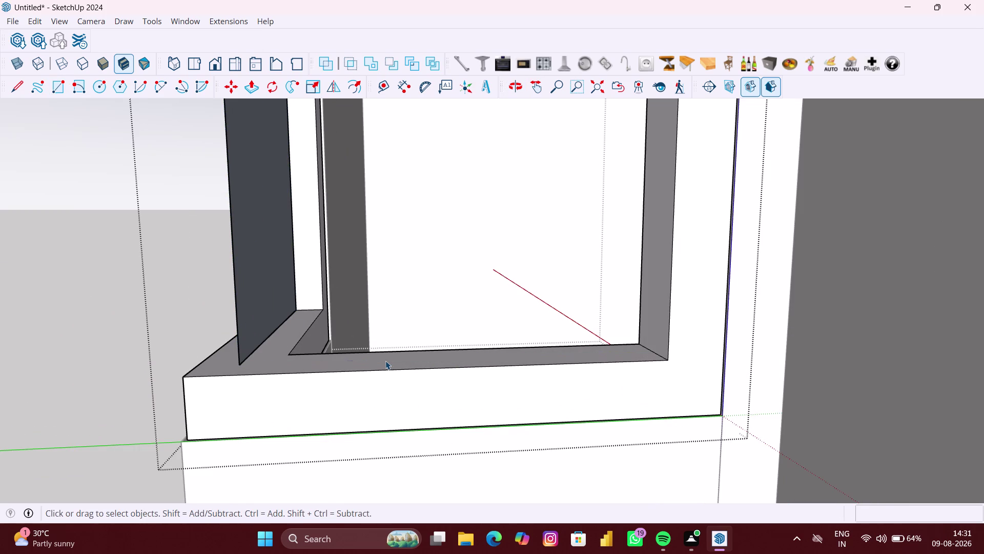
scroll(down, 3)
middle_drag(382, 358, 384, 363)
scroll(down, 3)
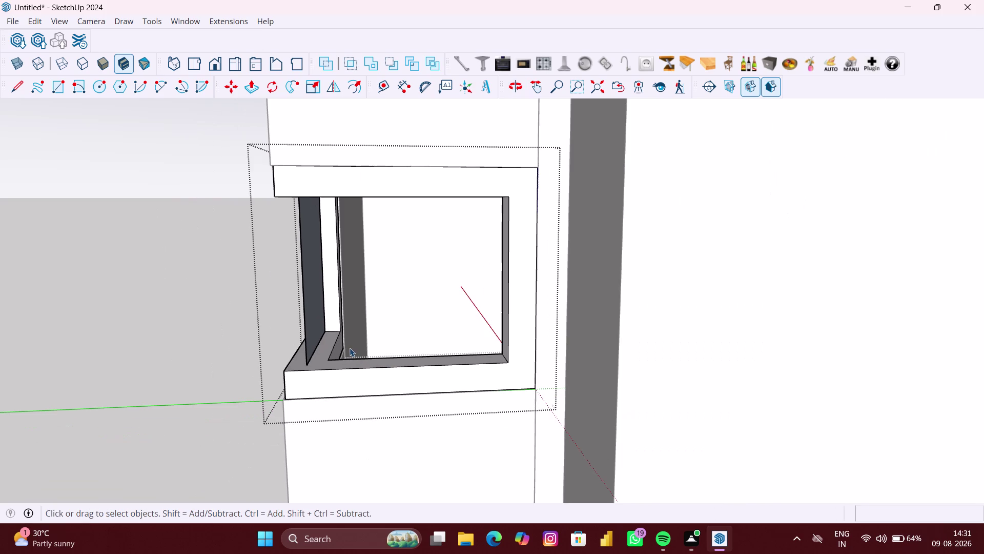
Draw a vertical rectangle from the opening's top corner to the bottom-edge midpoint.
key(r)
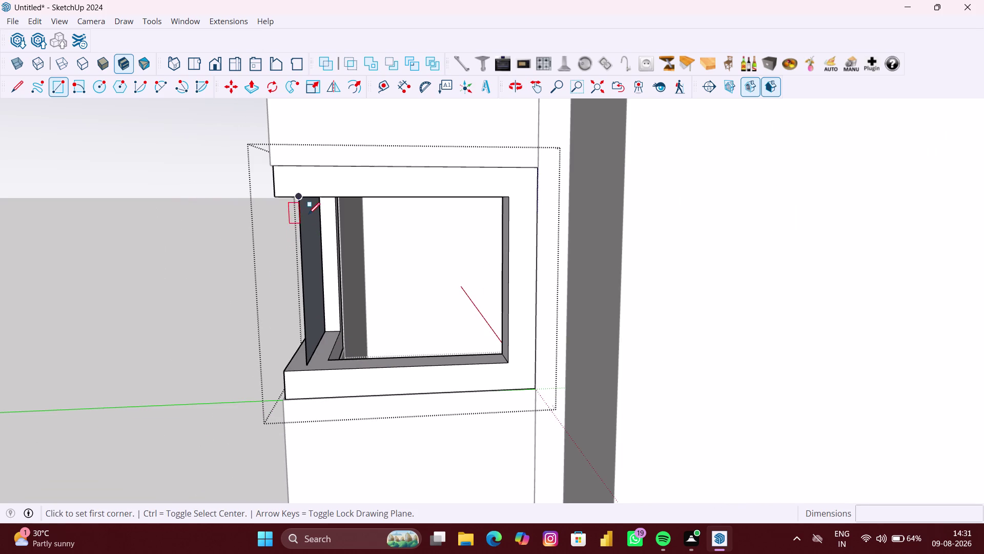
middle_drag(308, 214, 307, 204)
scroll(up, 3)
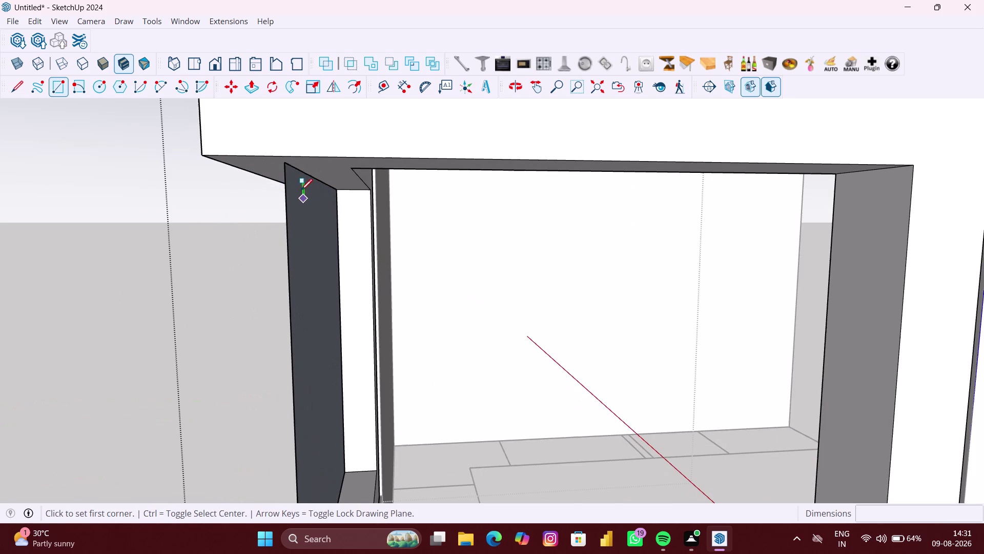
click(286, 165)
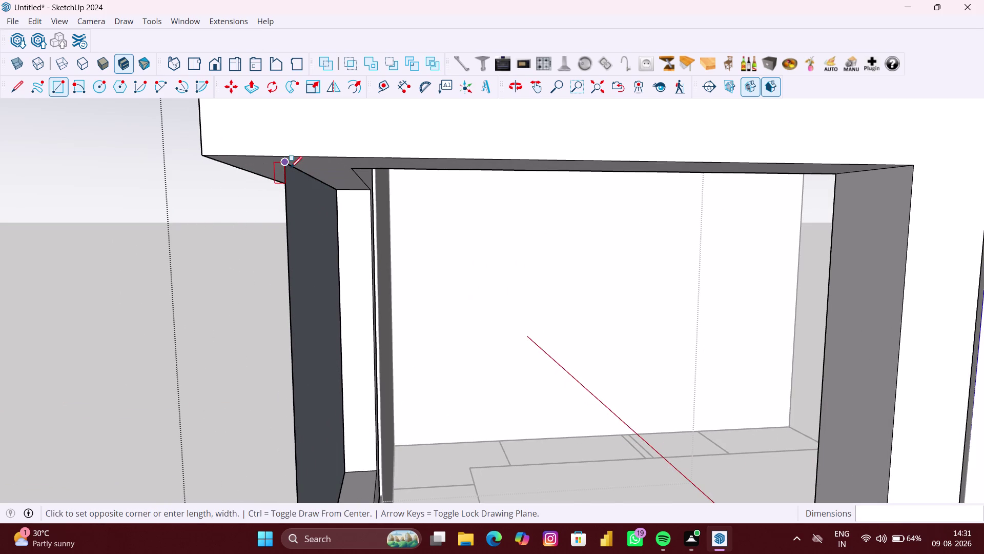
scroll(down, 3)
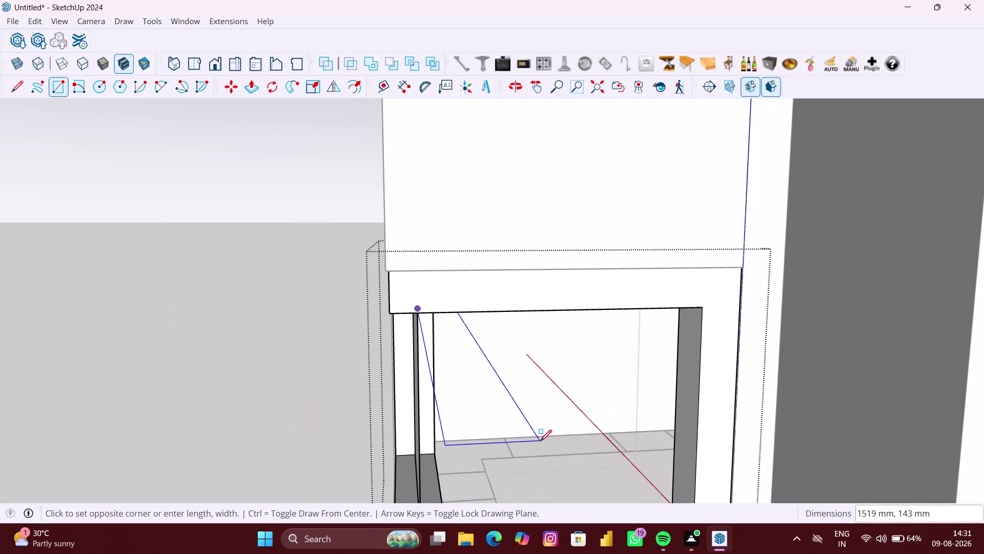
key(Right)
scroll(down, 3)
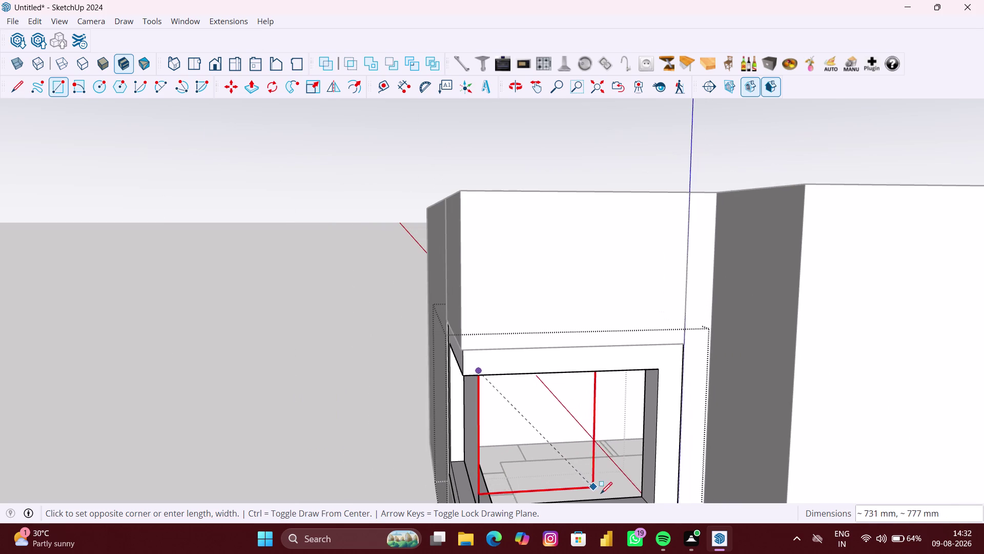
scroll(up, 3)
middle_drag(643, 501, 689, 501)
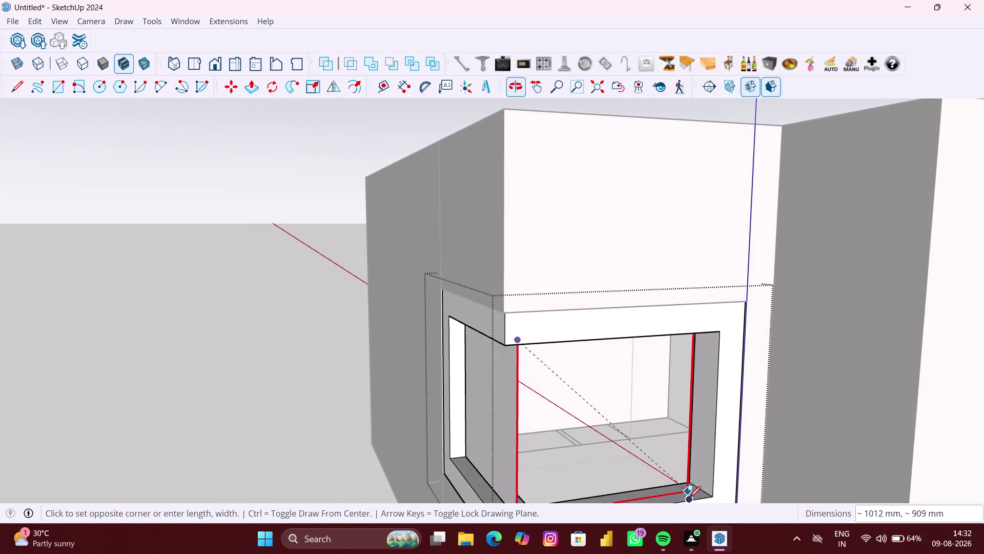
scroll(up, 3)
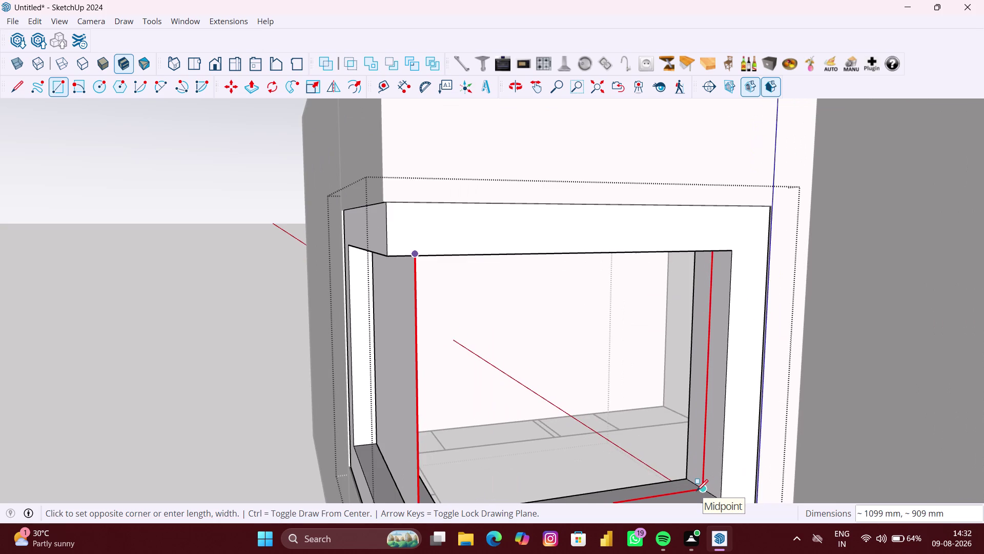
click(696, 490)
scroll(down, 3)
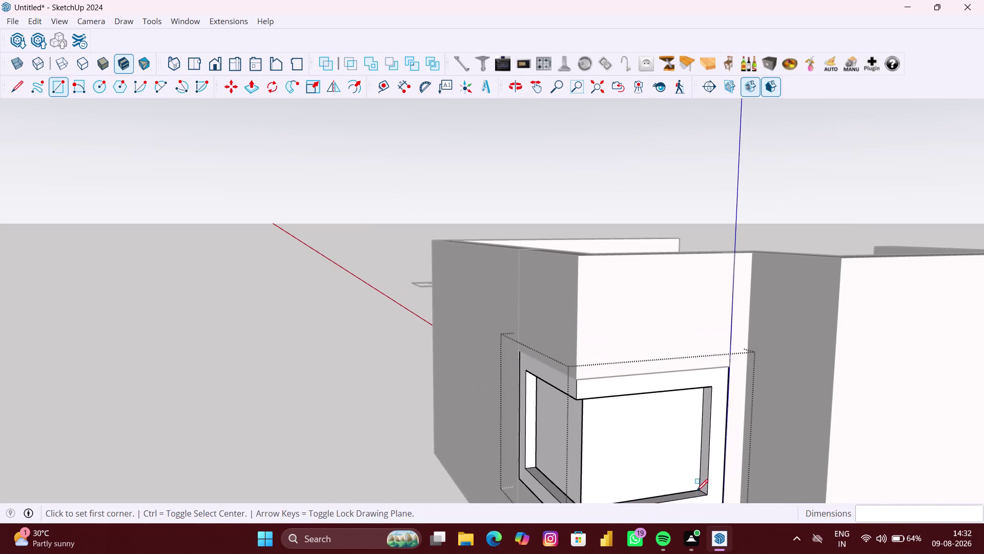
Clear the selection and click around the cabinet block near the opening.
key(space)
scroll(down, 3)
middle_drag(614, 453, 594, 453)
scroll(up, 3)
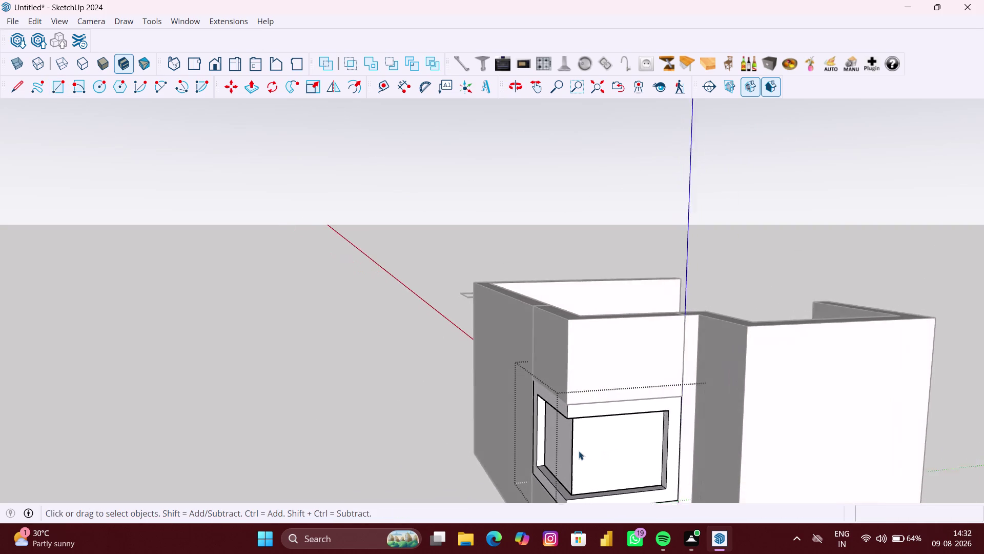
scroll(up, 3)
click(591, 451)
click(441, 449)
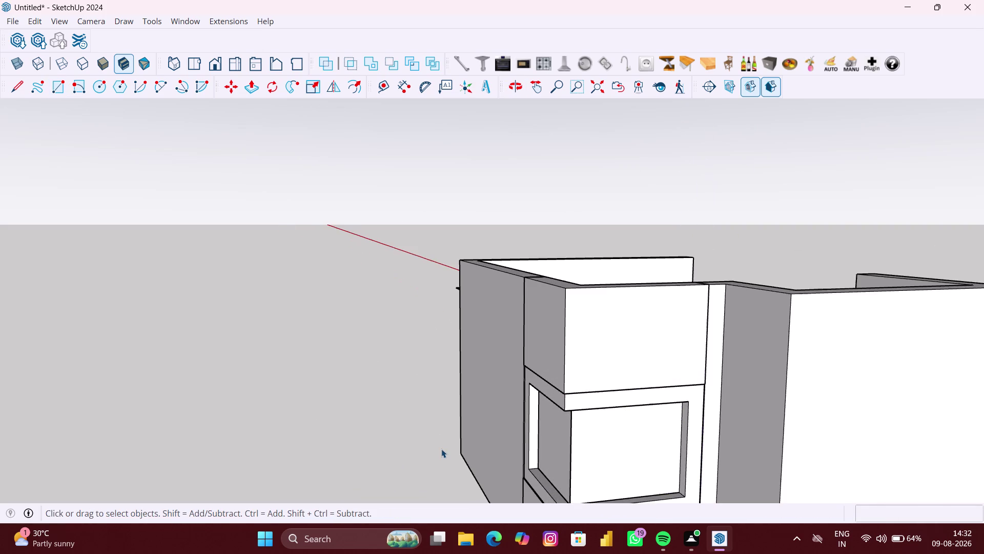
scroll(down, 3)
click(573, 460)
middle_drag(541, 462, 550, 463)
double_click(566, 462)
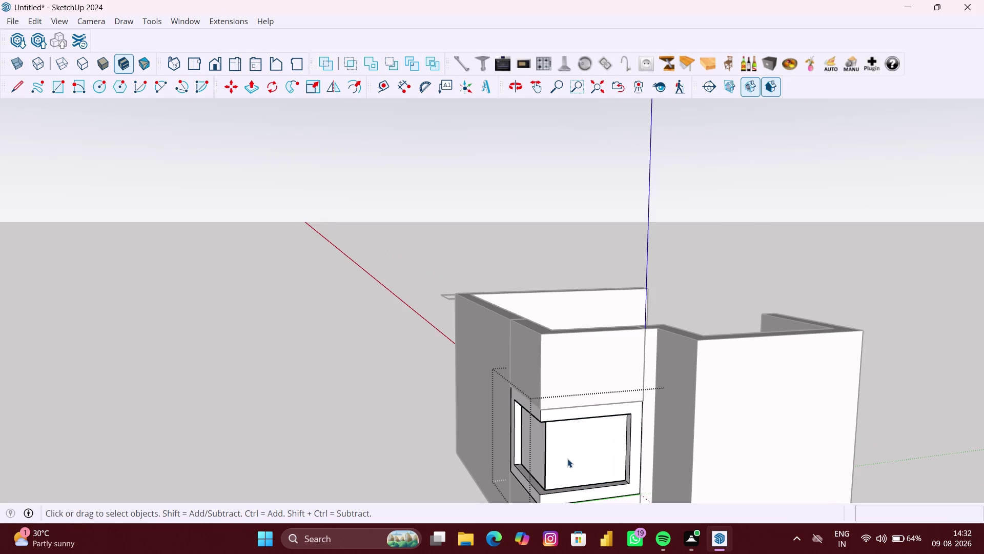
Select the new face with its left edge and bring up their context menu.
click(568, 456)
scroll(up, 3)
middle_drag(551, 454, 564, 459)
scroll(up, 3)
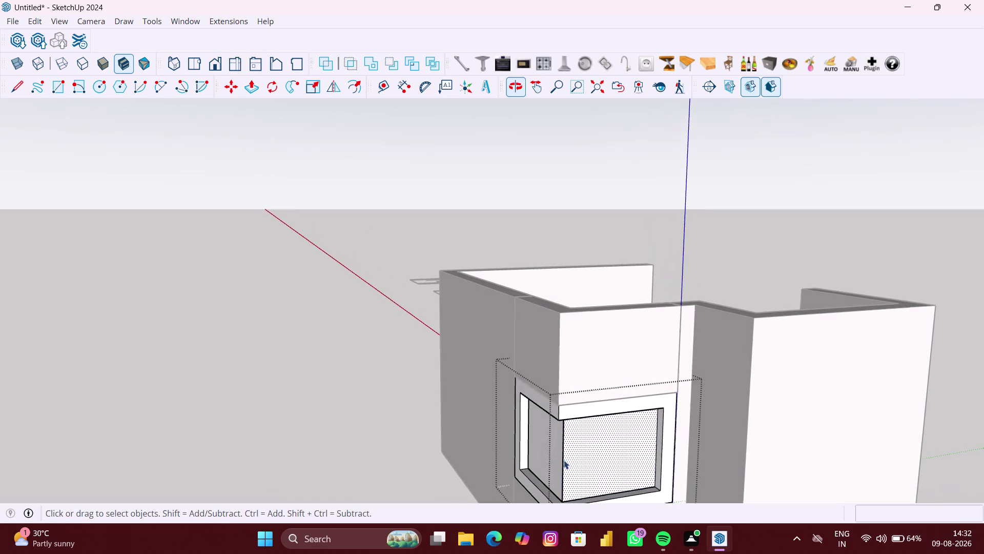
scroll(up, 3)
double_click(599, 456)
click(563, 451)
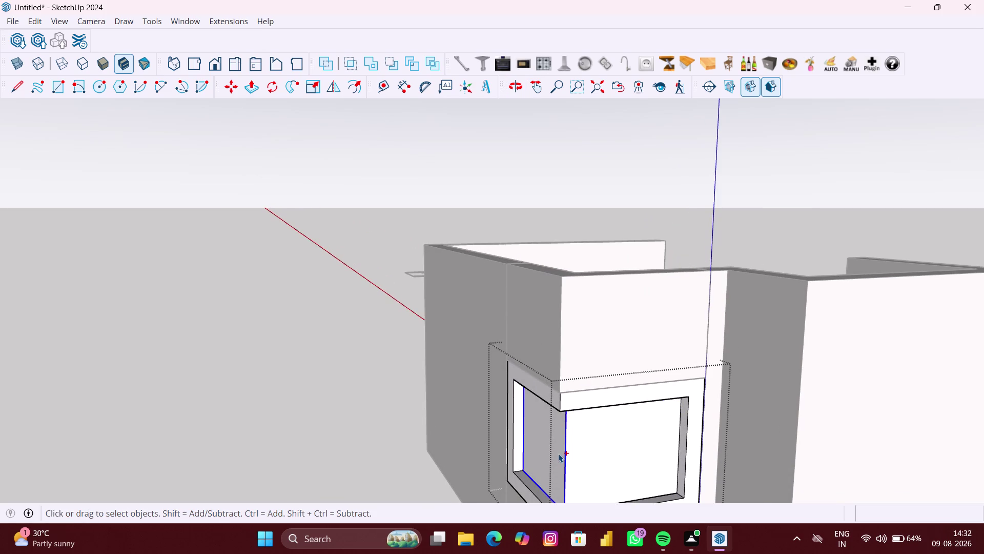
click(558, 453)
click(583, 453)
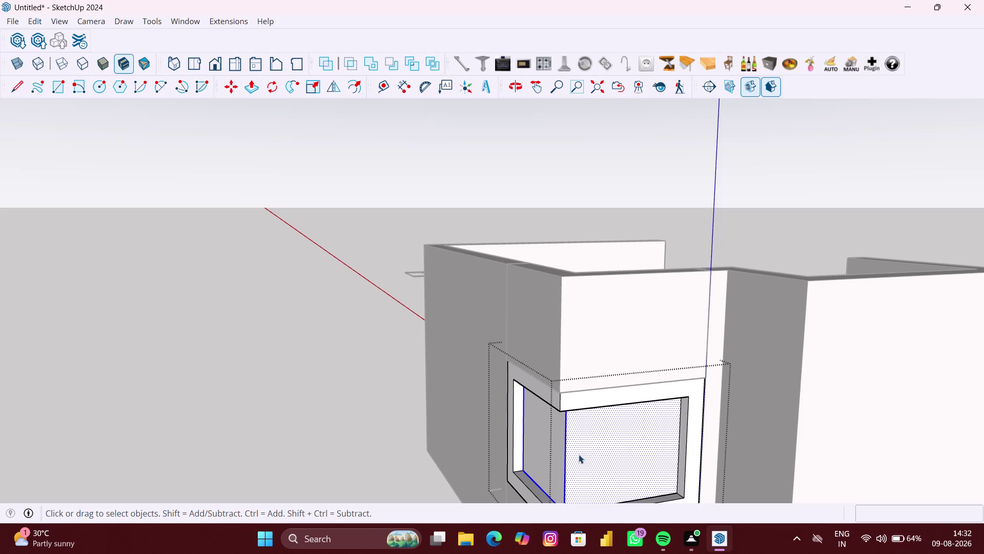
right_click(578, 454)
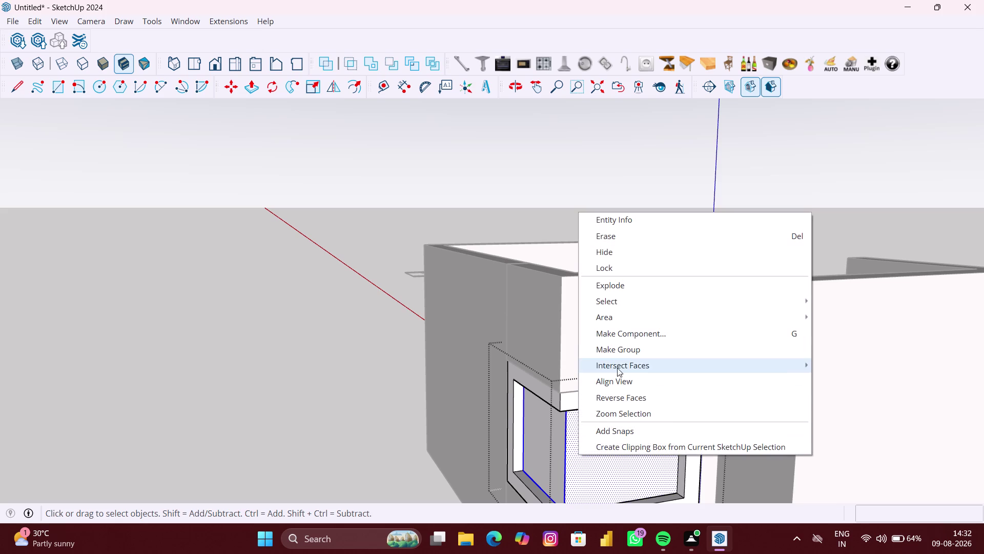
Group the selected face and edge, then open the cabinet group and select its face.
click(621, 350)
click(425, 450)
scroll(down, 3)
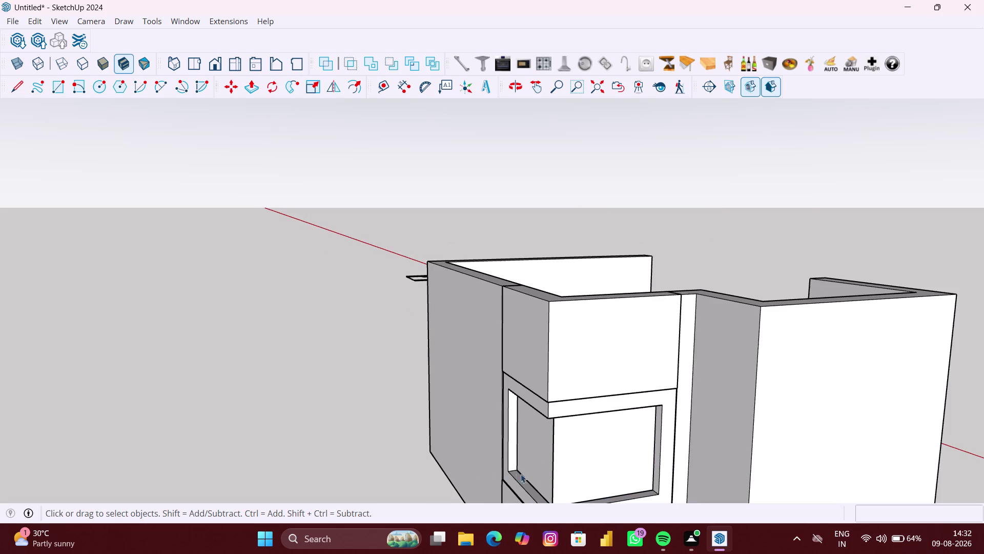
click(590, 468)
double_click(587, 465)
click(584, 453)
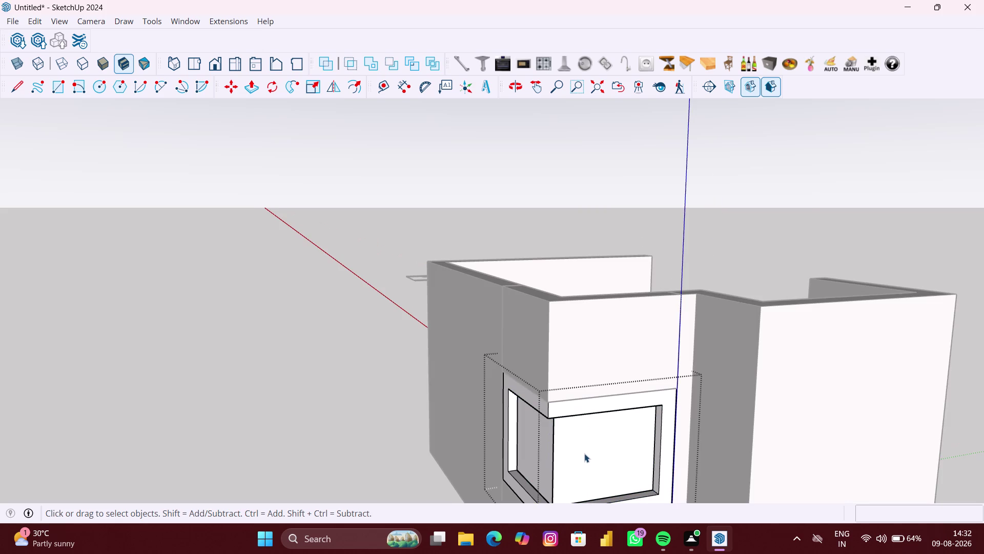
scroll(down, 3)
scroll(down, 3)
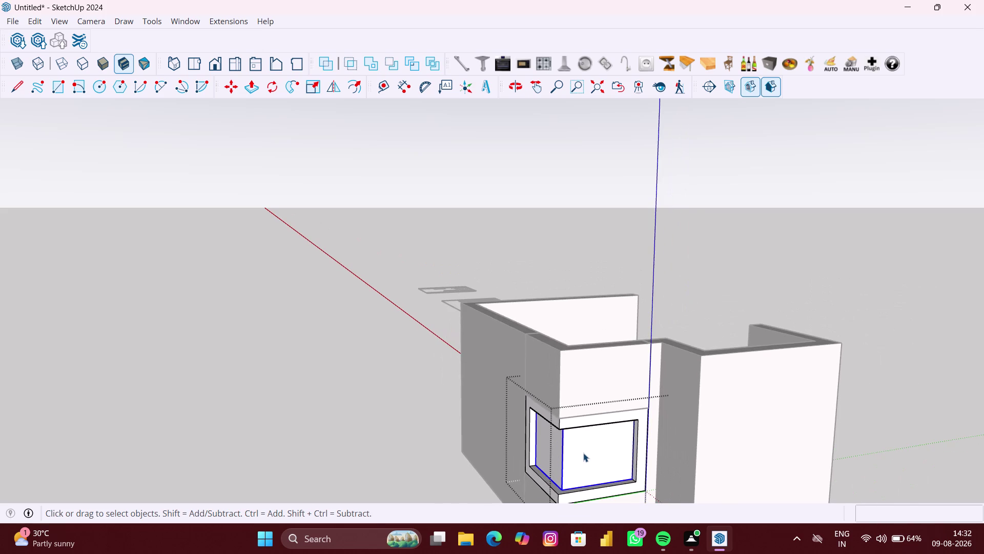
Push/pull the panel face outward by 6 mm.
key(p)
scroll(up, 3)
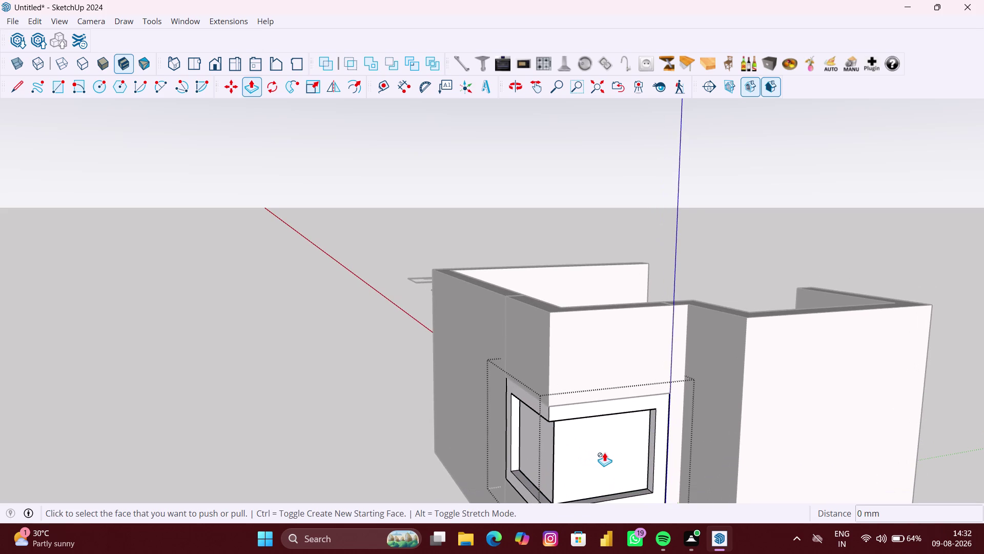
key(space)
double_click(603, 446)
scroll(up, 3)
double_click(601, 453)
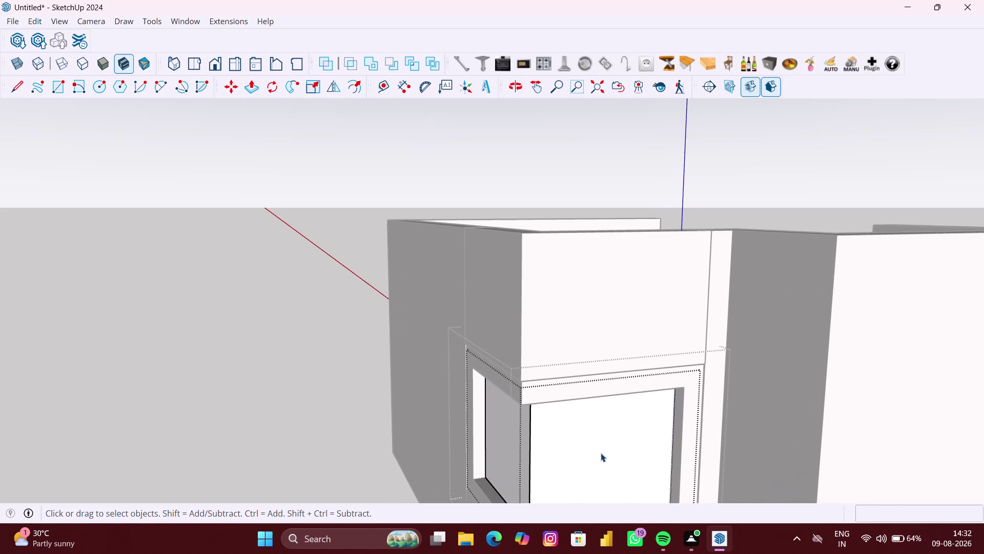
key(p)
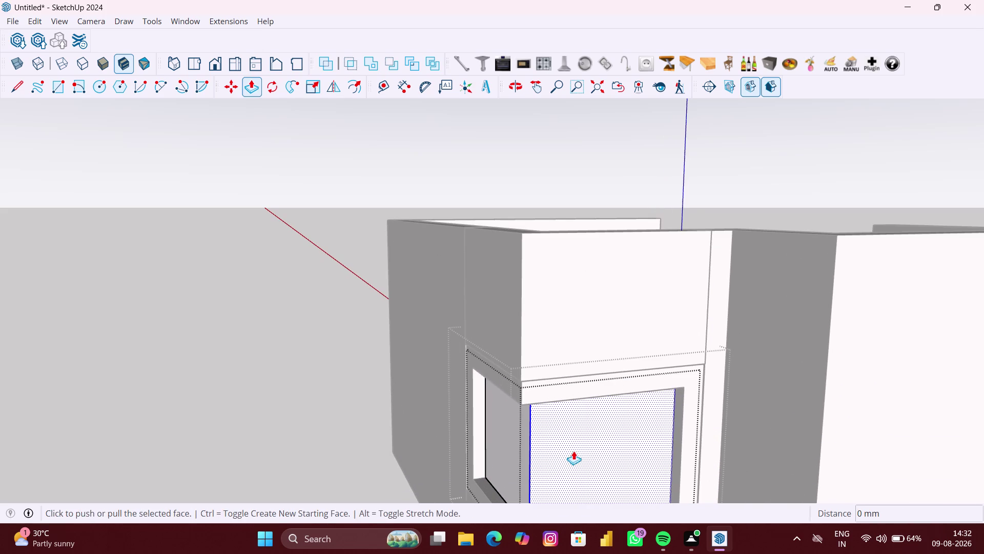
click(577, 448)
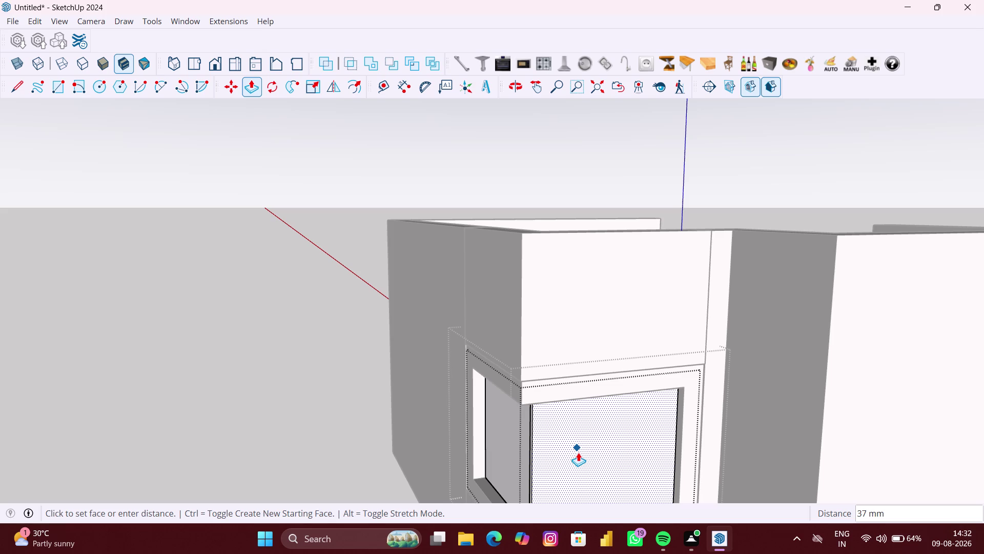
key(6)
text(MM)
key(Return)
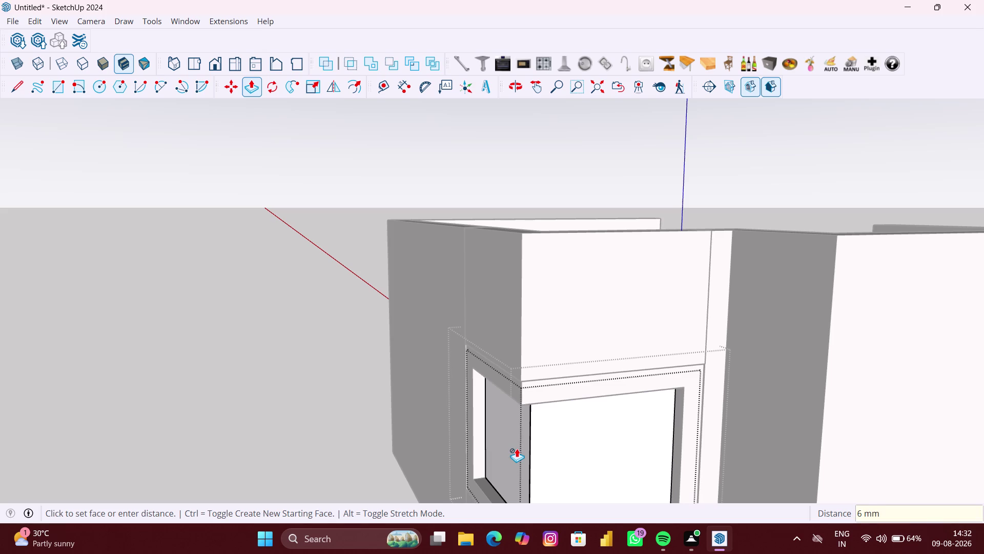
scroll(up, 3)
key(space)
Repeat the 6 mm push on the inner side panel face.
click(429, 445)
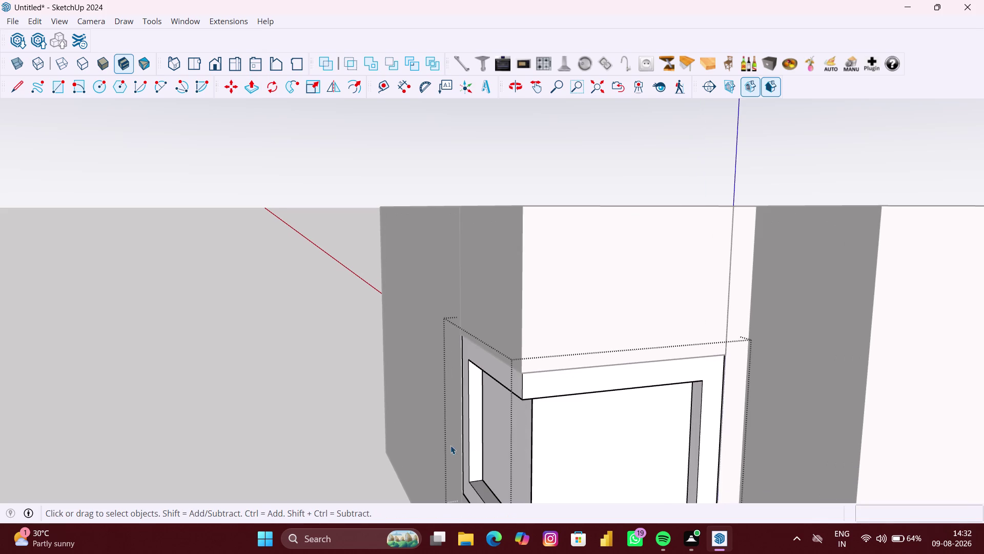
click(489, 439)
double_click(502, 439)
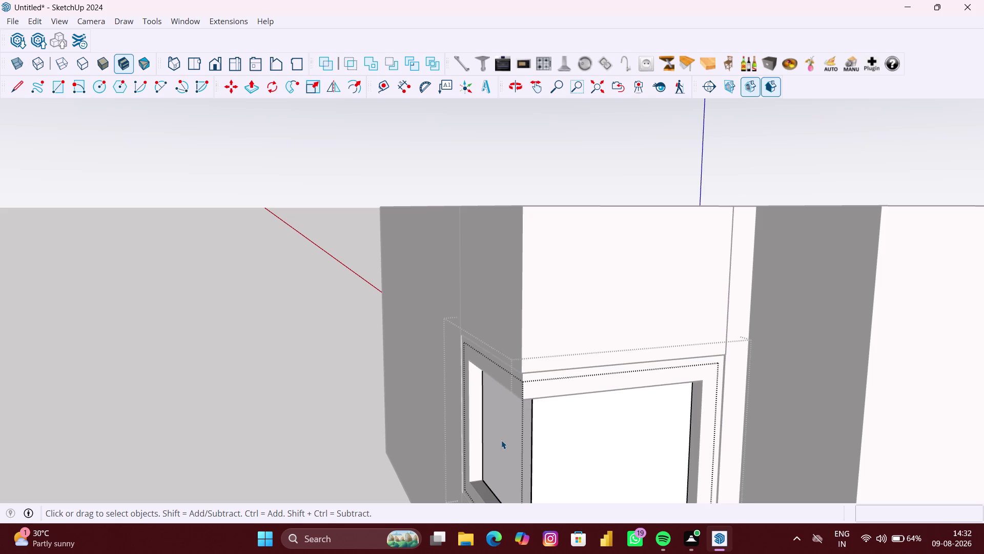
key(p)
key(space)
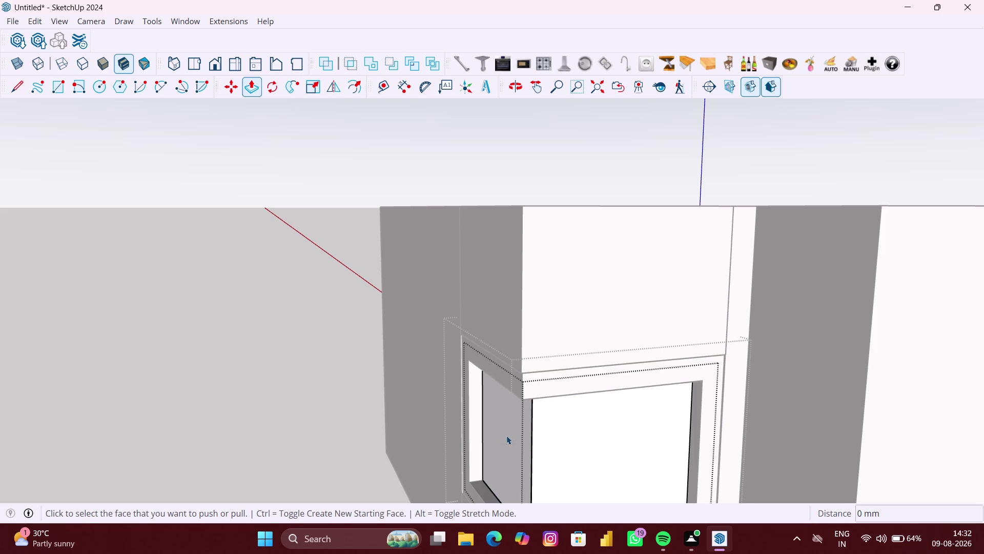
double_click(506, 433)
double_click(507, 433)
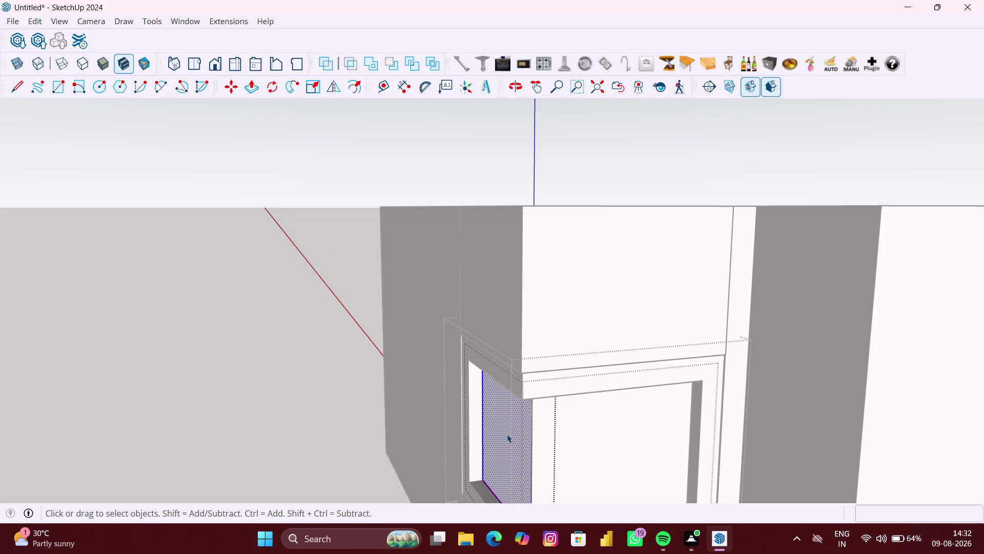
key(p)
double_click(510, 431)
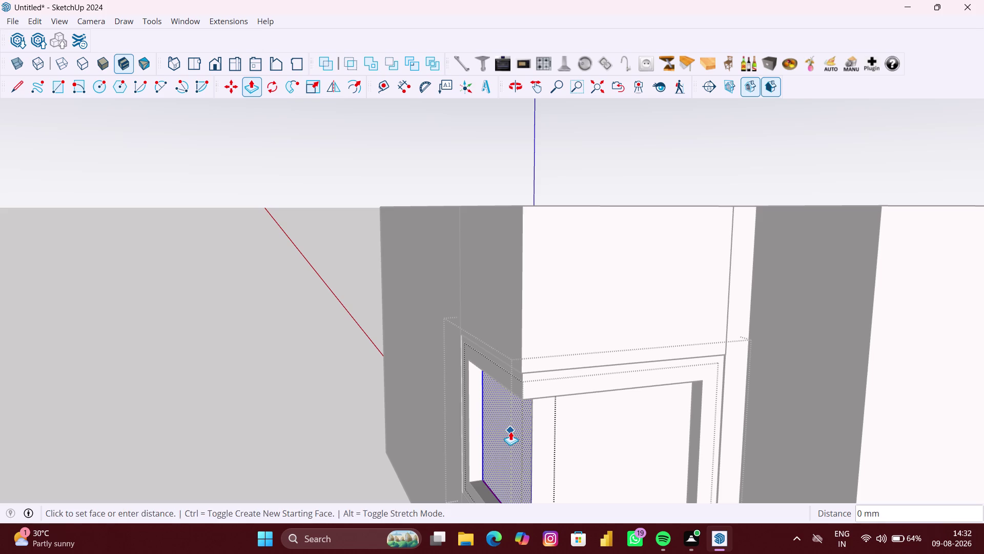
Clear the selection and pick the inner back panel of the opening.
scroll(down, 3)
key(space)
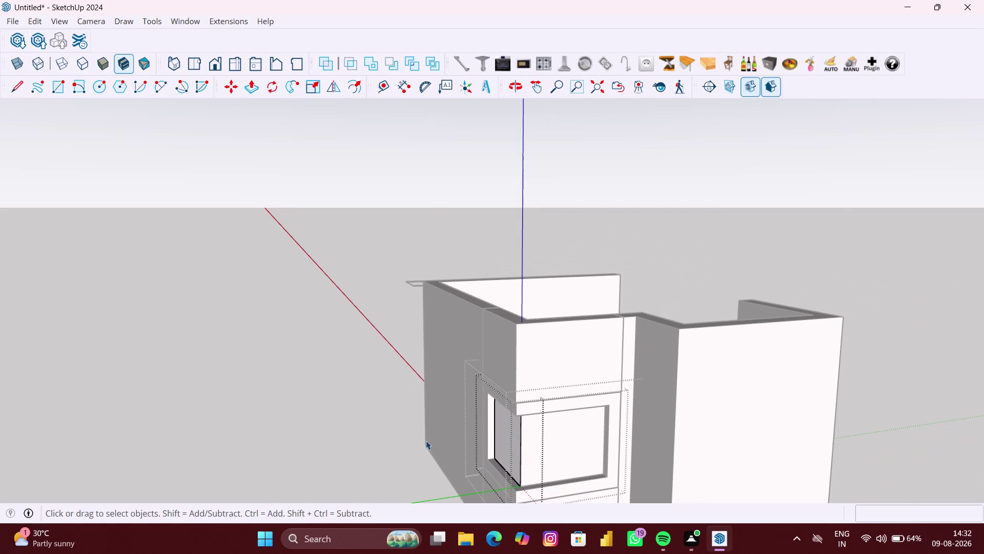
click(425, 441)
click(539, 450)
scroll(up, 3)
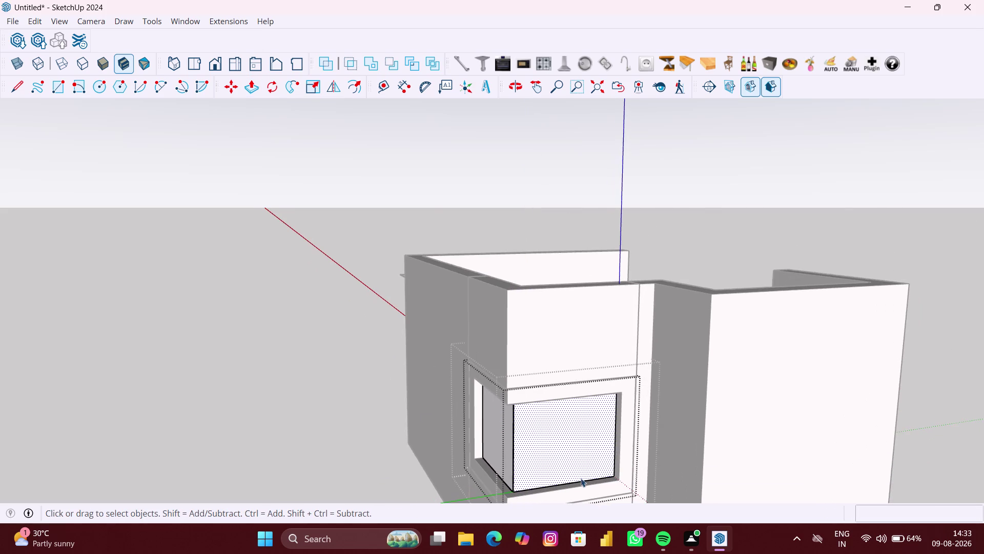
Cancel the copy-move of the back panel and turn on X-ray.
scroll(up, 3)
scroll(up, 3)
key(m)
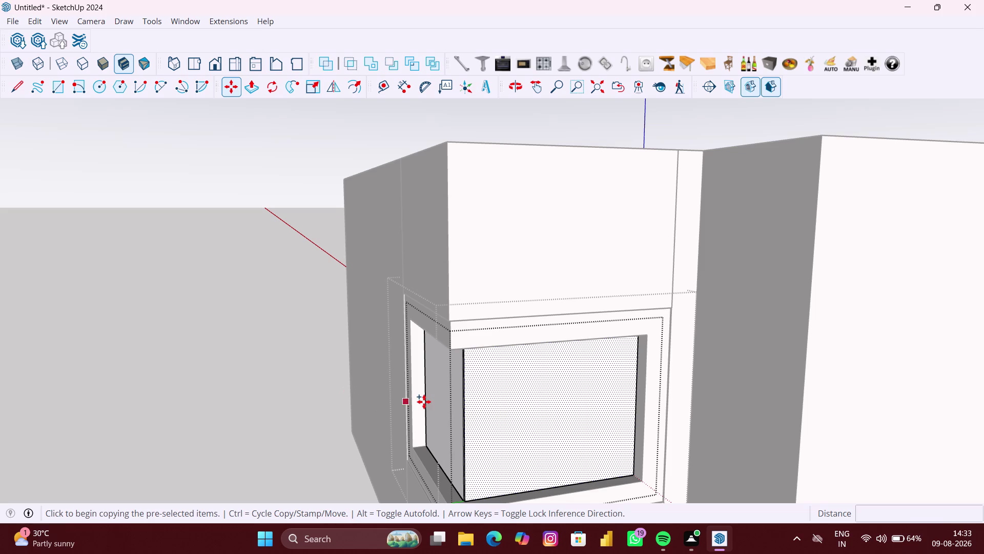
key(Escape)
key(Escape)
key(space)
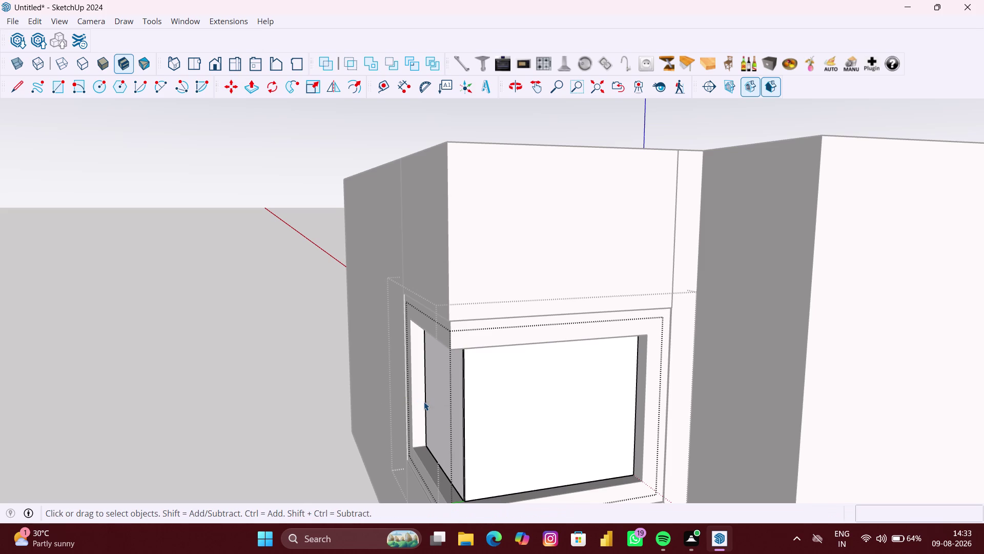
key(m)
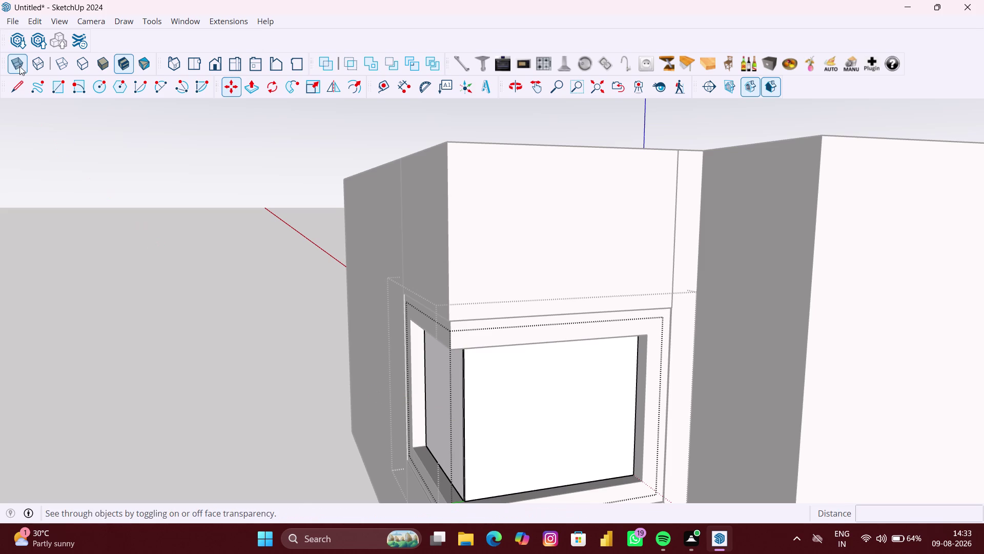
click(19, 65)
scroll(up, 3)
Zoom in on the opening's lower corner and pick the back panel's corner as the move point.
middle_drag(614, 483, 653, 514)
scroll(up, 3)
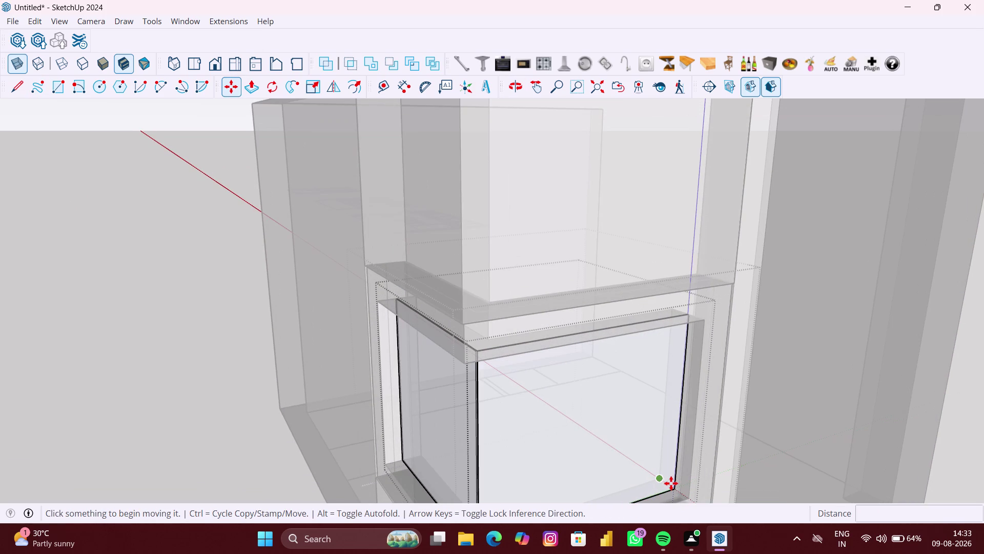
middle_drag(670, 483, 654, 410)
scroll(up, 3)
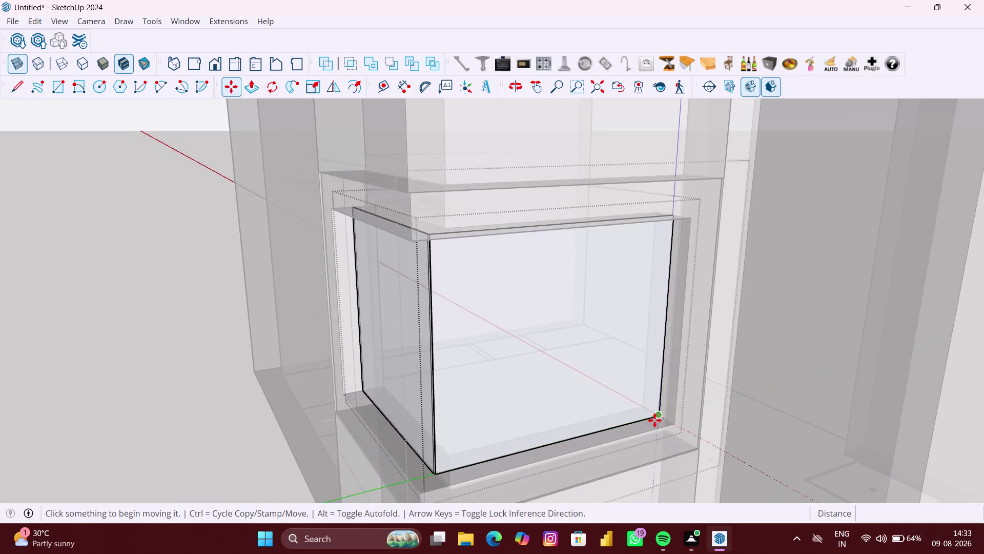
scroll(up, 3)
scroll(up, 3)
scroll(up, 3)
middle_drag(655, 412, 663, 422)
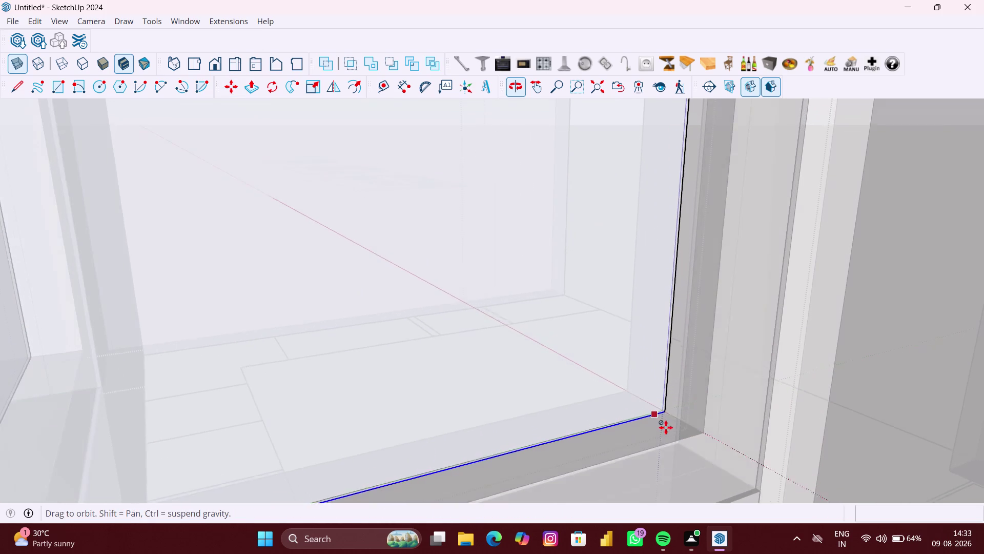
scroll(up, 3)
scroll(up, 3)
scroll(up, 3)
scroll(up, 3)
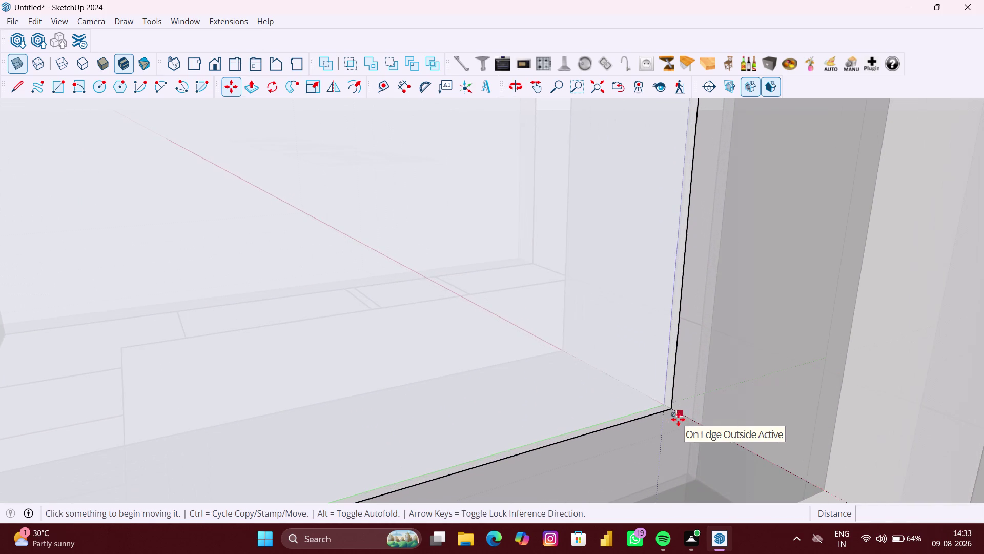
scroll(up, 3)
scroll(up, 3)
scroll(up, 3)
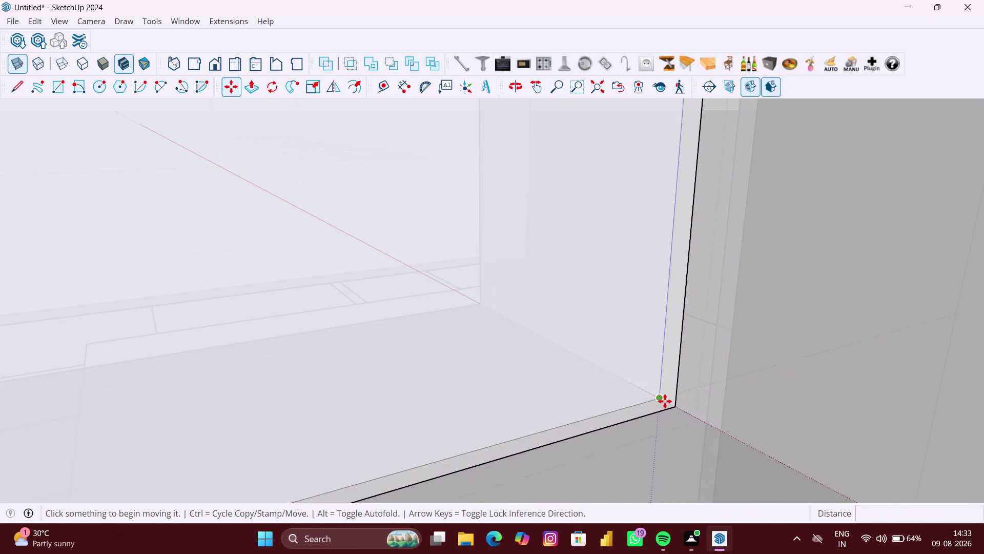
scroll(up, 3)
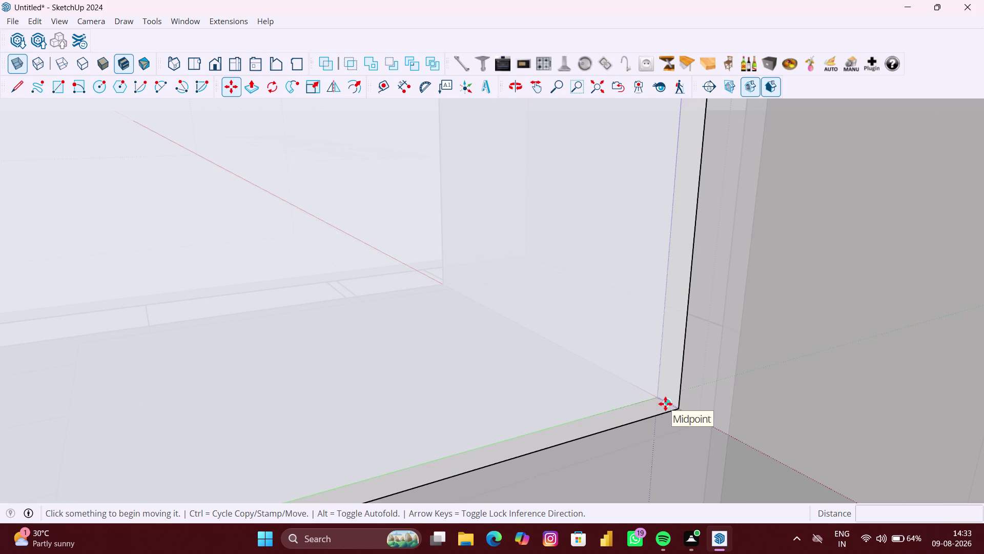
click(665, 403)
Move the back panel with arrow-key axis locks until its corner meets the opening's inner corner.
scroll(down, 3)
scroll(down, 3)
scroll(down, 3)
scroll(down, 3)
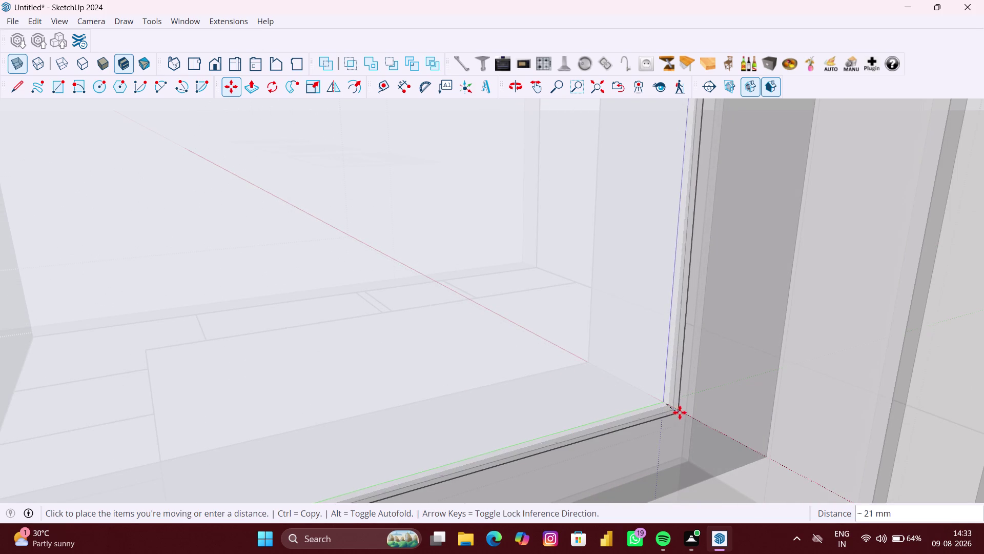
scroll(up, 3)
scroll(up, 3)
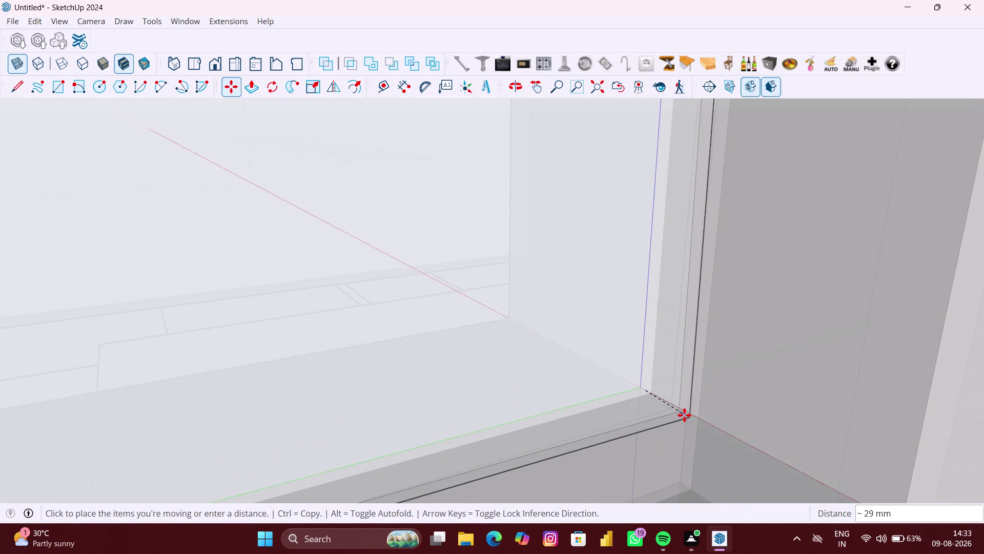
scroll(up, 3)
scroll(up, 3)
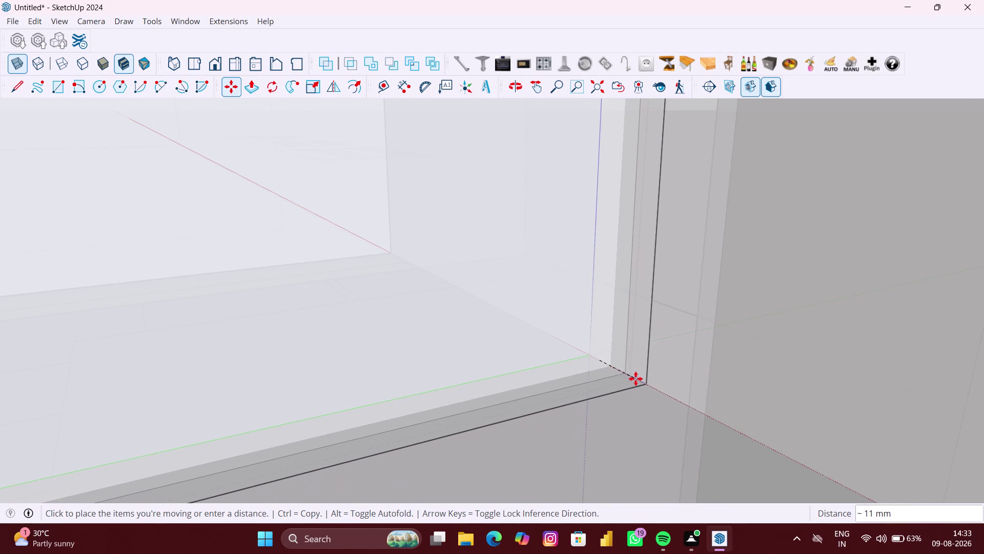
scroll(down, 3)
scroll(down, 3)
scroll(down, 3)
scroll(down, 3)
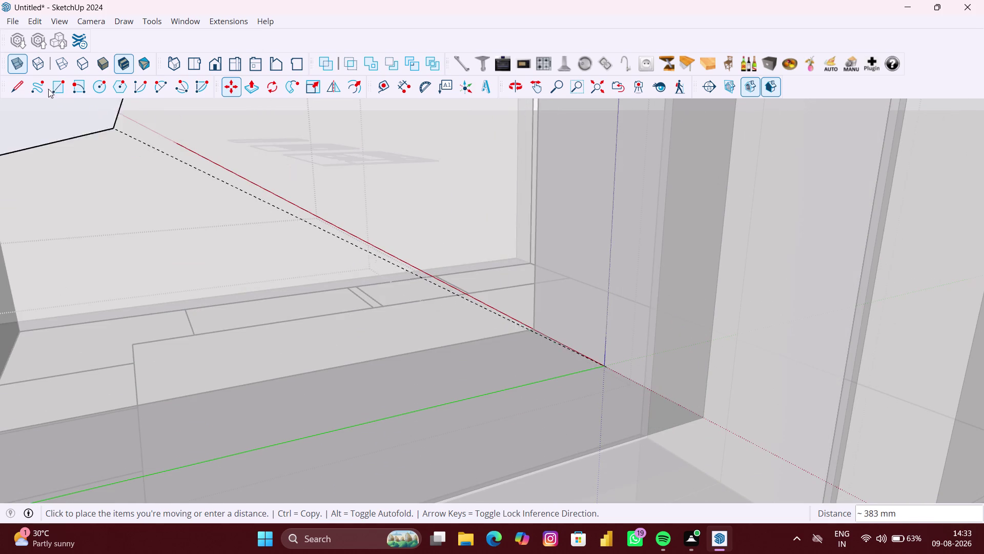
click(23, 64)
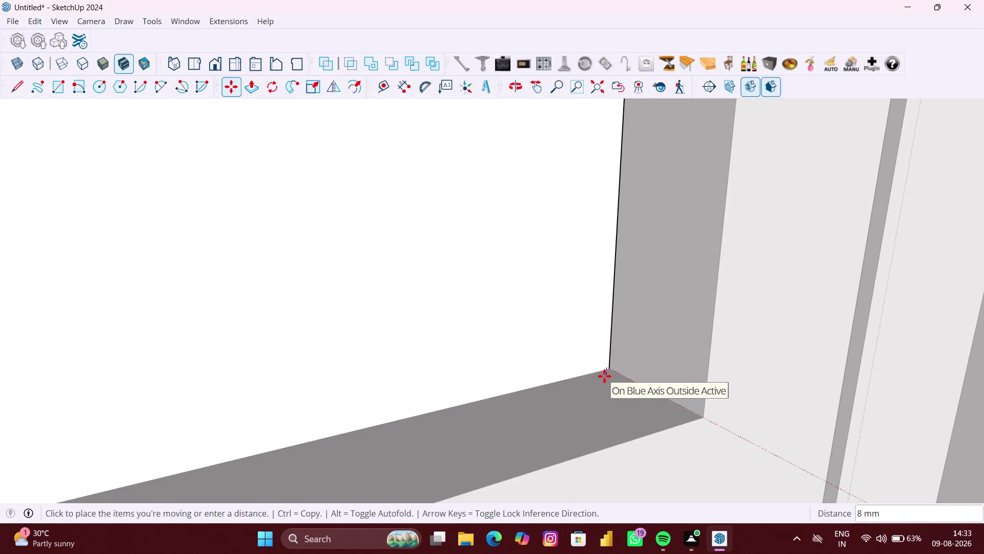
scroll(down, 3)
scroll(up, 3)
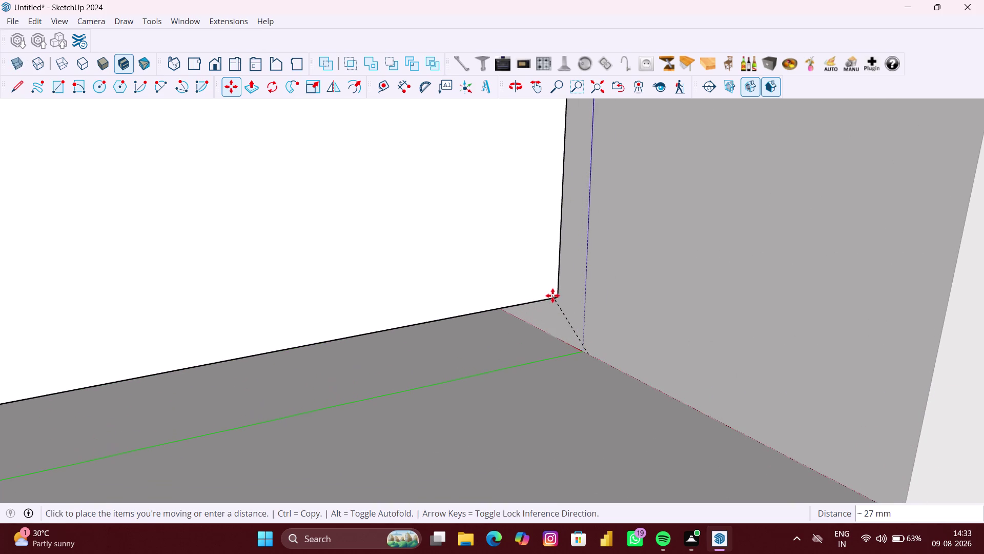
key(Left)
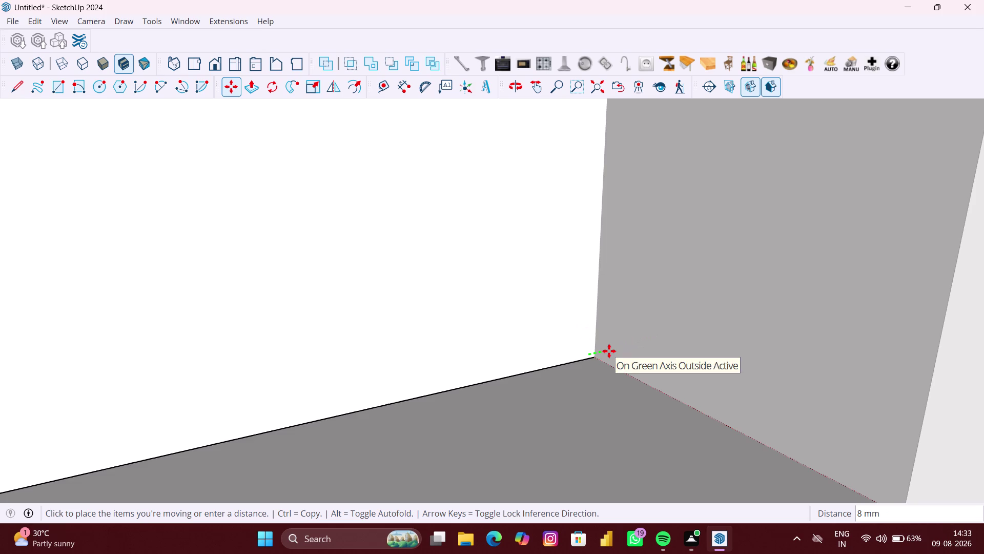
key(Right)
key(Up)
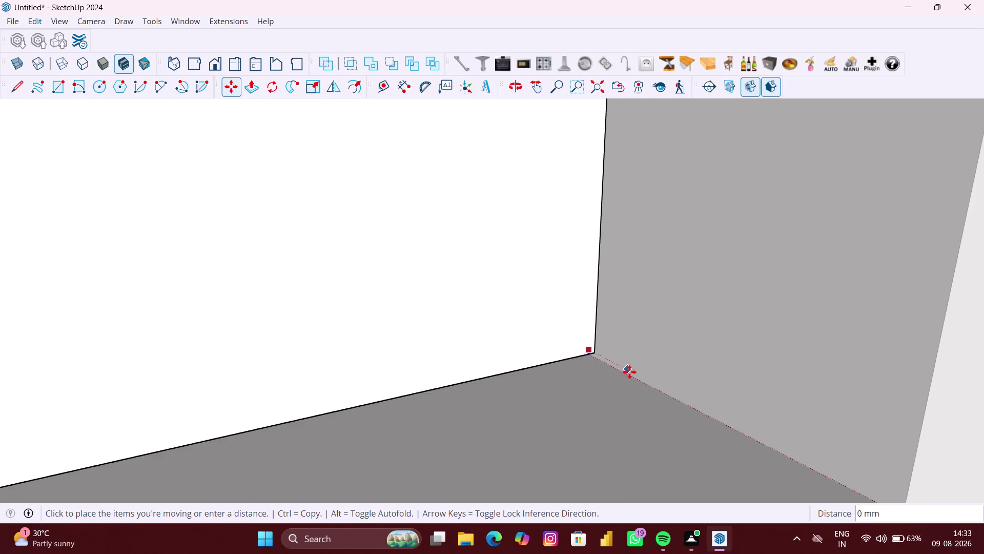
key(Up)
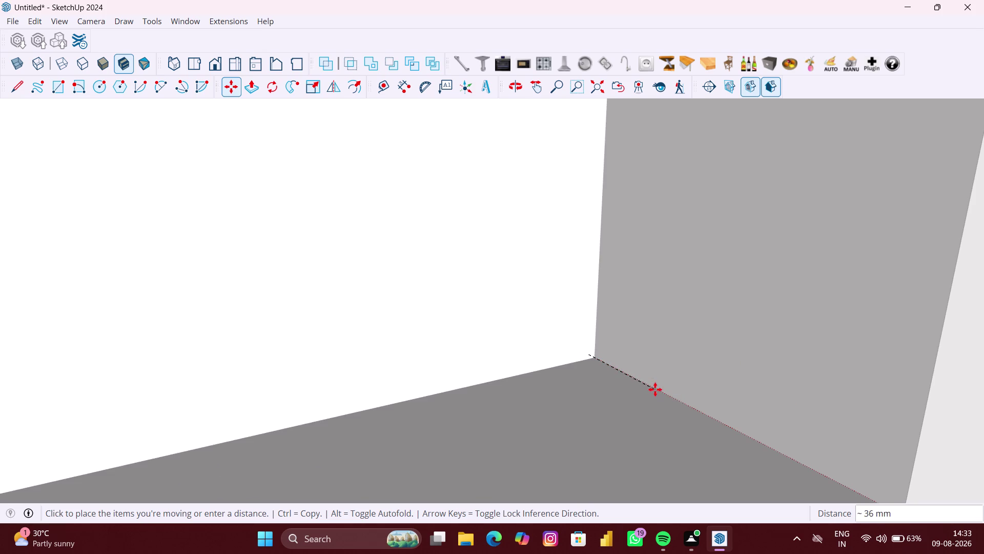
scroll(down, 3)
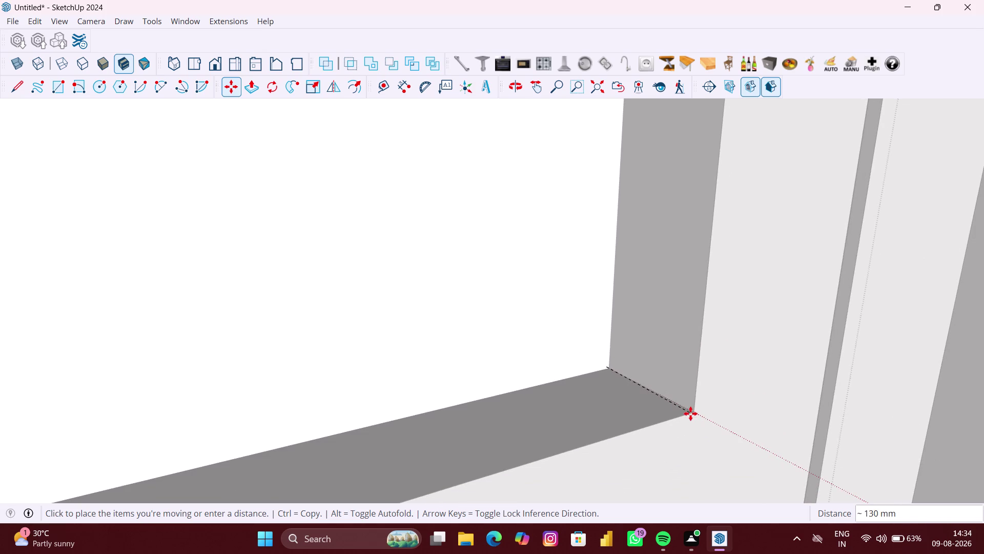
scroll(up, 3)
scroll(up, 3)
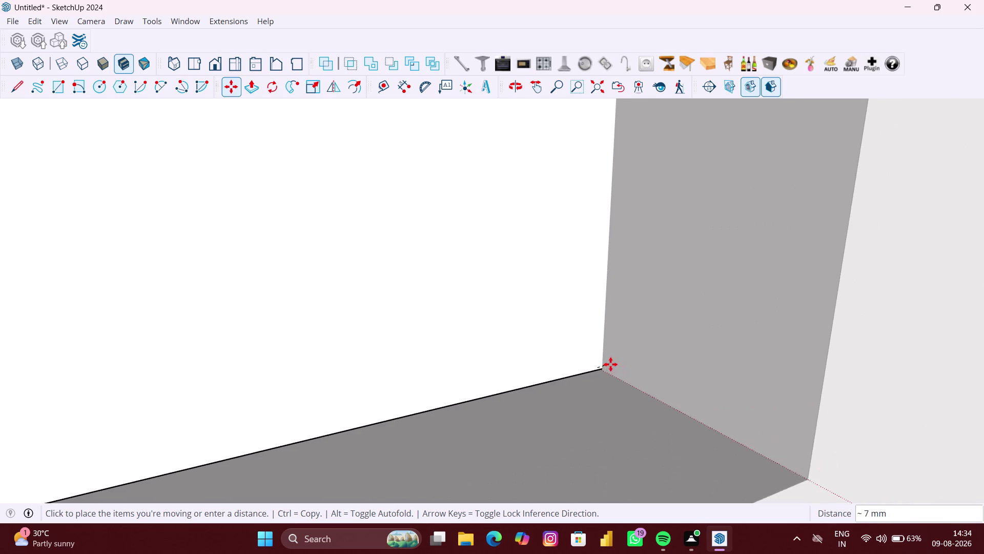
scroll(up, 3)
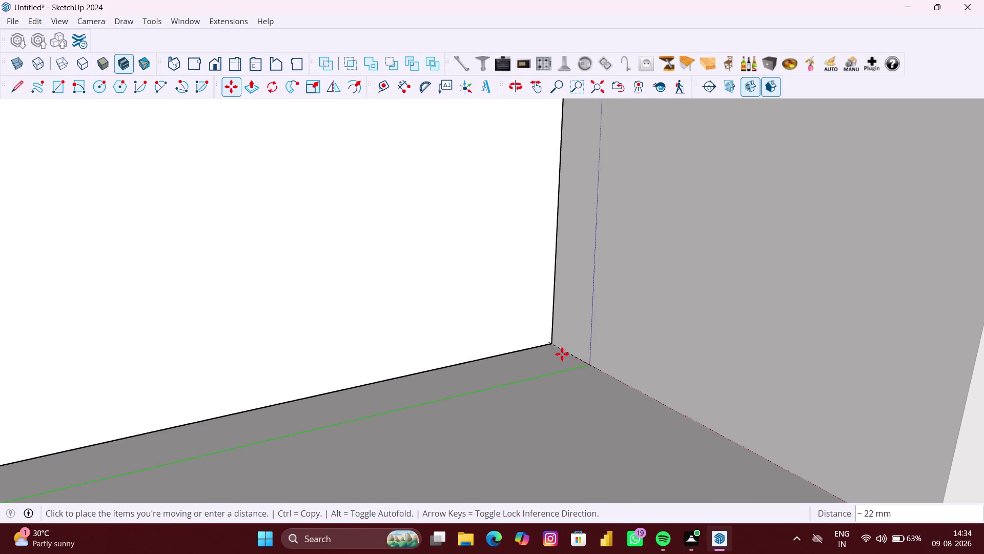
End the move with Space, zoom out and clear the selection.
key(space)
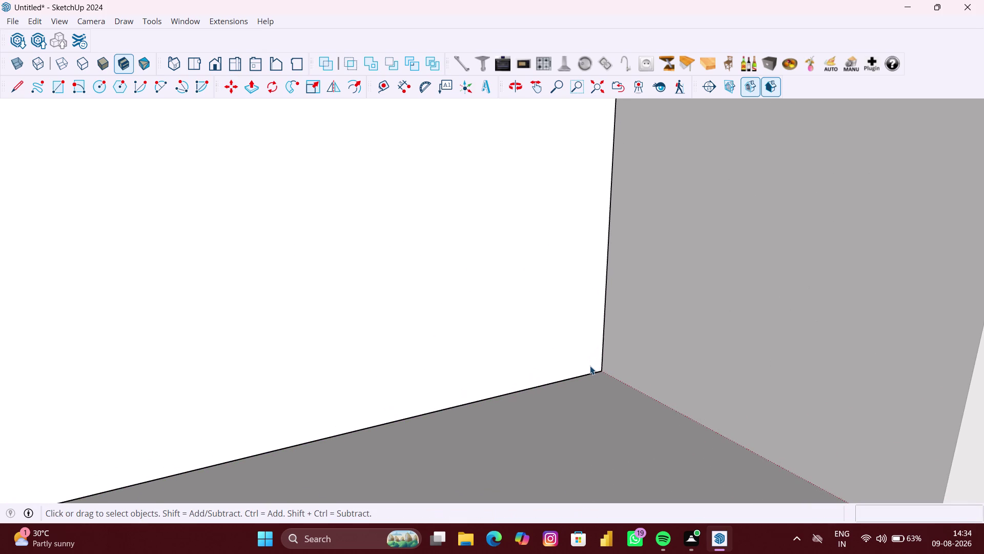
scroll(down, 3)
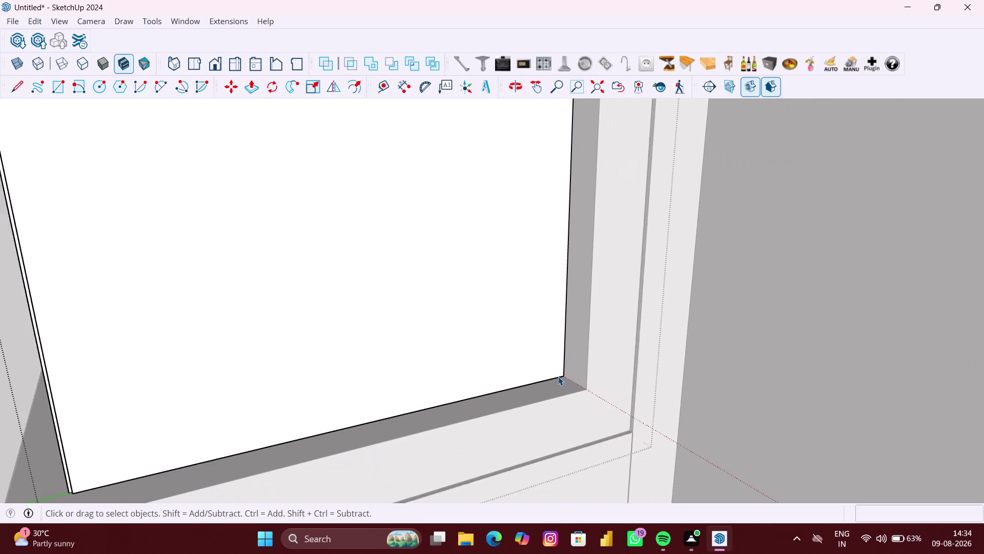
scroll(down, 3)
scroll(down, 3)
click(219, 377)
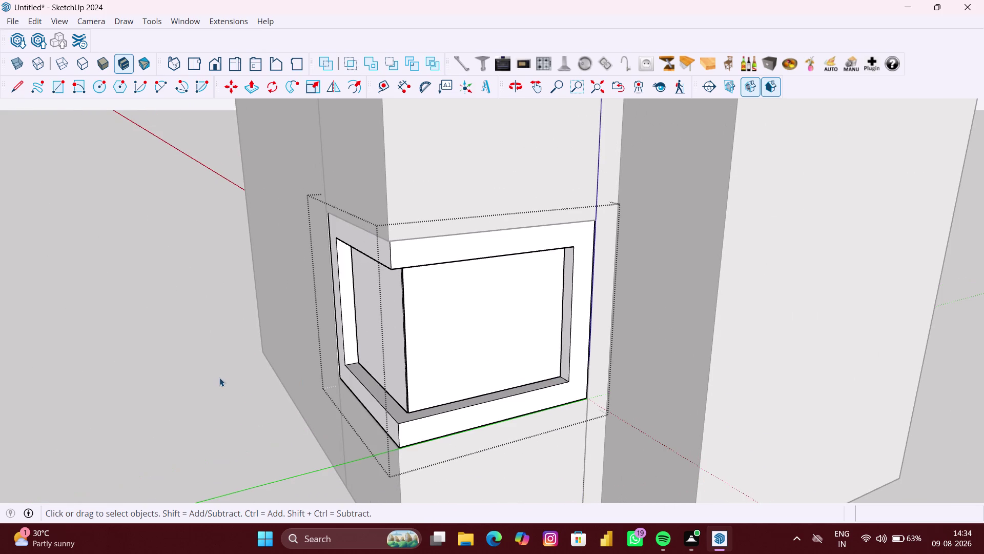
Inside the window group, paint the front pane Translucent Glass Blue from Glass and Mirrors.
click(470, 302)
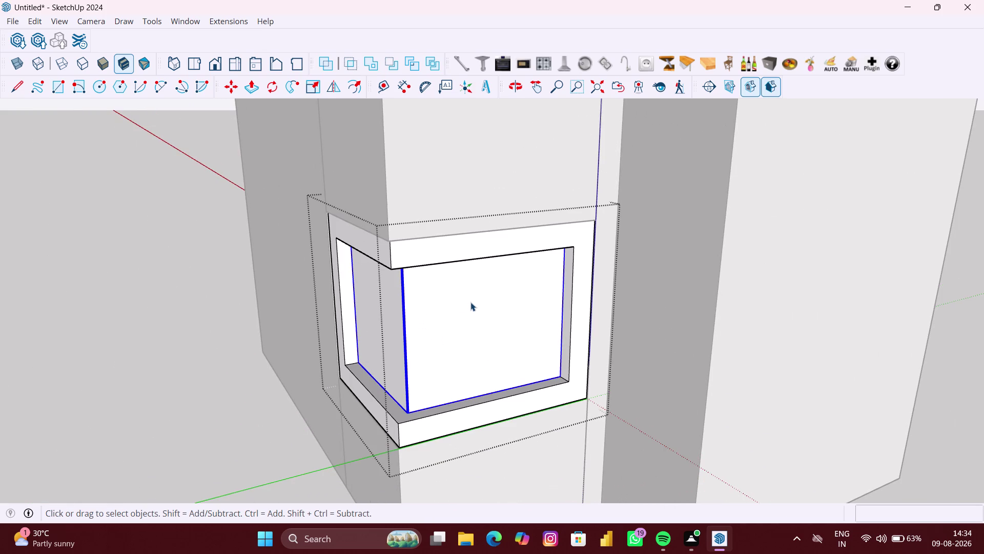
double_click(470, 302)
click(471, 302)
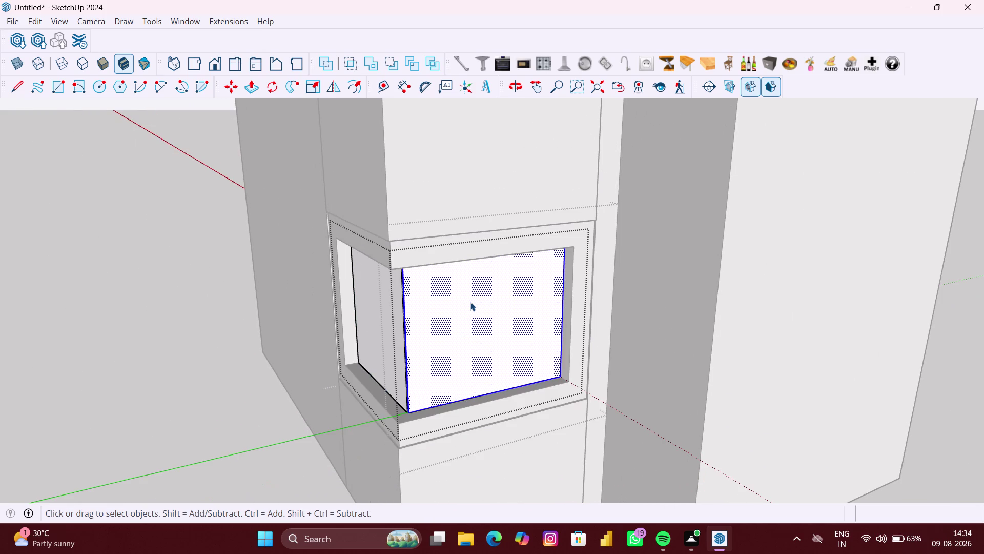
key(b)
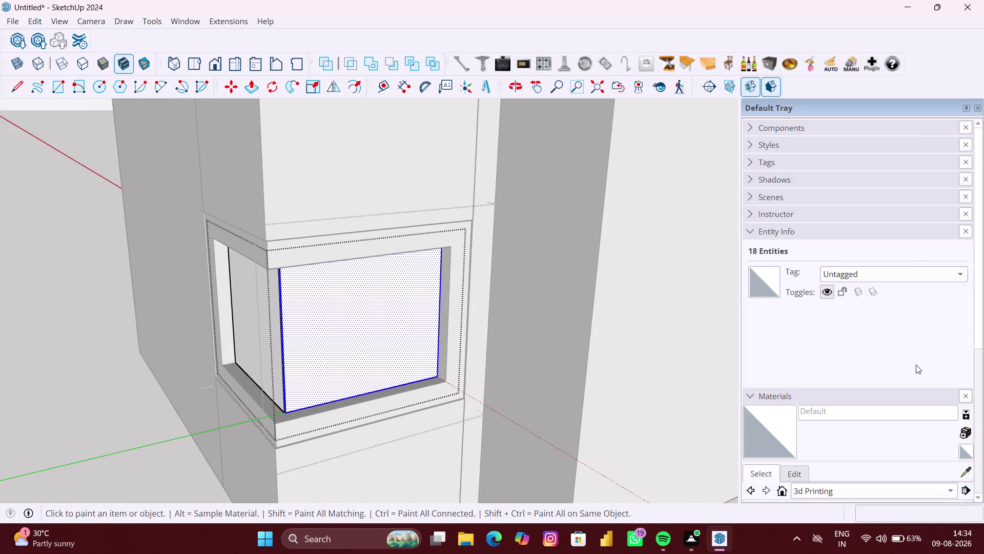
scroll(down, 3)
click(837, 409)
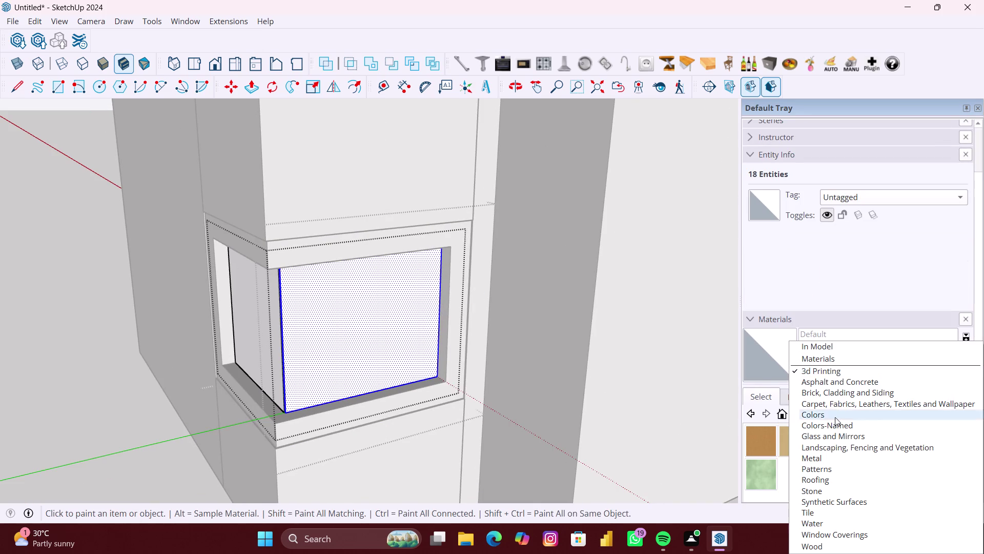
click(829, 437)
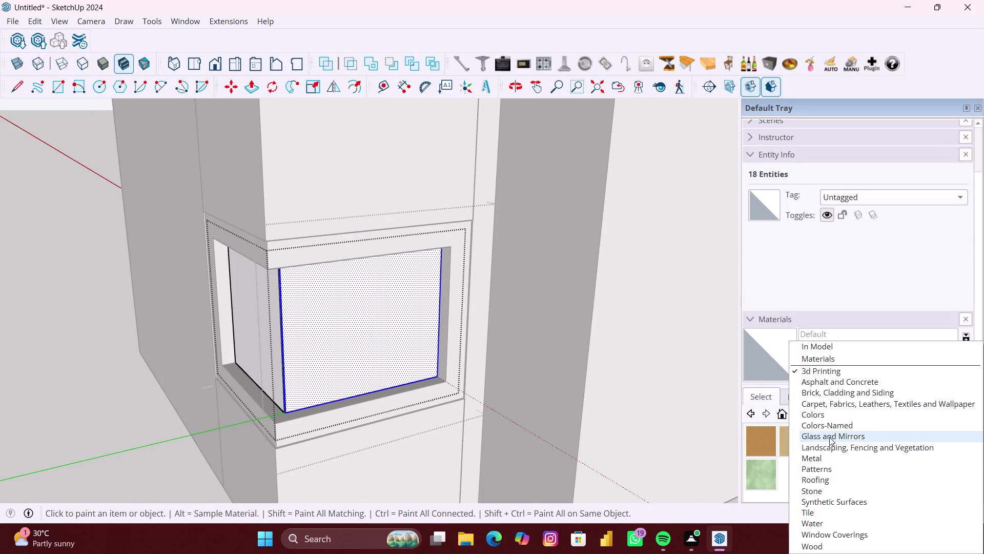
click(869, 445)
click(399, 318)
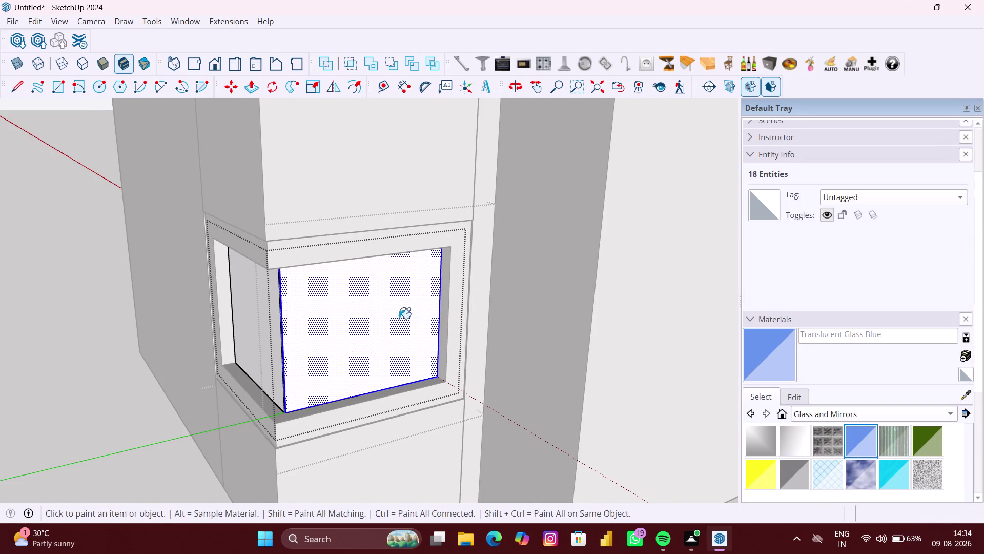
Paint the window's side pane with the translucent blue glass.
middle_drag(272, 335, 400, 350)
click(399, 353)
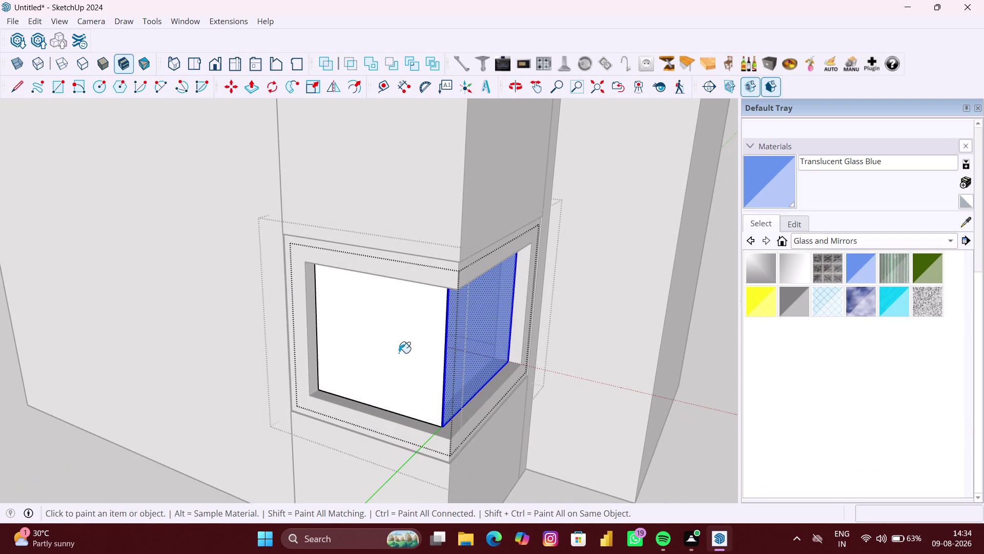
scroll(down, 3)
middle_drag(427, 360, 277, 357)
middle_drag(592, 375, 592, 375)
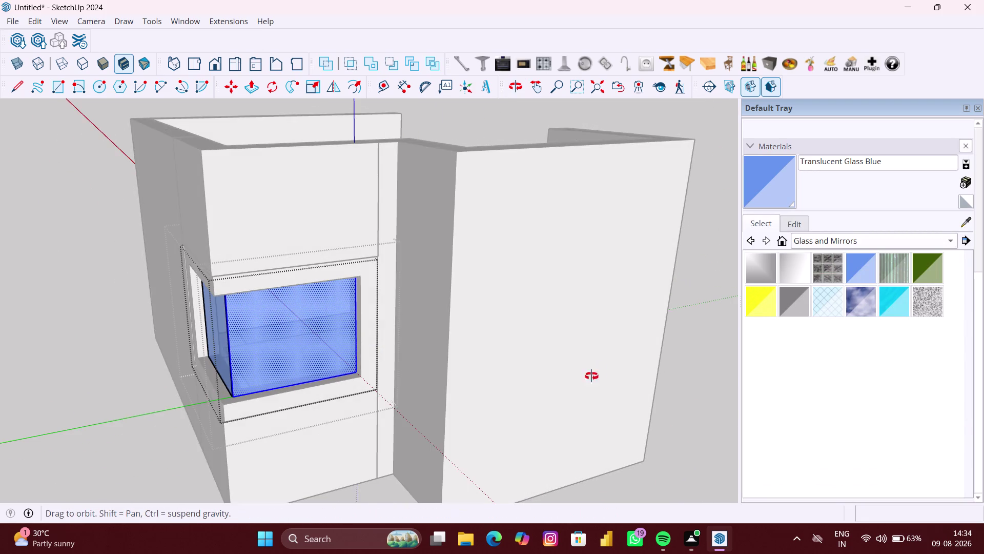
middle_drag(592, 376, 225, 351)
middle_drag(290, 339, 74, 327)
scroll(down, 3)
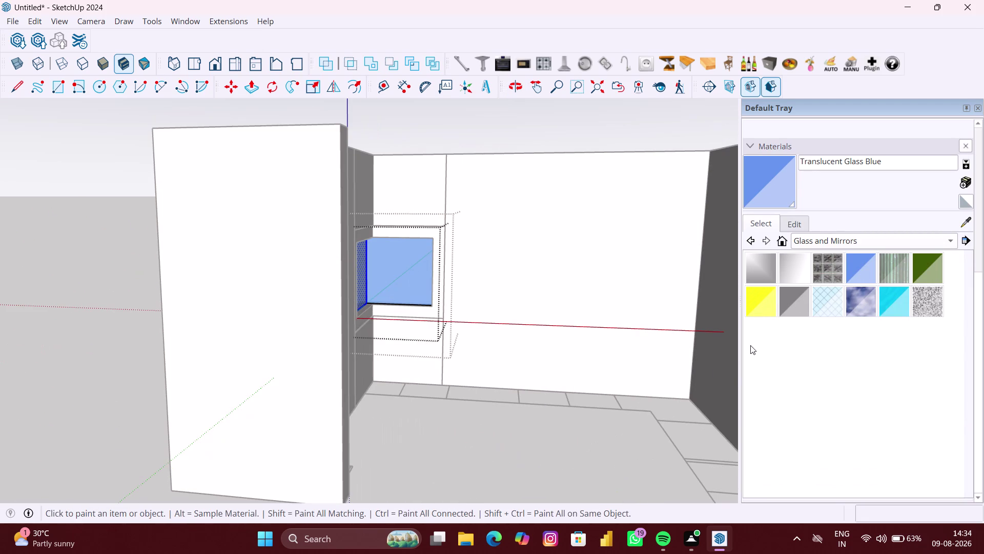
middle_drag(750, 345, 667, 338)
Return to selecting and view the blue glass panes up close.
key(space)
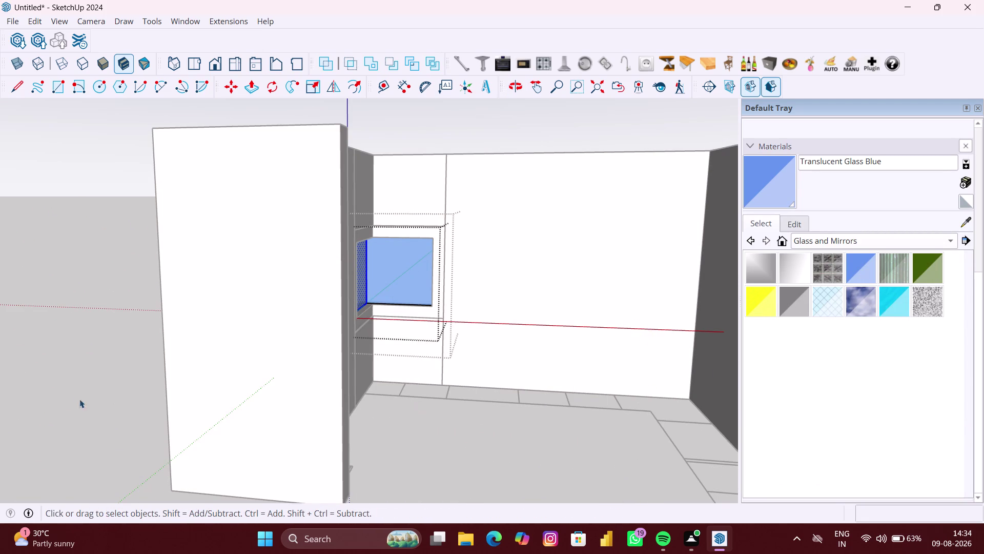
click(48, 390)
scroll(down, 3)
click(94, 392)
scroll(down, 3)
middle_drag(366, 411, 342, 410)
scroll(up, 3)
scroll(up, 3)
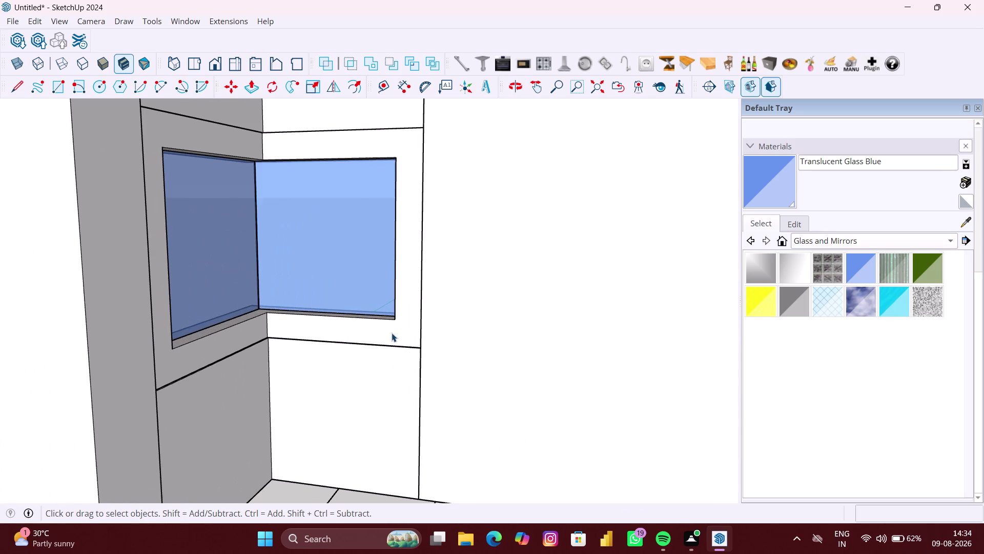
Select the whole window group, orbit back to its front, and reopen it for editing.
click(391, 332)
scroll(down, 3)
click(392, 332)
scroll(down, 3)
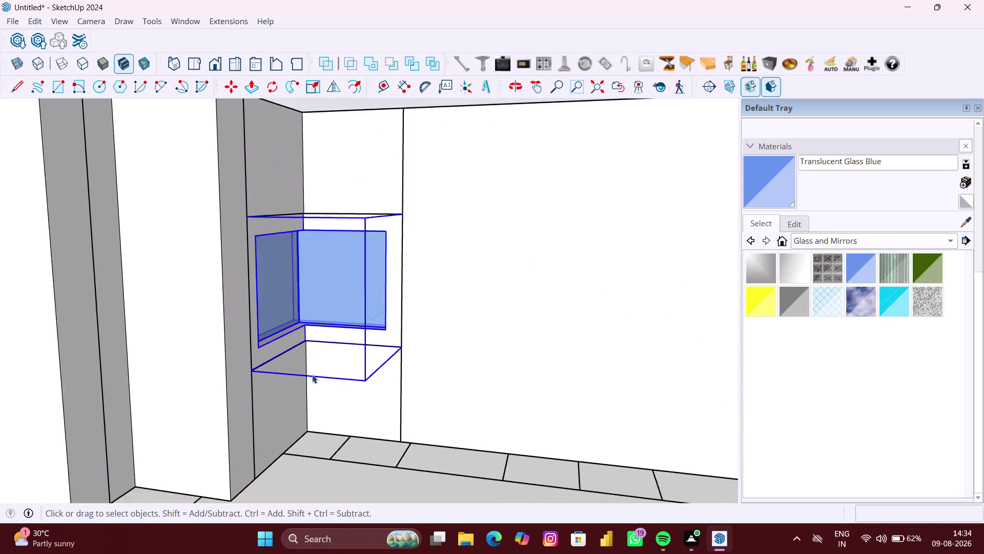
scroll(down, 3)
middle_drag(279, 382, 478, 384)
scroll(down, 3)
middle_drag(342, 388, 533, 399)
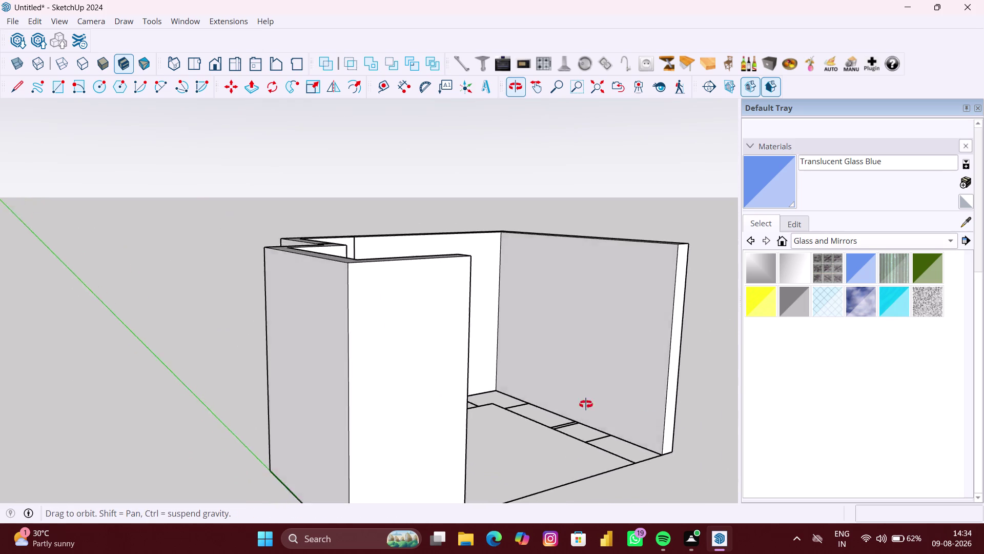
middle_drag(533, 399, 696, 407)
scroll(up, 3)
double_click(419, 384)
scroll(up, 3)
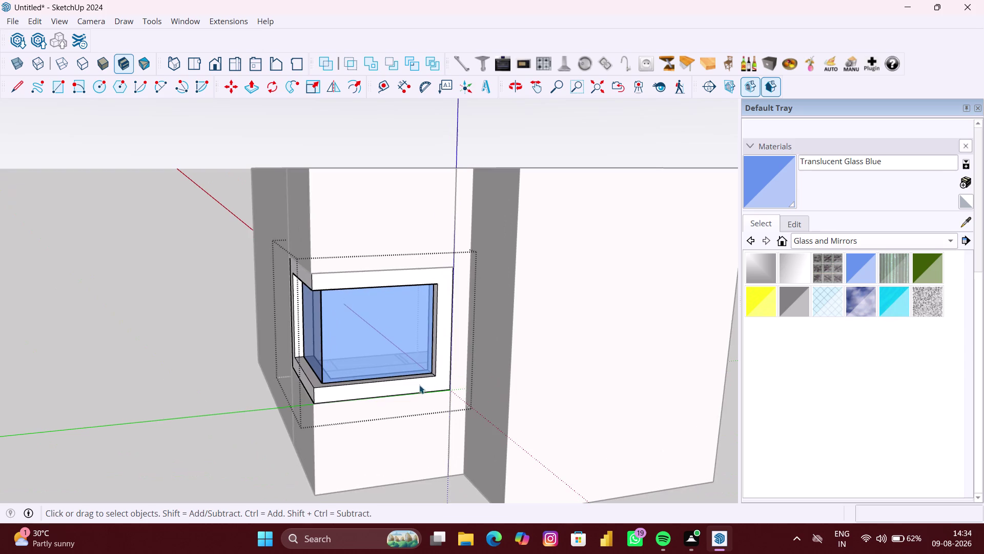
click(865, 245)
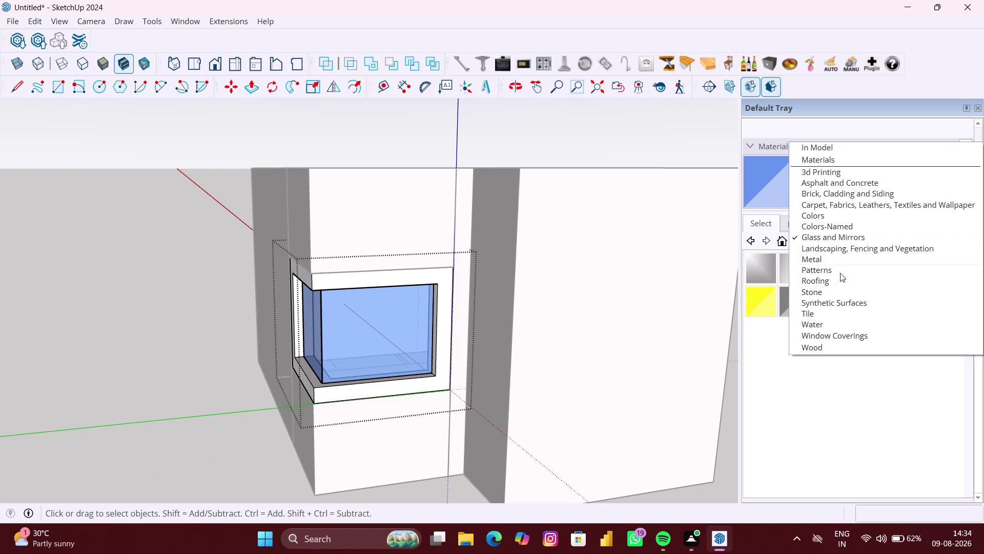
Choose Wood Bamboo and paint the frame's front face and one inner face.
click(823, 344)
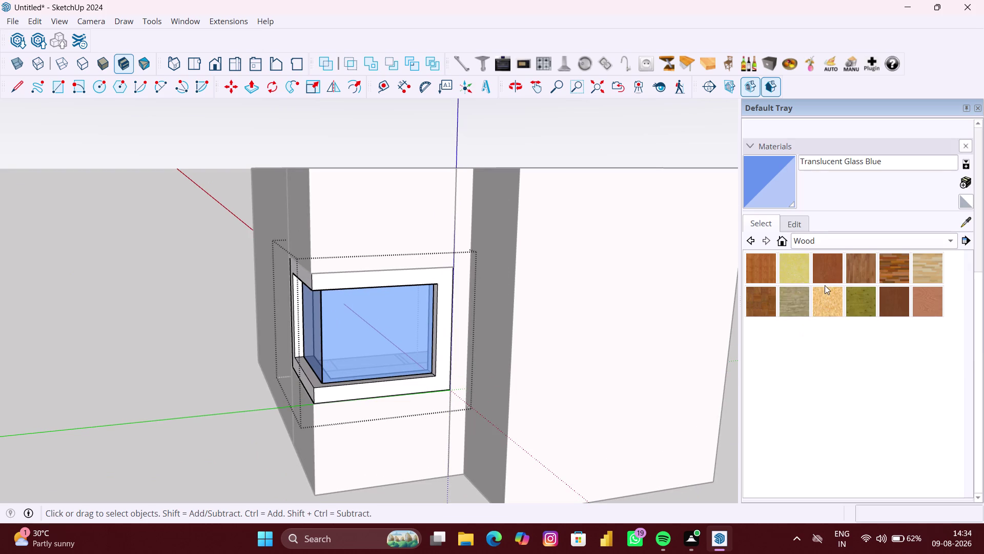
click(763, 268)
scroll(up, 3)
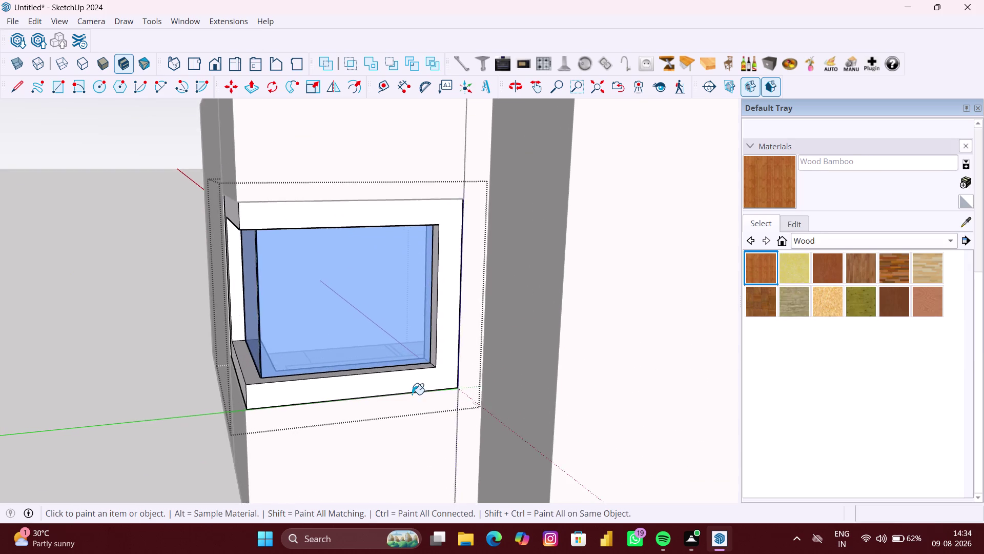
scroll(up, 3)
click(410, 381)
middle_drag(385, 375, 390, 412)
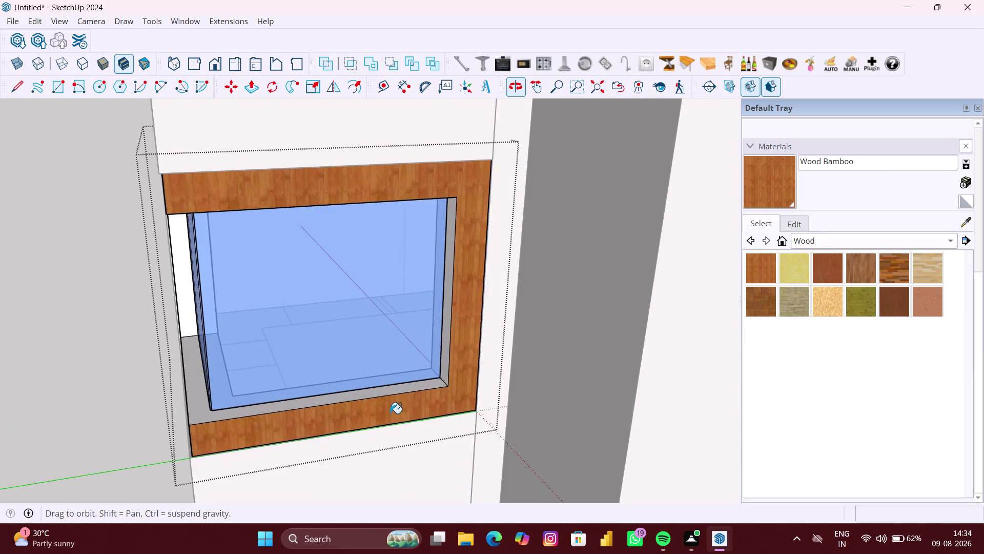
middle_drag(390, 412, 390, 413)
scroll(up, 3)
click(199, 409)
Paint the frame's side, outer and remaining inner faces with bamboo.
scroll(down, 3)
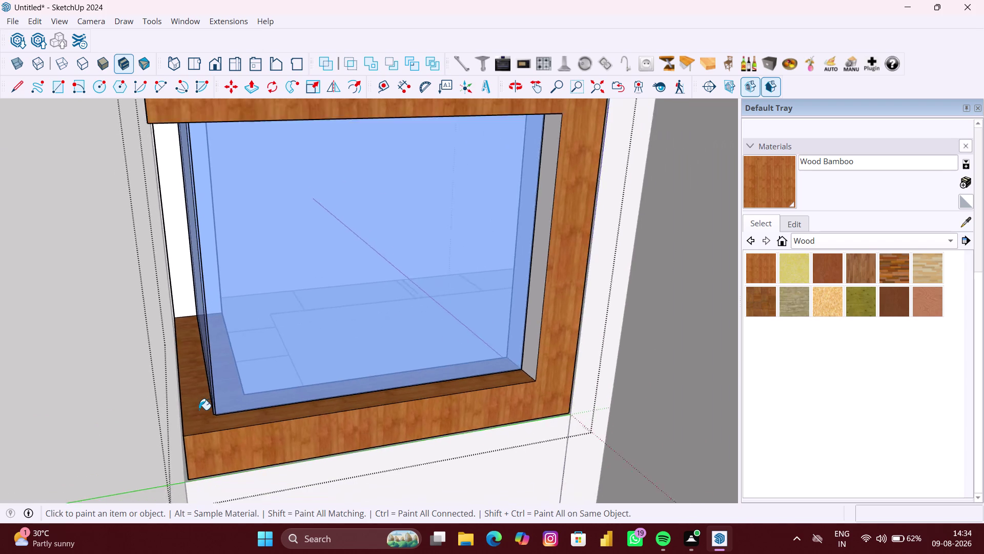
scroll(down, 3)
scroll(down, 3)
middle_drag(206, 409, 301, 401)
scroll(up, 3)
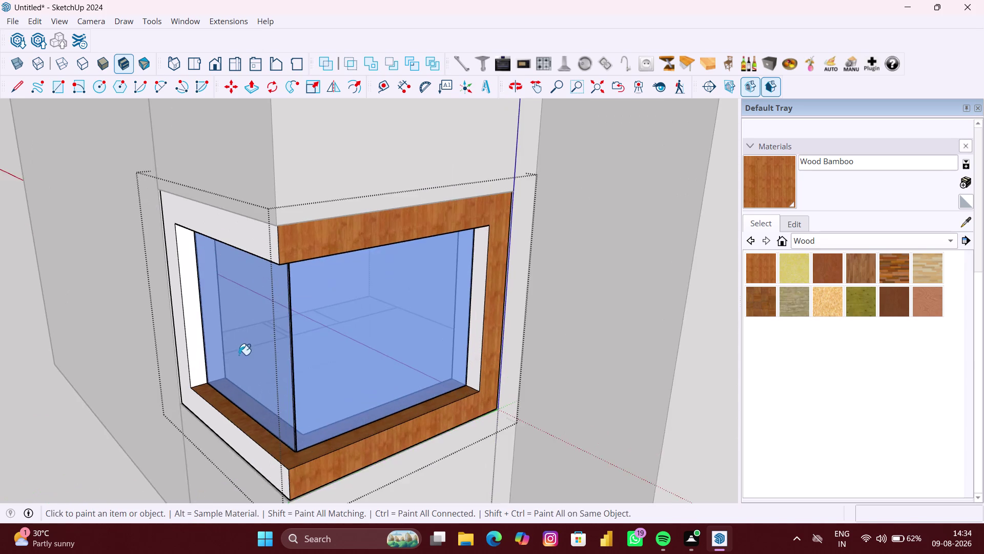
scroll(up, 3)
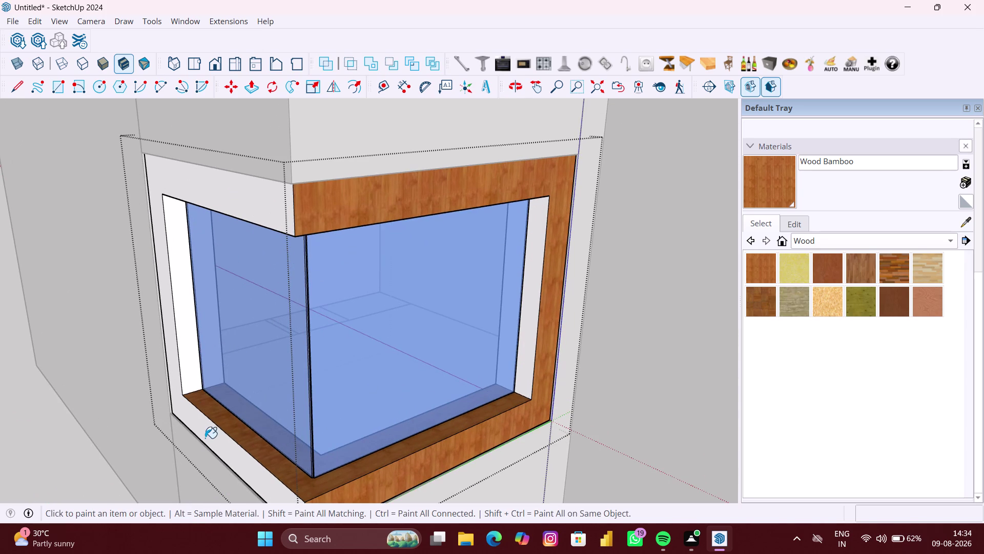
click(206, 437)
click(185, 344)
scroll(down, 3)
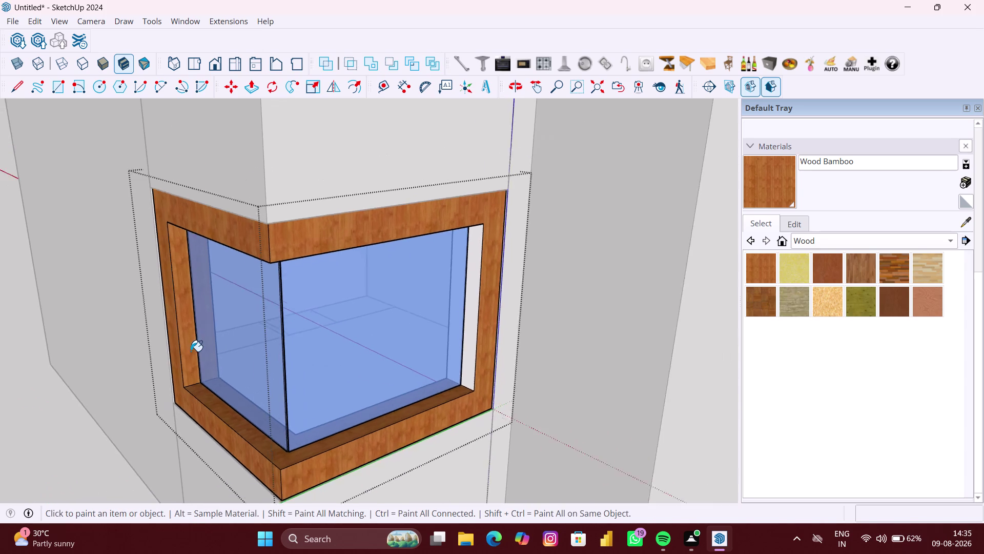
scroll(down, 3)
scroll(up, 3)
middle_drag(333, 359, 377, 362)
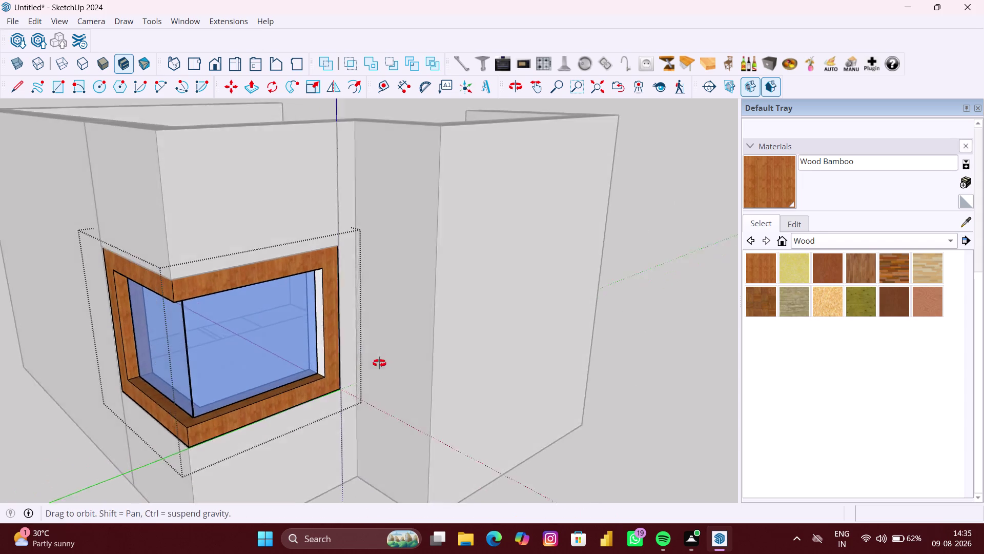
middle_drag(378, 362, 379, 363)
scroll(up, 3)
click(348, 348)
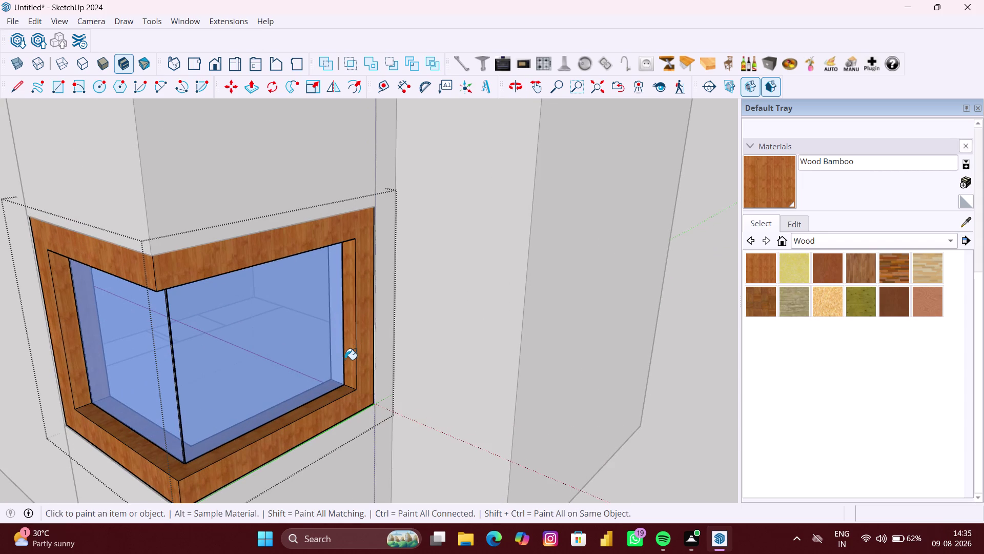
From behind the wall, paint the two back frame faces with bamboo.
scroll(down, 3)
middle_drag(340, 364, 161, 358)
middle_drag(423, 357, 411, 360)
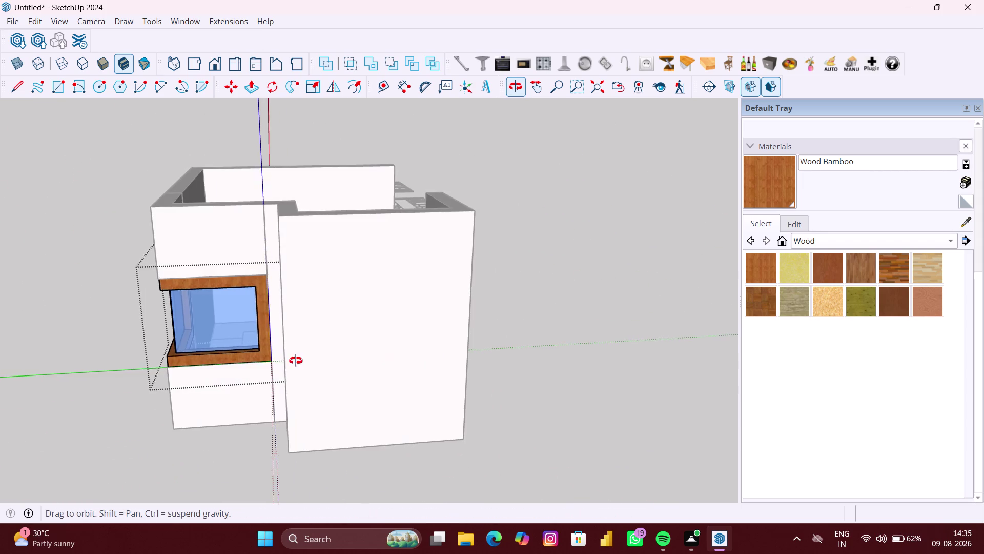
middle_drag(411, 360, 138, 357)
middle_drag(463, 357, 217, 353)
scroll(up, 3)
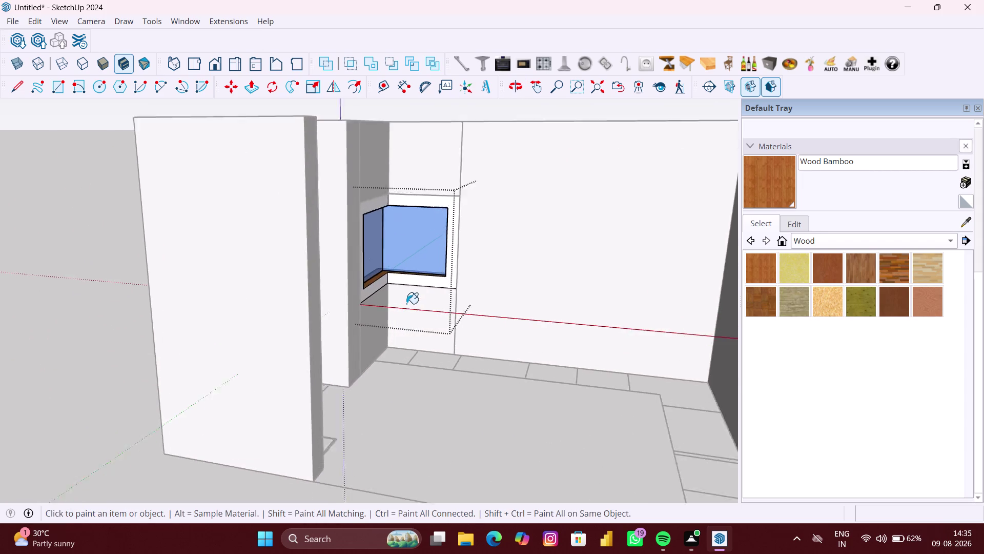
scroll(up, 3)
click(414, 260)
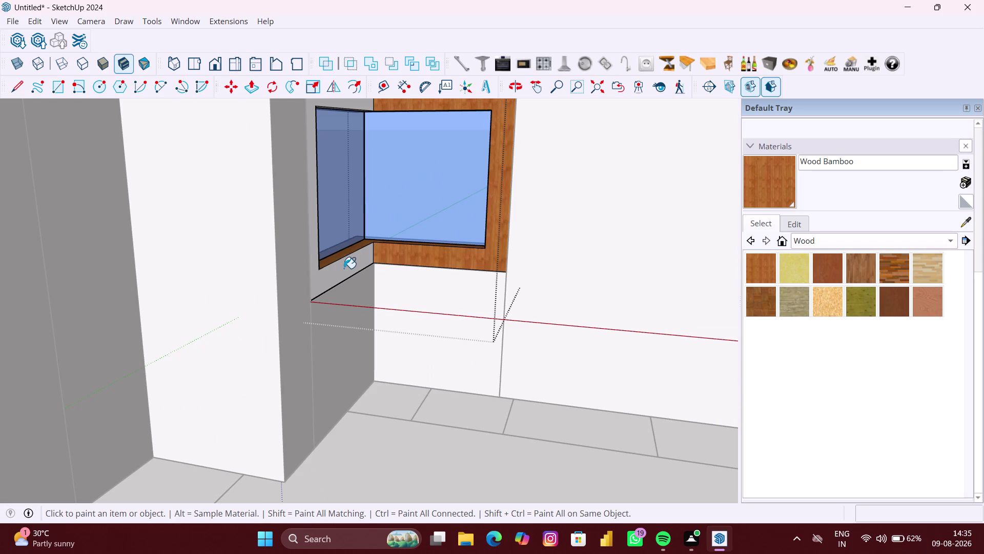
click(344, 268)
Check the back of the frame, then leave the window group.
scroll(down, 3)
middle_drag(380, 270, 321, 296)
scroll(down, 3)
scroll(up, 3)
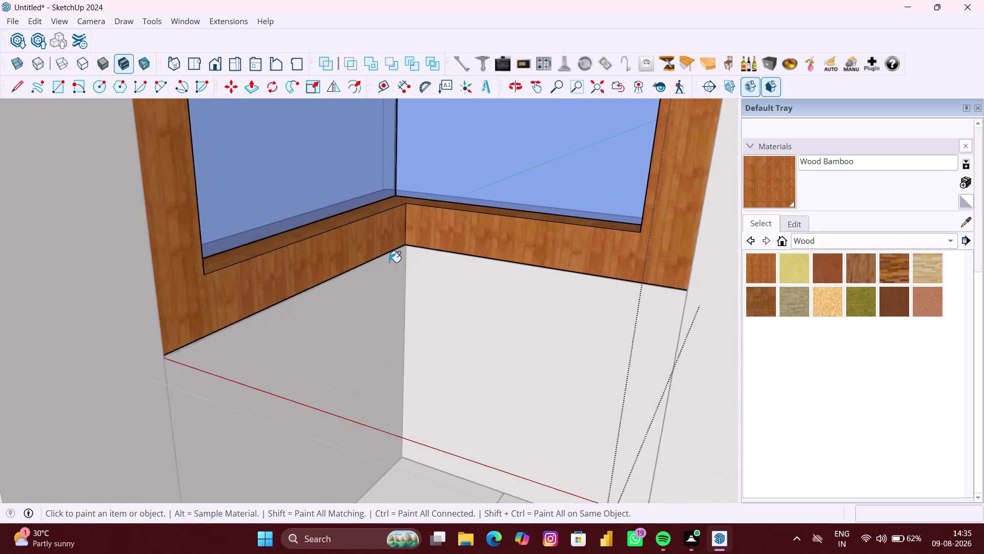
middle_drag(398, 266, 395, 300)
scroll(down, 3)
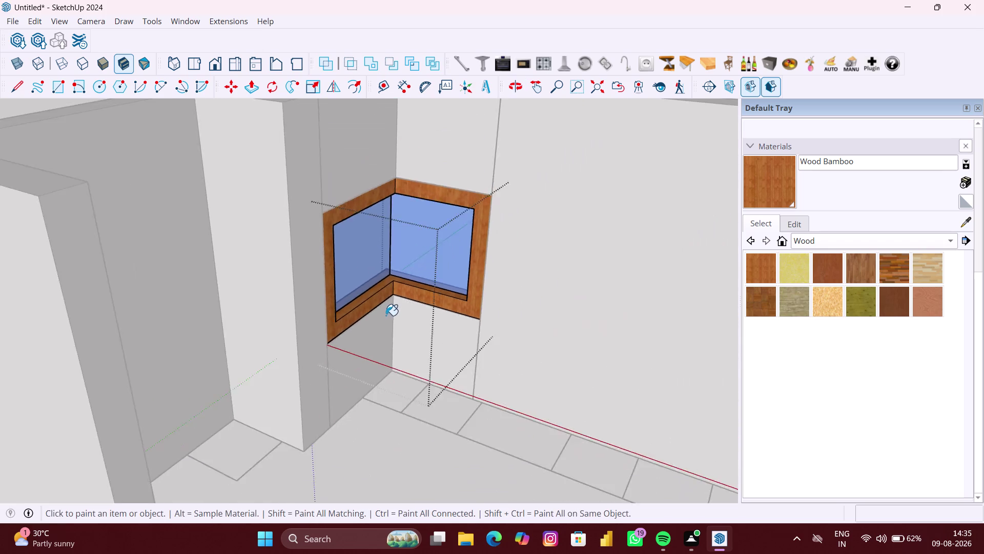
scroll(down, 3)
key(space)
click(597, 446)
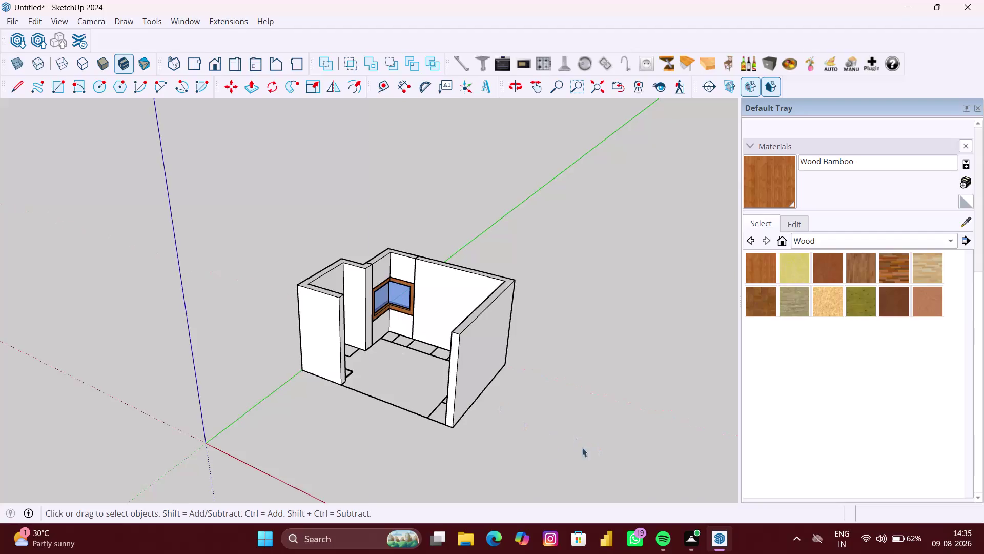
Bring the flat kitchen elevation beside the room into view and window-select all its lines.
scroll(up, 3)
middle_drag(446, 429, 491, 440)
scroll(up, 3)
middle_drag(435, 432, 455, 434)
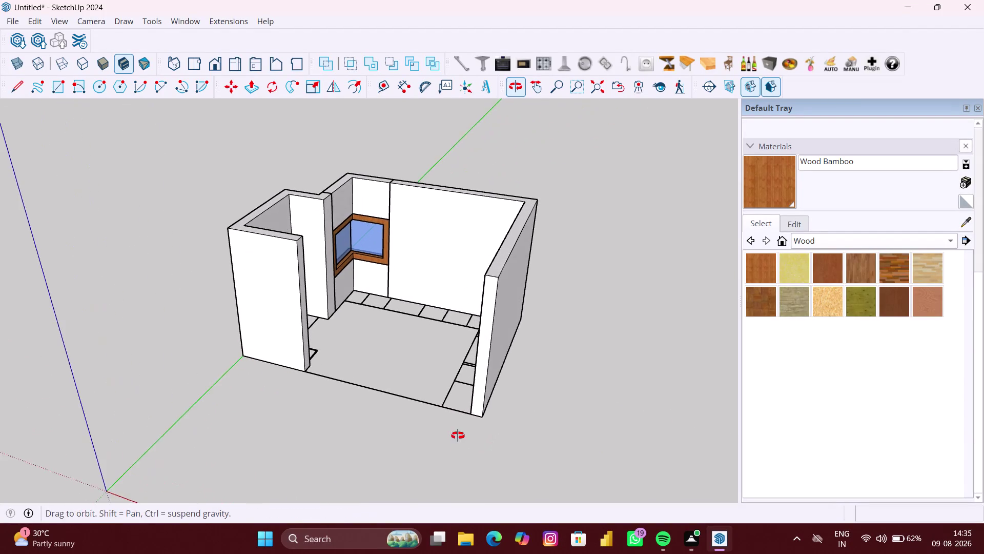
middle_drag(456, 435, 463, 435)
scroll(down, 3)
scroll(up, 3)
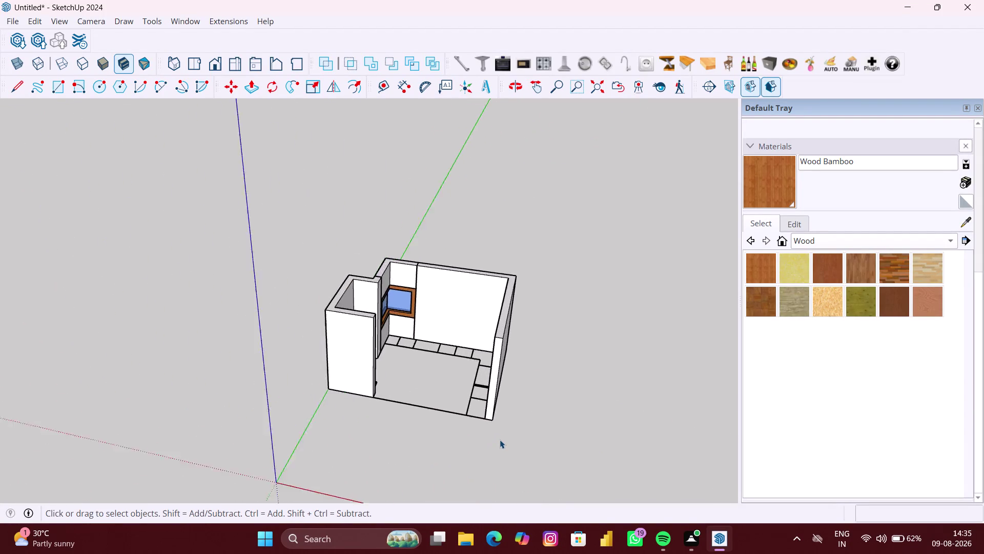
scroll(up, 3)
middle_drag(500, 440, 426, 384)
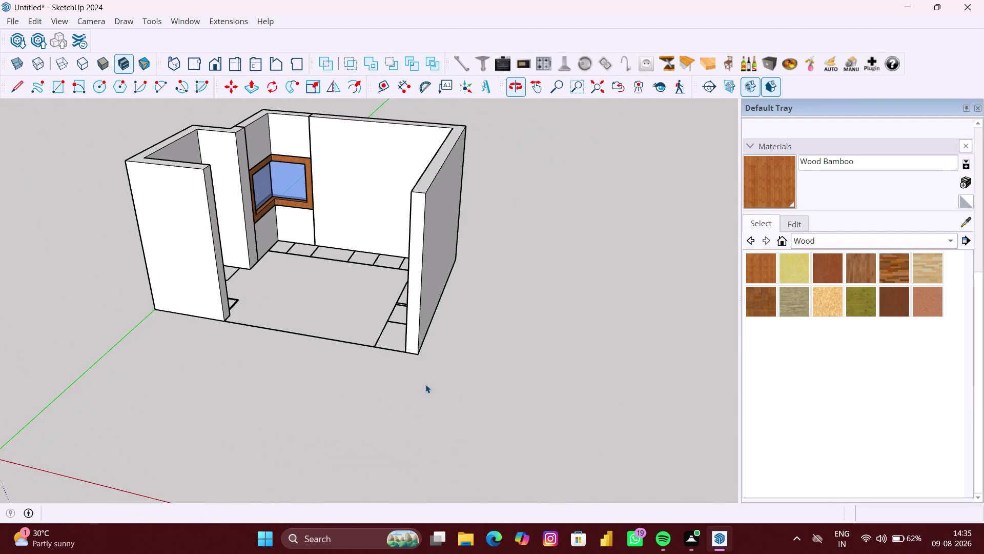
scroll(down, 3)
middle_drag(554, 421, 328, 362)
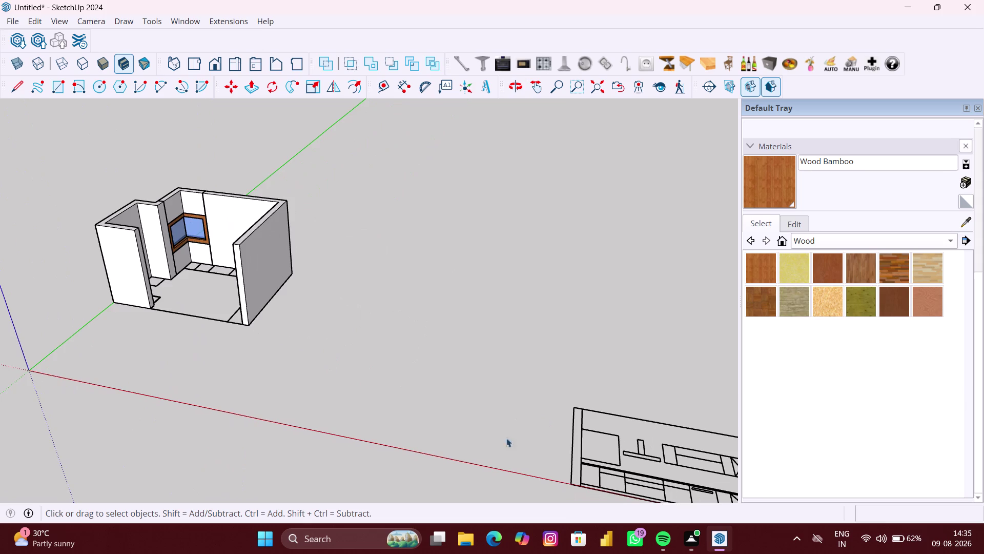
scroll(down, 3)
middle_drag(591, 429, 517, 384)
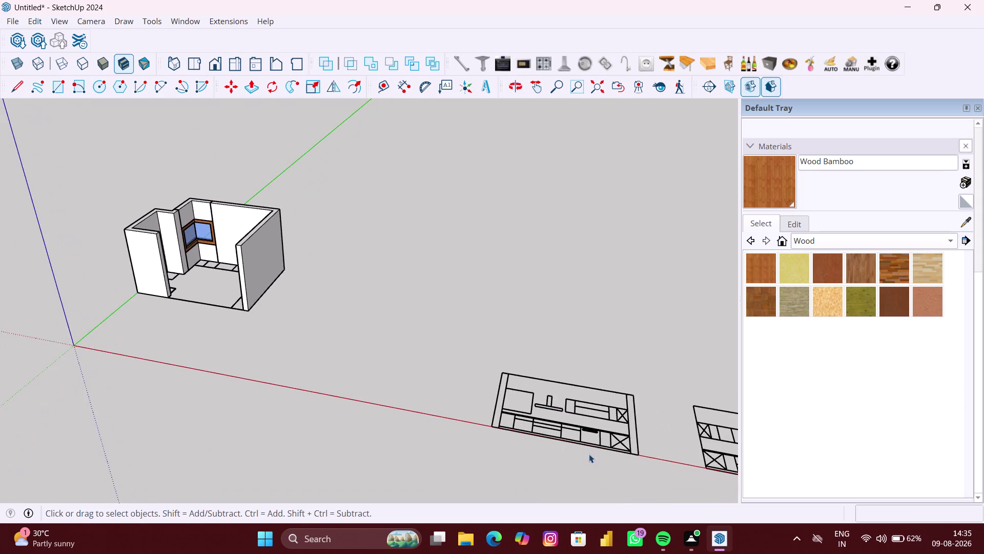
scroll(up, 3)
scroll(up, 3)
drag(671, 463, 319, 287)
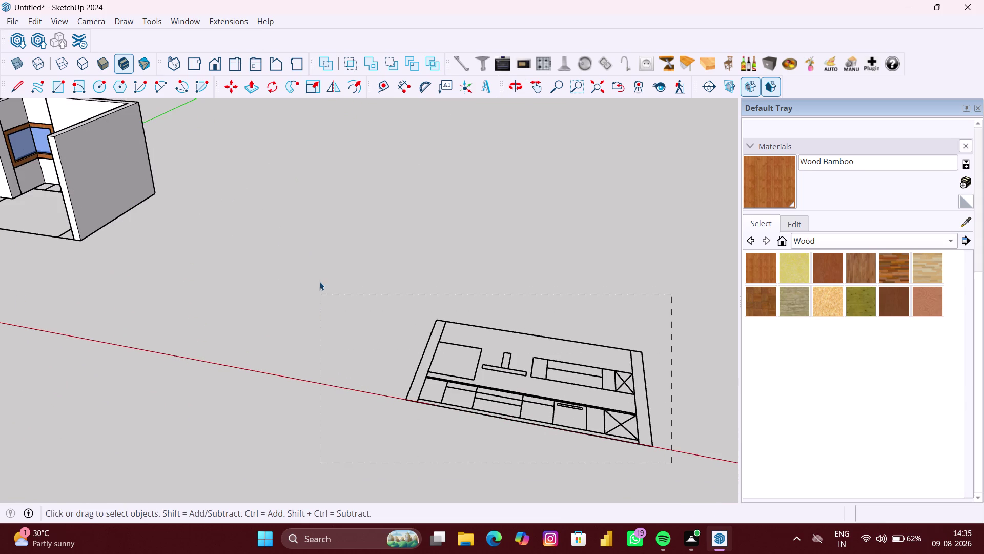
drag(319, 287, 319, 280)
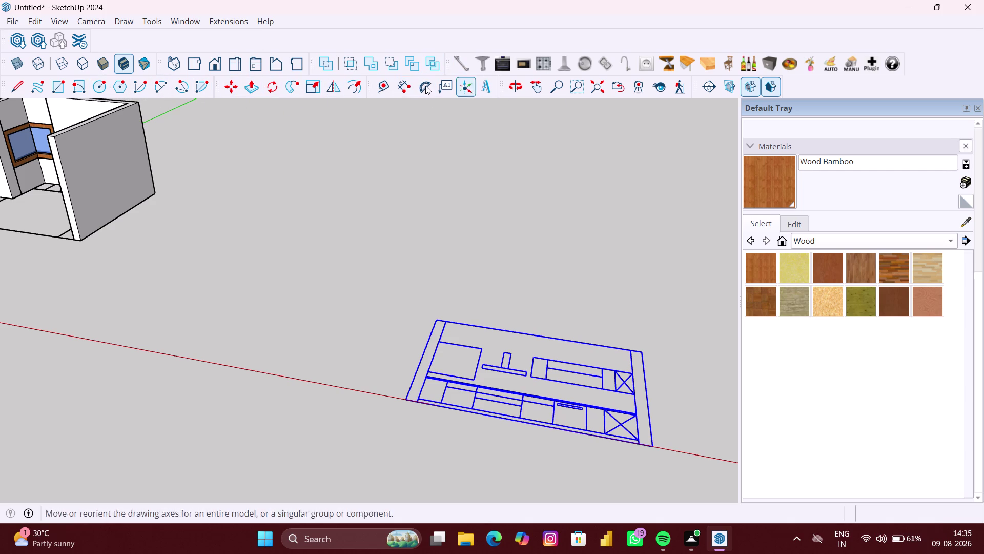
Rotate the selected elevation 90° on the red axis about its bottom corner, then deselect it.
click(270, 86)
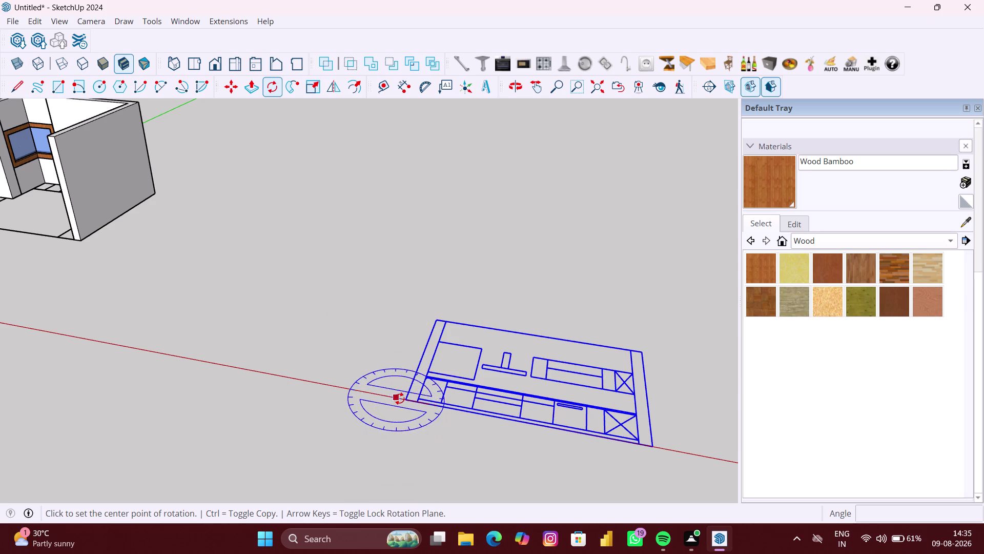
key(Left)
key(Right)
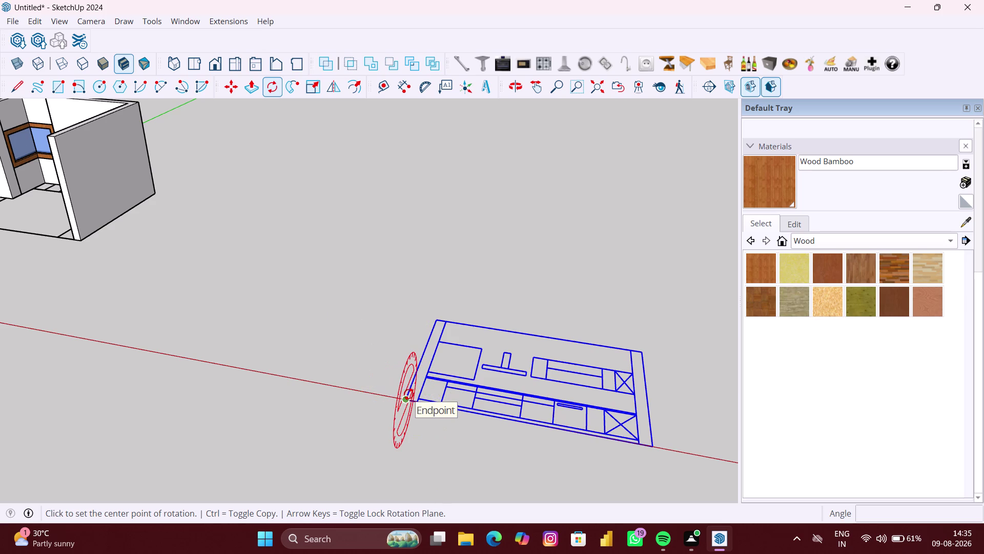
drag(403, 395, 408, 394)
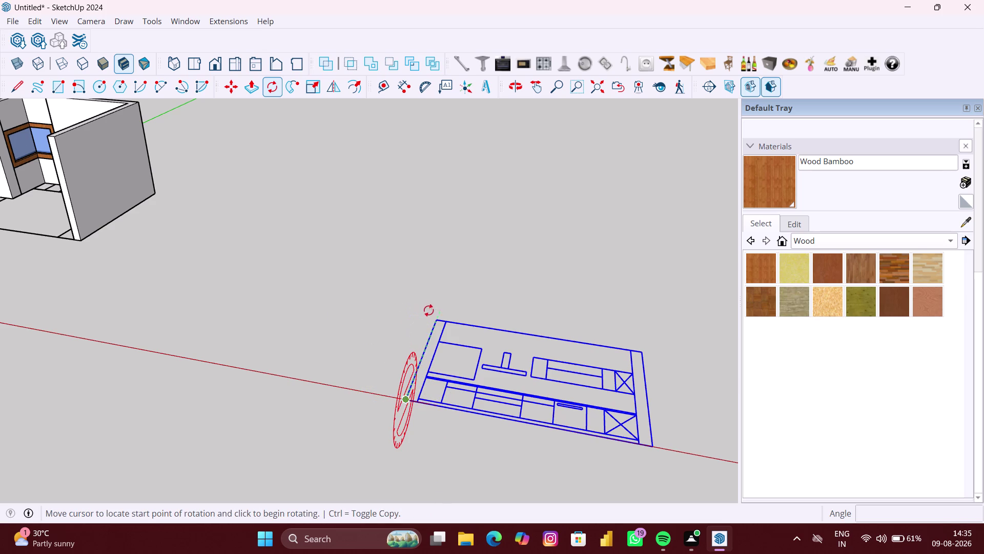
click(435, 316)
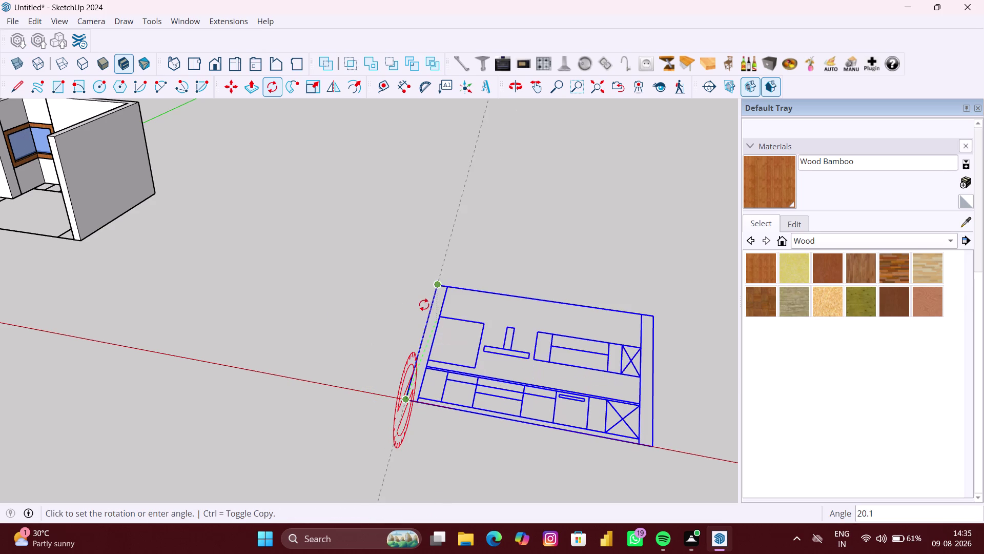
text(90)
key(Return)
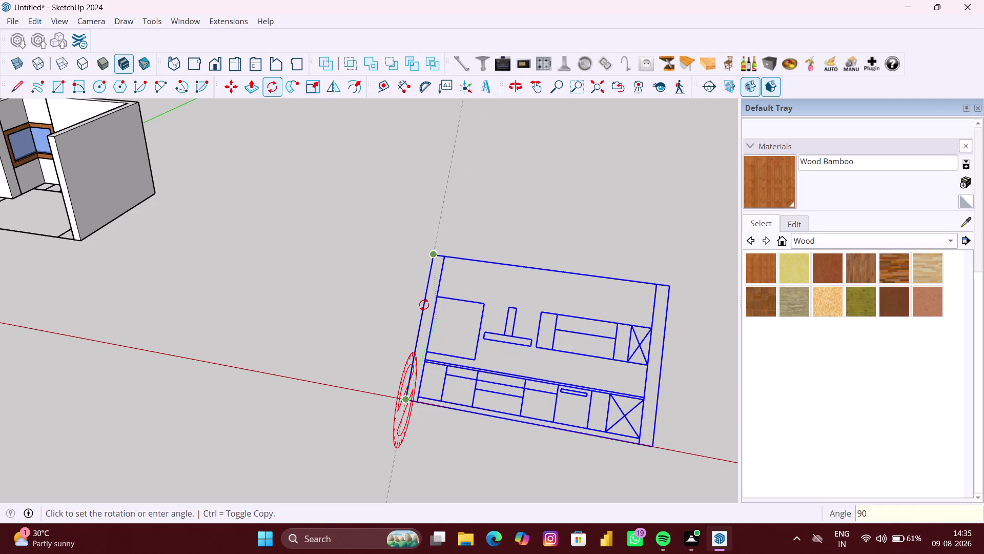
key(space)
click(316, 335)
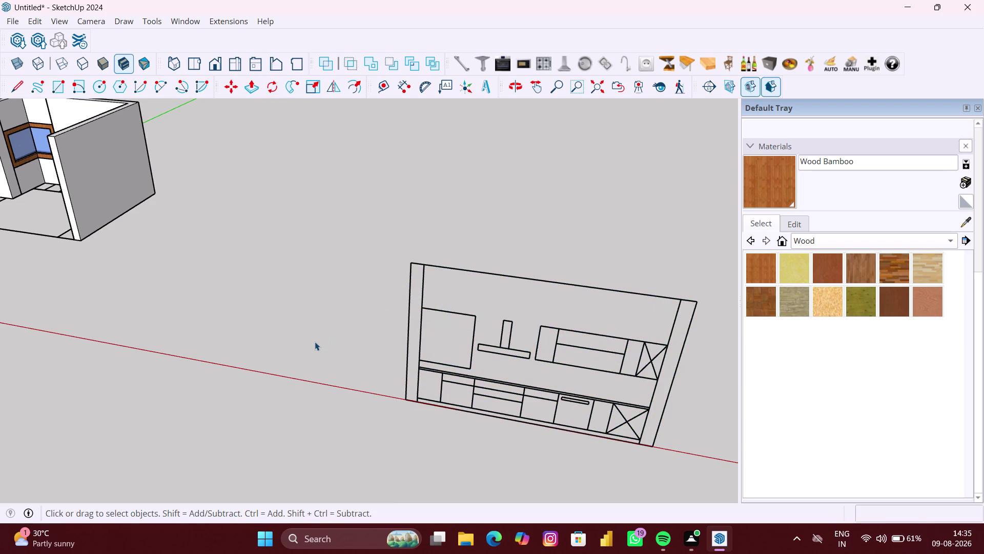
scroll(down, 3)
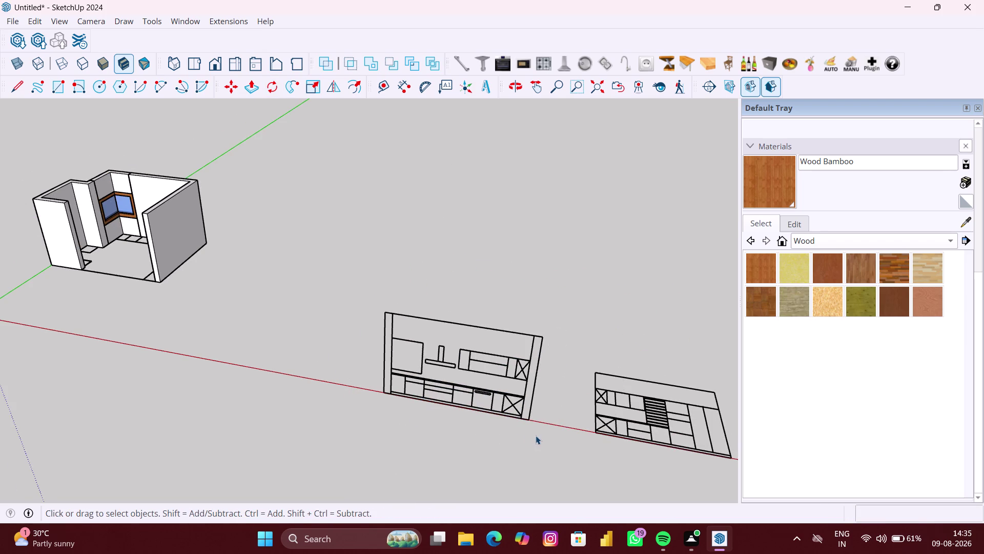
Move the upright elevation drawing closer to the room.
drag(538, 433, 366, 270)
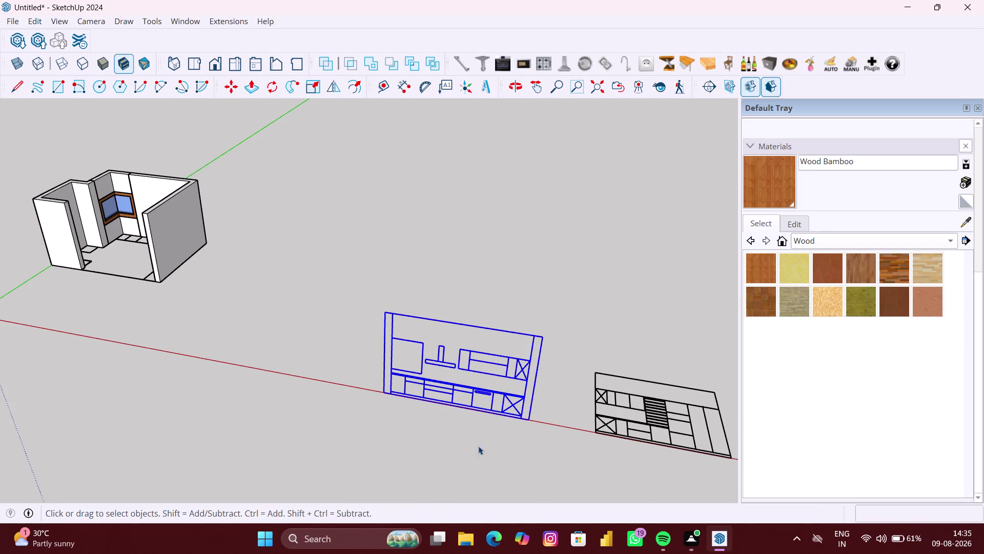
key(m)
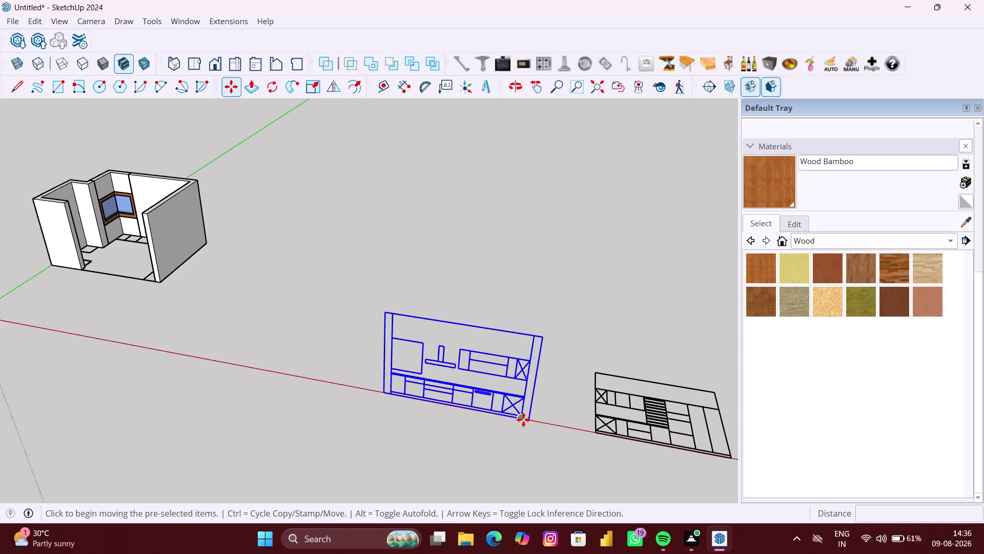
click(526, 419)
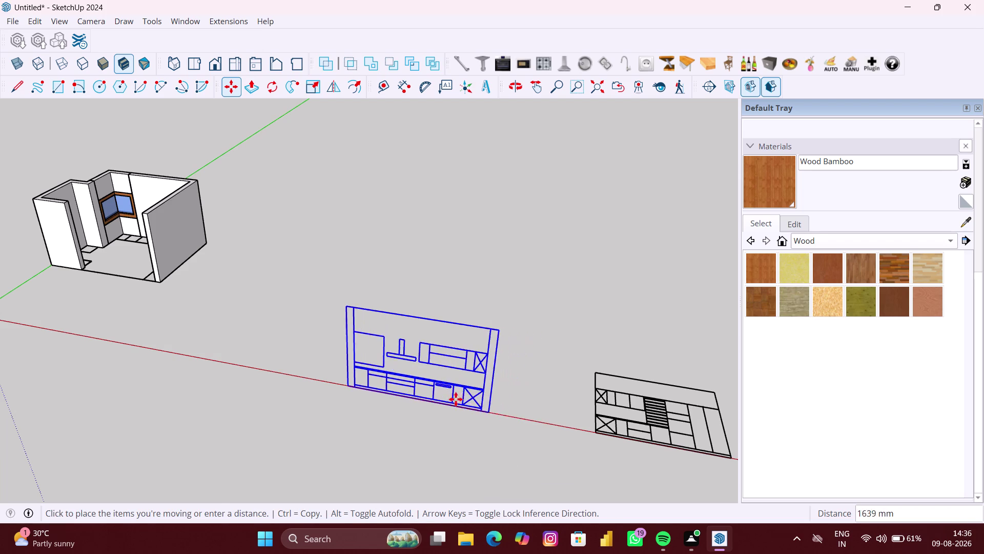
click(341, 377)
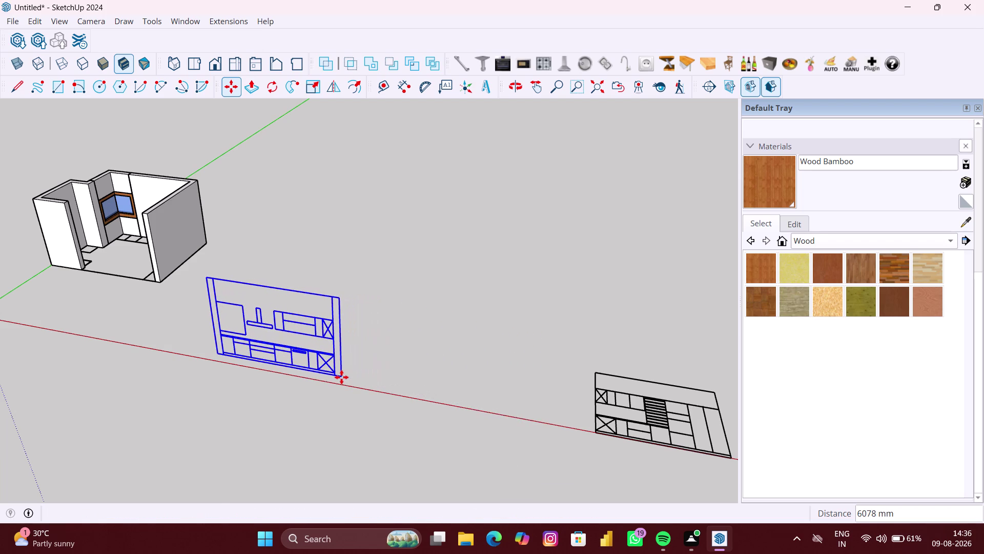
scroll(up, 3)
key(space)
click(415, 376)
Erase the first batch of crossed-box lines on the elevation.
scroll(up, 3)
middle_drag(334, 360, 367, 359)
scroll(up, 3)
drag(371, 350, 354, 346)
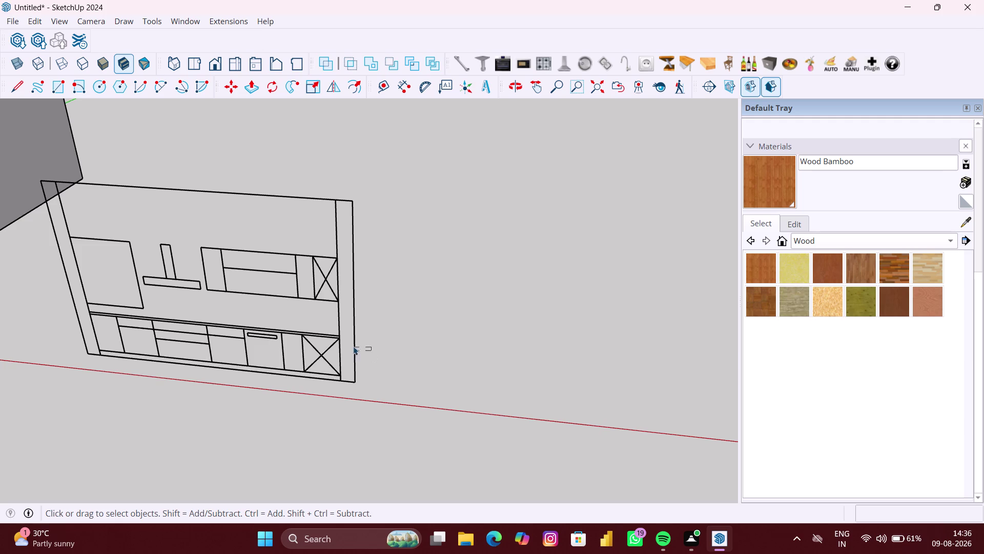
drag(355, 346, 353, 341)
key(Delete)
drag(367, 219, 345, 206)
drag(348, 204, 348, 203)
drag(347, 203, 342, 198)
key(Delete)
drag(356, 381, 341, 379)
key(Delete)
scroll(down, 3)
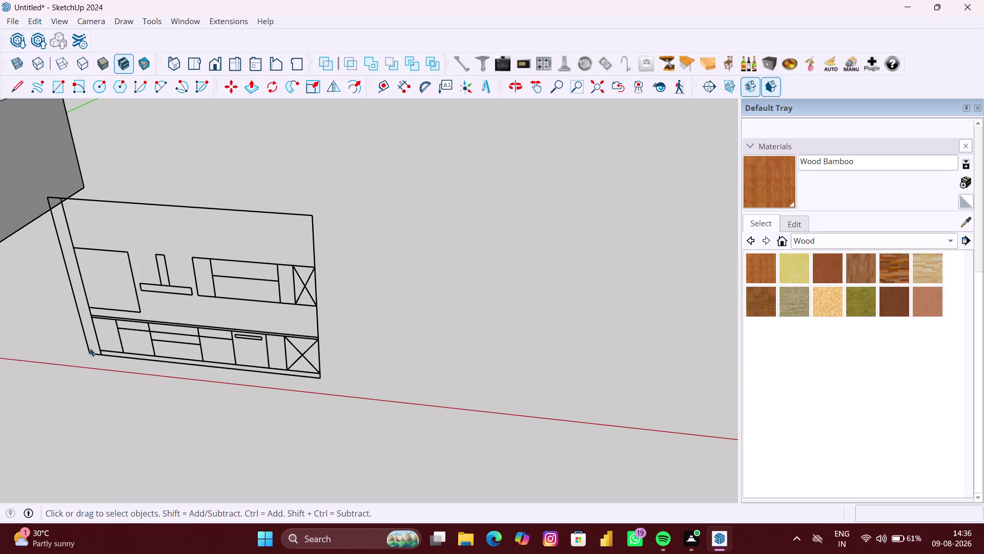
Erase the outer left border line and the short leftover line at bottom left.
drag(89, 332, 75, 331)
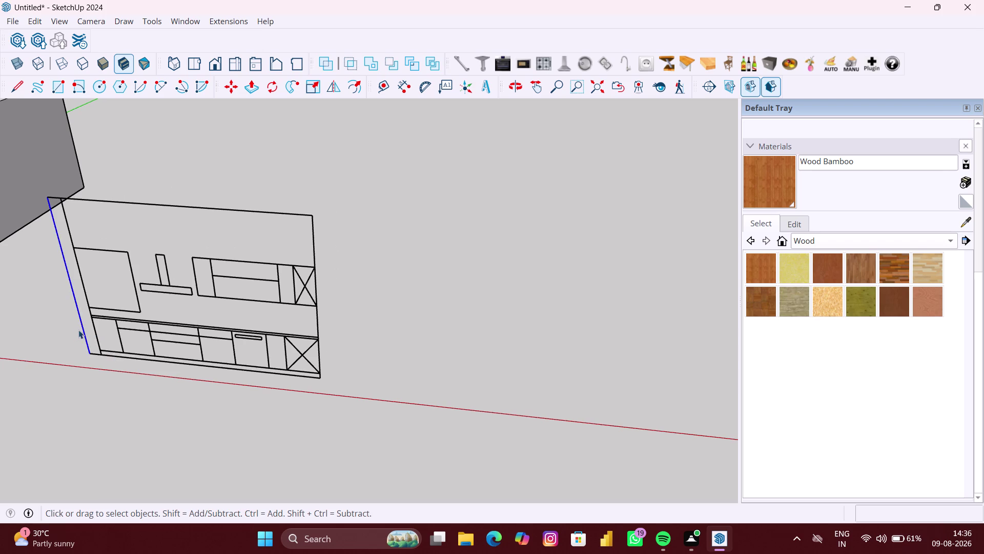
key(Delete)
scroll(up, 3)
drag(96, 355, 84, 348)
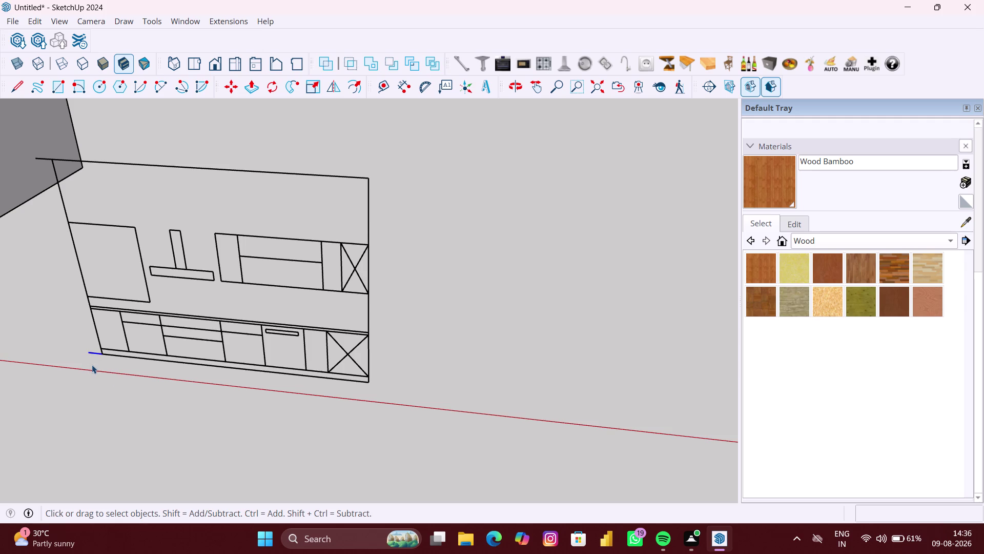
scroll(up, 3)
key(Delete)
scroll(down, 3)
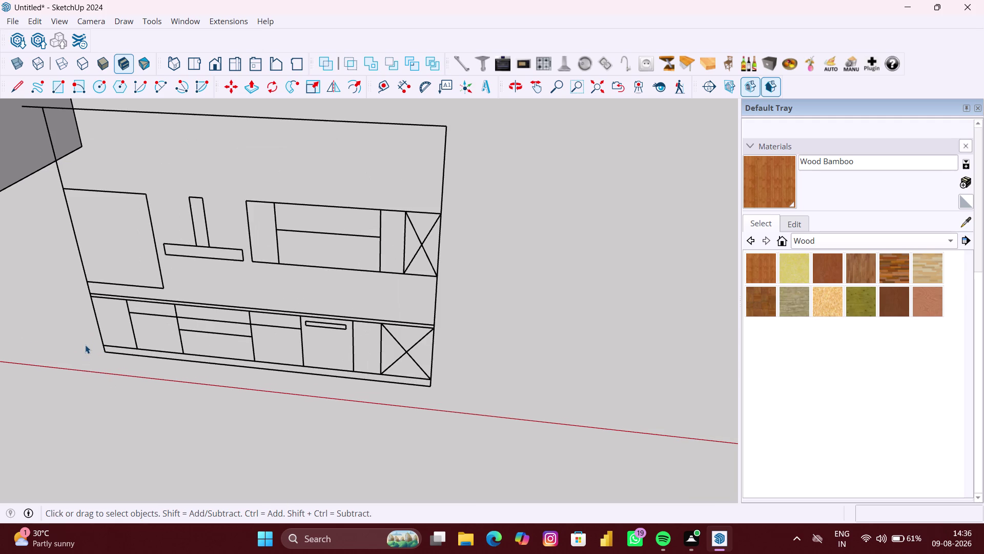
scroll(down, 3)
Erase the top-left overhanging stub and a stray edge along the top outline.
middle_drag(96, 340, 187, 441)
scroll(up, 3)
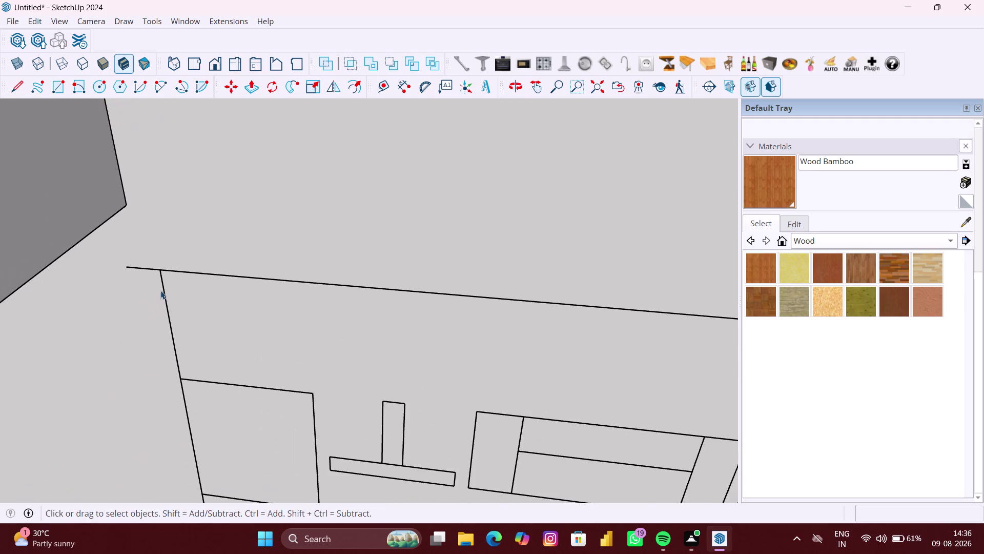
scroll(up, 3)
drag(145, 276, 115, 244)
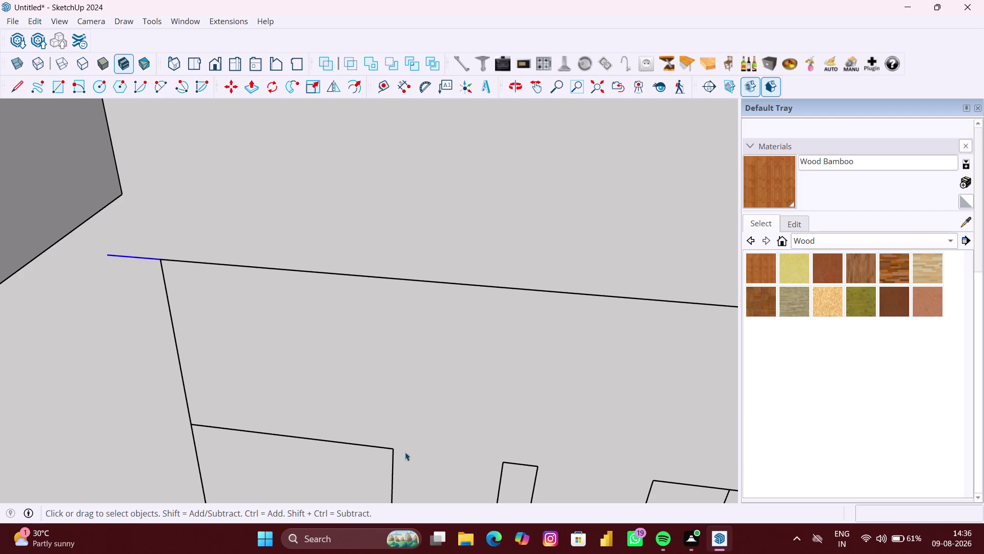
key(Delete)
scroll(down, 3)
middle_drag(529, 472, 520, 262)
scroll(up, 3)
drag(355, 282, 291, 269)
key(Delete)
scroll(down, 3)
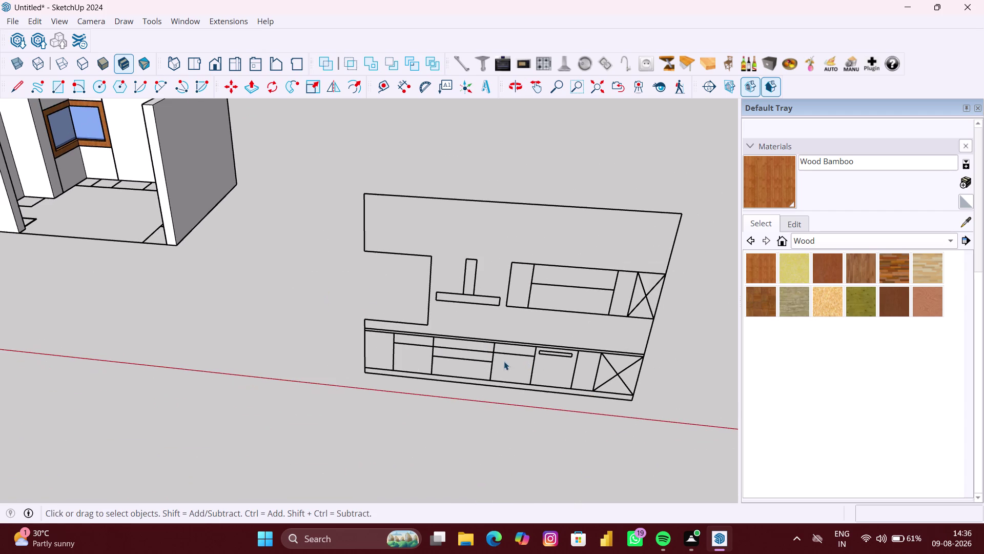
Erase the diagonal lines of the lower crossed box on the right-hand cabinets.
scroll(up, 3)
scroll(up, 3)
drag(676, 370, 658, 366)
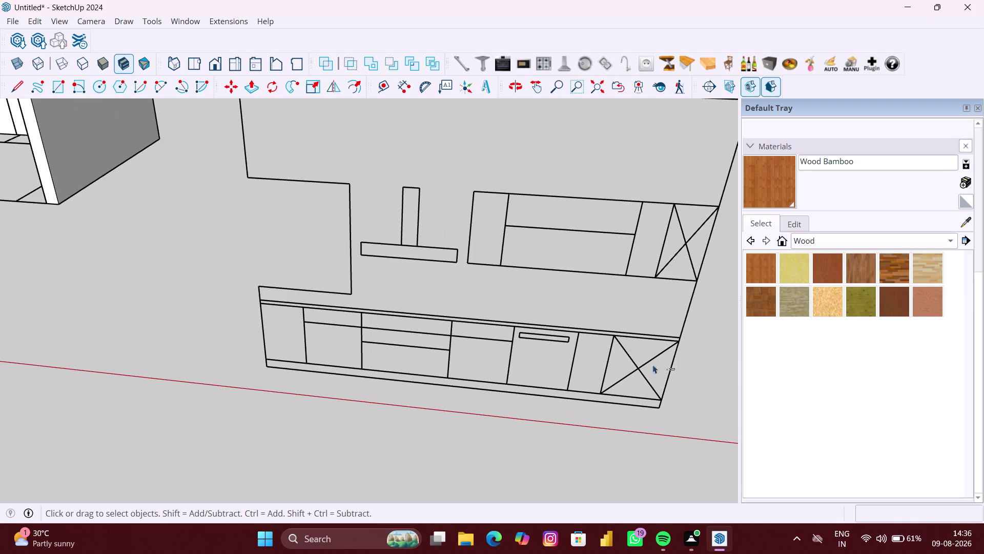
drag(657, 366, 644, 360)
key(Delete)
scroll(up, 3)
drag(651, 384, 623, 362)
key(Delete)
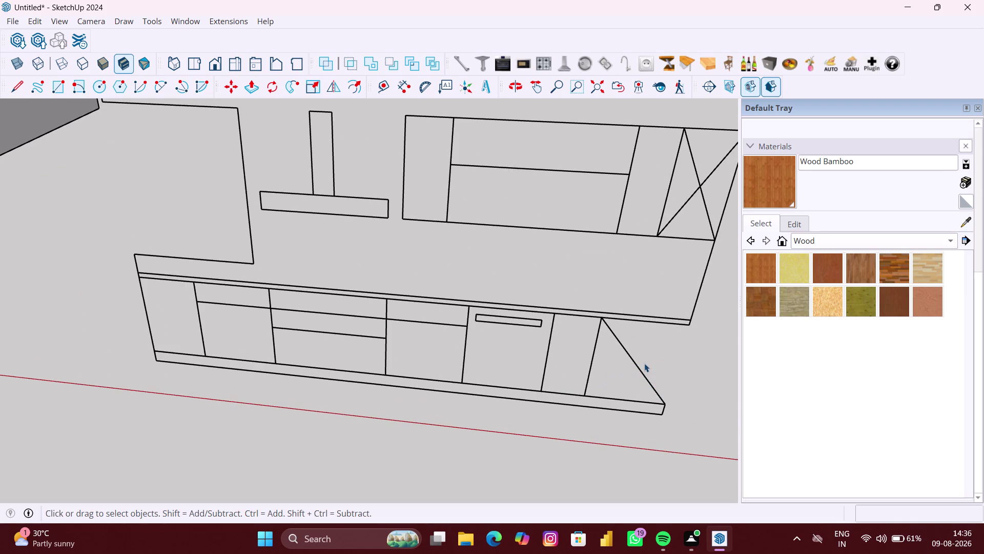
drag(644, 363, 621, 361)
key(Delete)
scroll(down, 3)
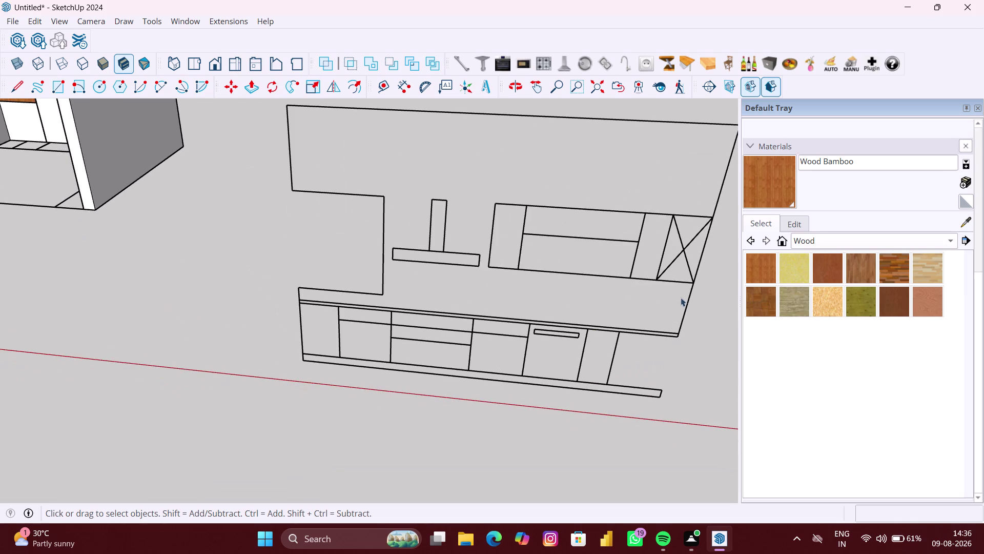
Erase the upper crossed box and right border, then frame the room and drawing.
drag(705, 257, 683, 248)
key(Delete)
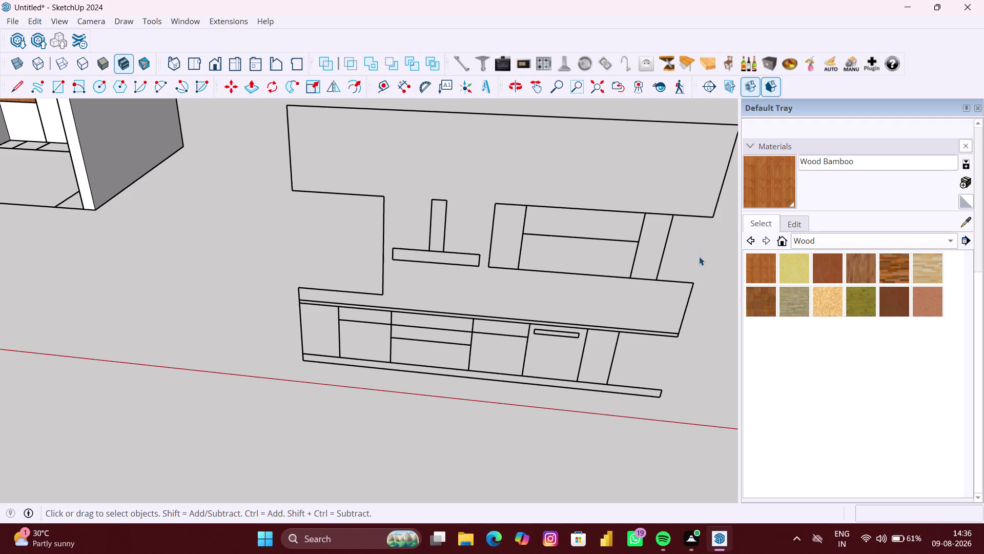
scroll(down, 3)
scroll(down, 3)
middle_drag(703, 373, 675, 305)
scroll(up, 3)
middle_drag(472, 334, 528, 326)
scroll(down, 3)
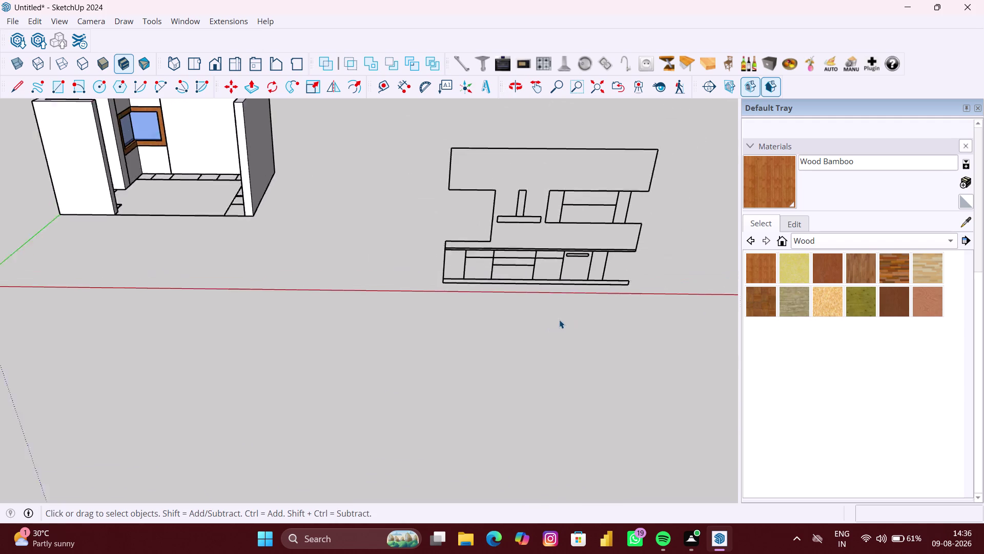
scroll(down, 3)
Make a group from the whole cleaned-up elevation linework.
drag(646, 318, 384, 139)
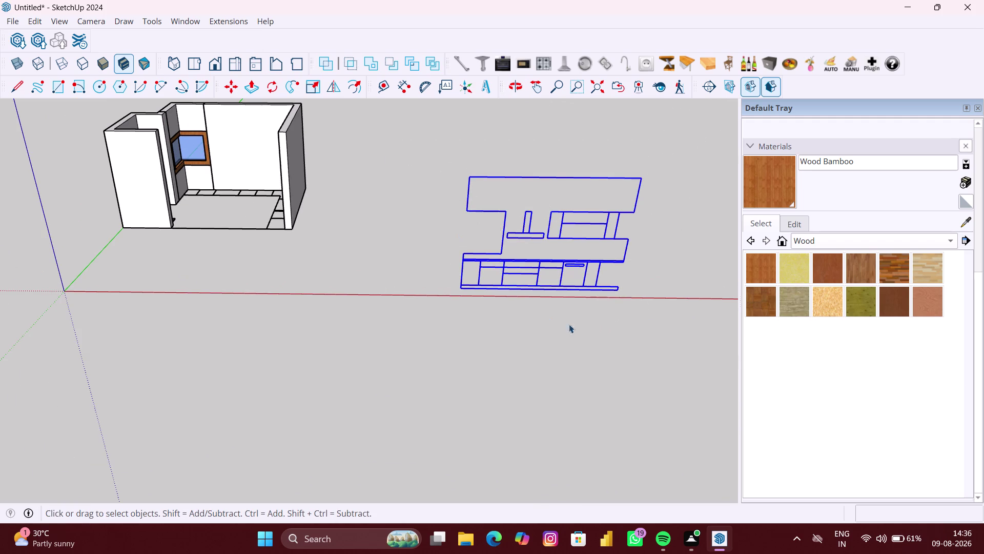
right_click(572, 276)
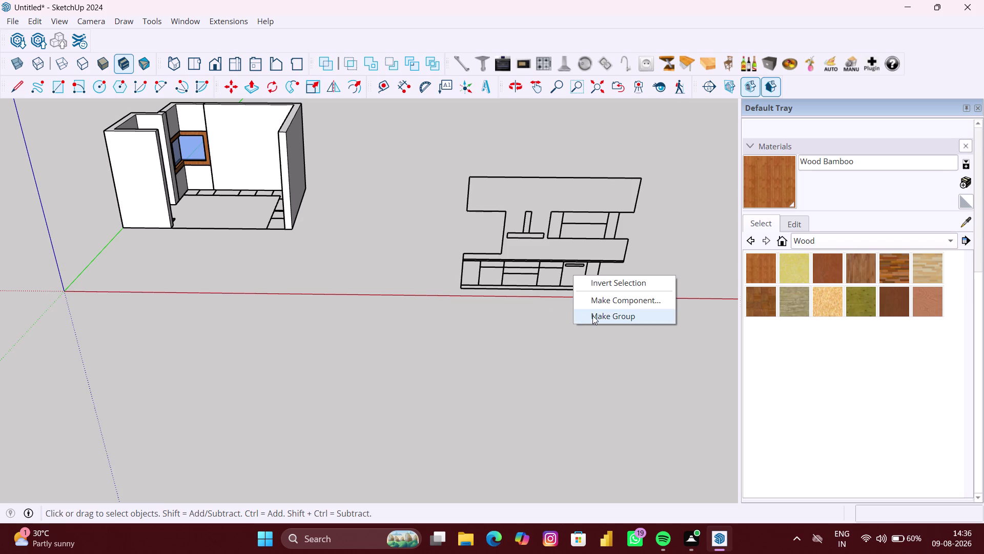
click(596, 316)
drag(662, 328, 430, 161)
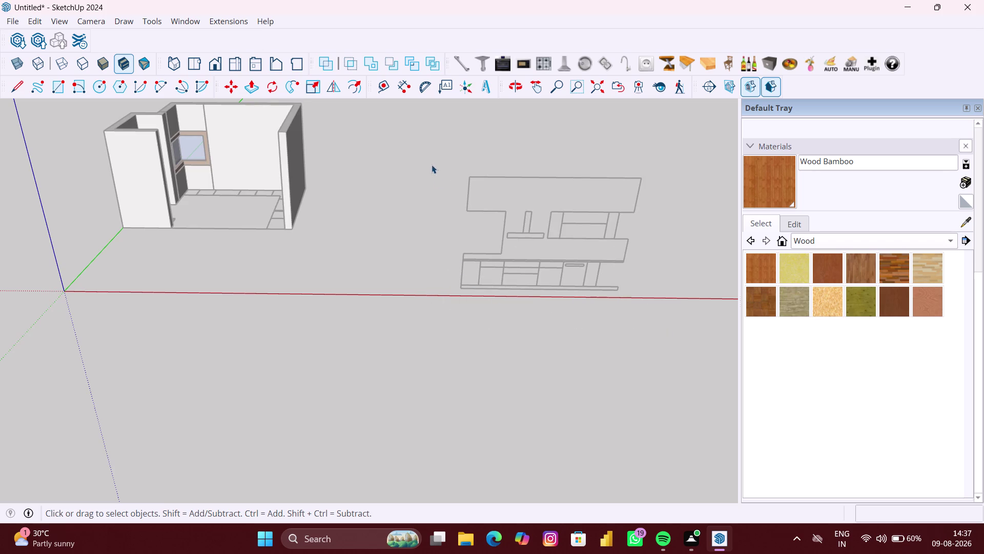
scroll(up, 3)
key(space)
click(603, 291)
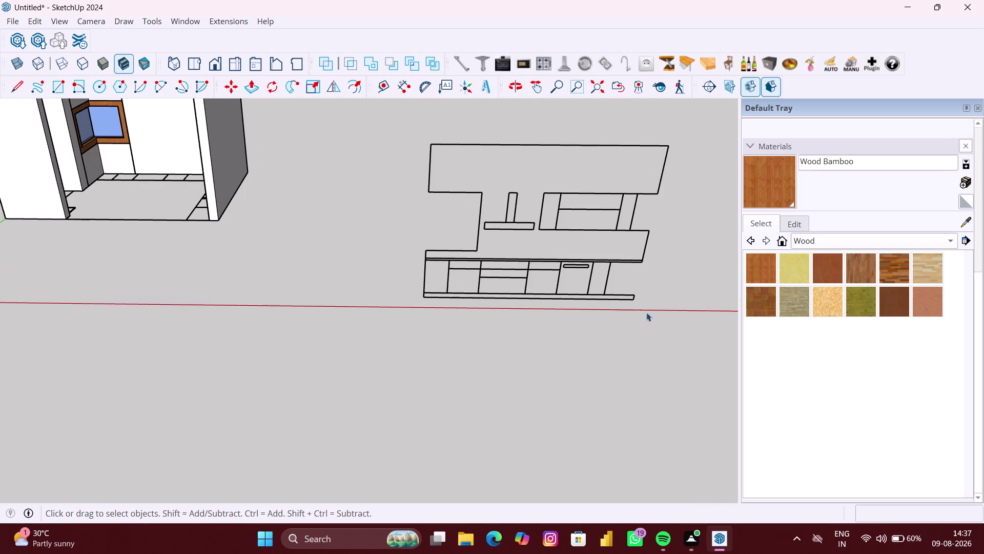
Reselect the traced elevation lines, including the lower cabinets, and group them.
drag(654, 310, 413, 137)
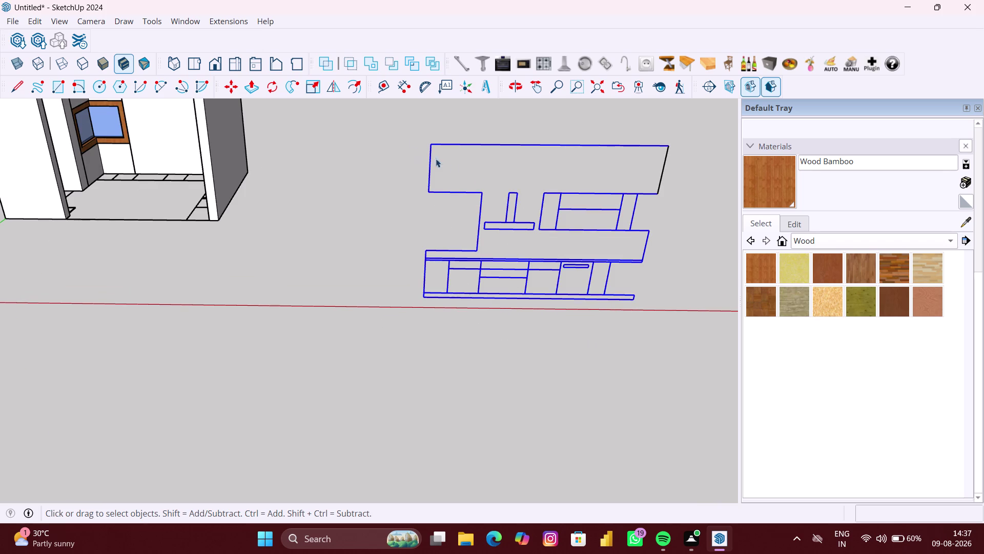
drag(655, 337, 493, 87)
drag(493, 87, 492, 88)
drag(682, 329, 443, 231)
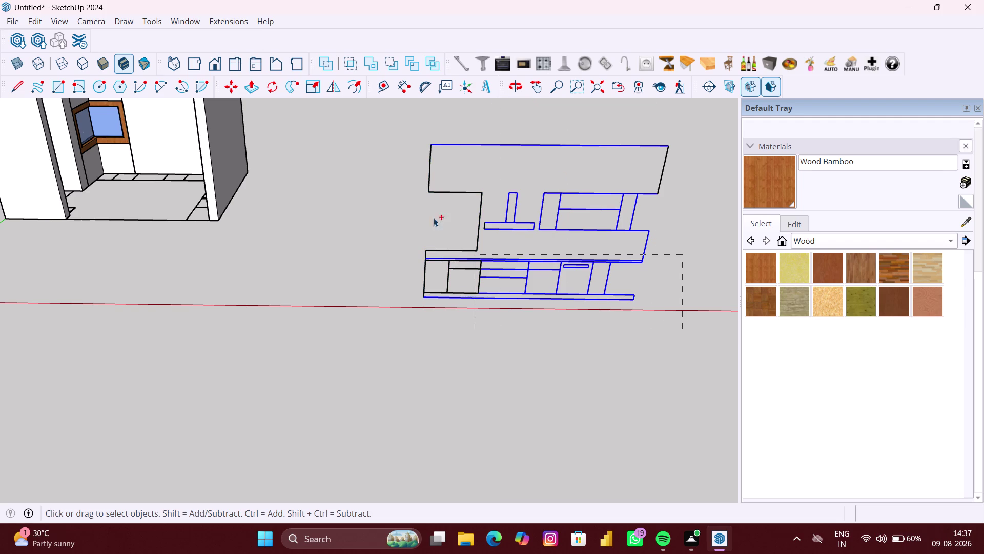
drag(444, 231, 356, 113)
scroll(up, 3)
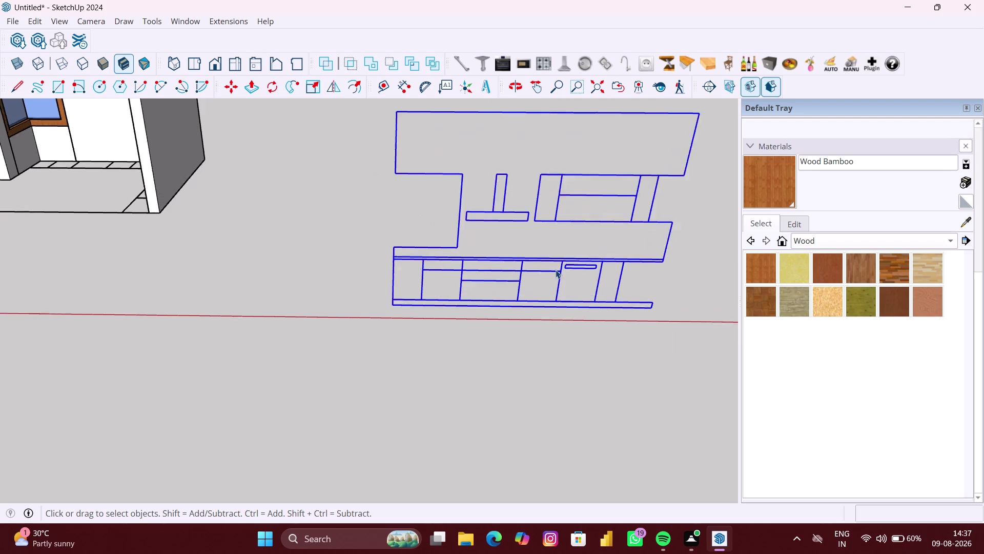
scroll(up, 3)
scroll(up, 3)
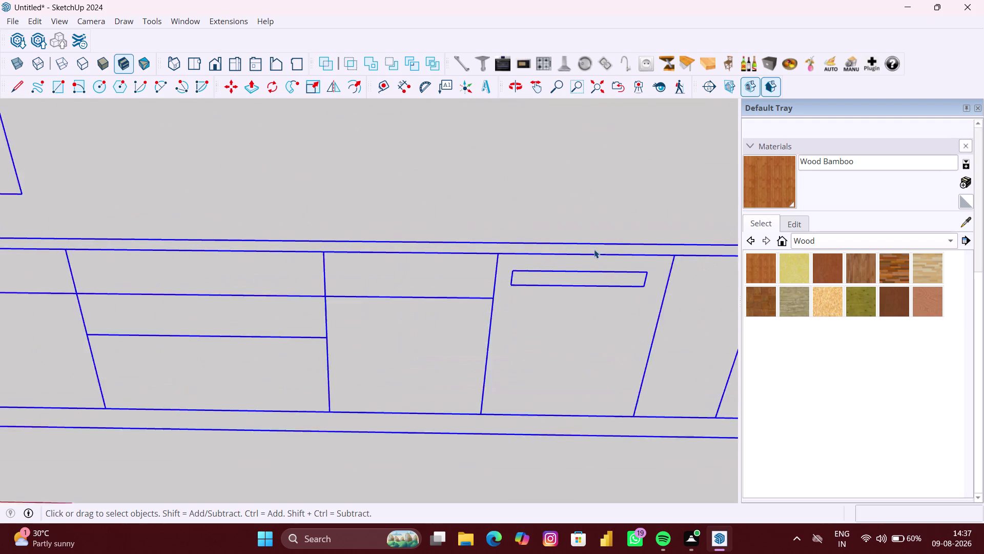
scroll(up, 3)
right_click(596, 254)
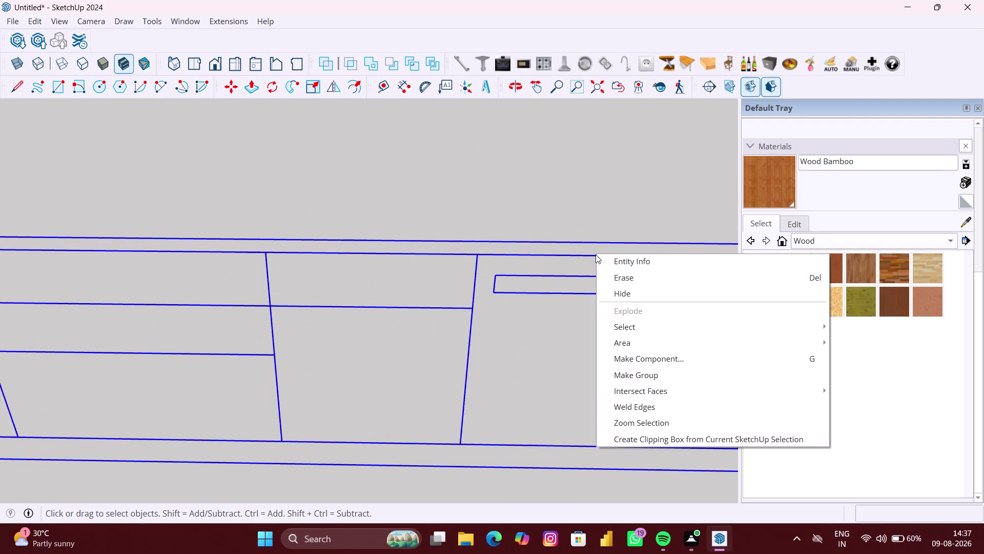
click(635, 375)
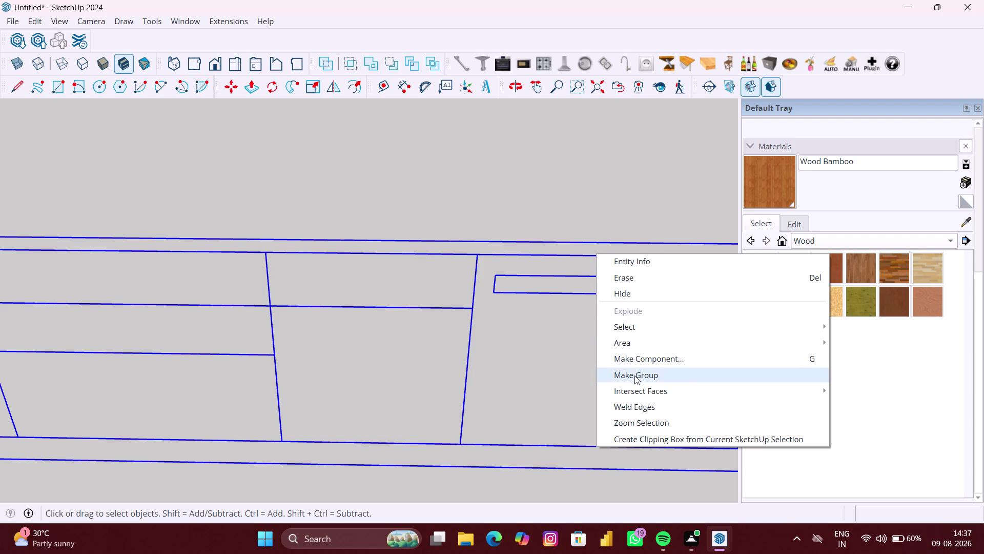
scroll(down, 3)
click(370, 429)
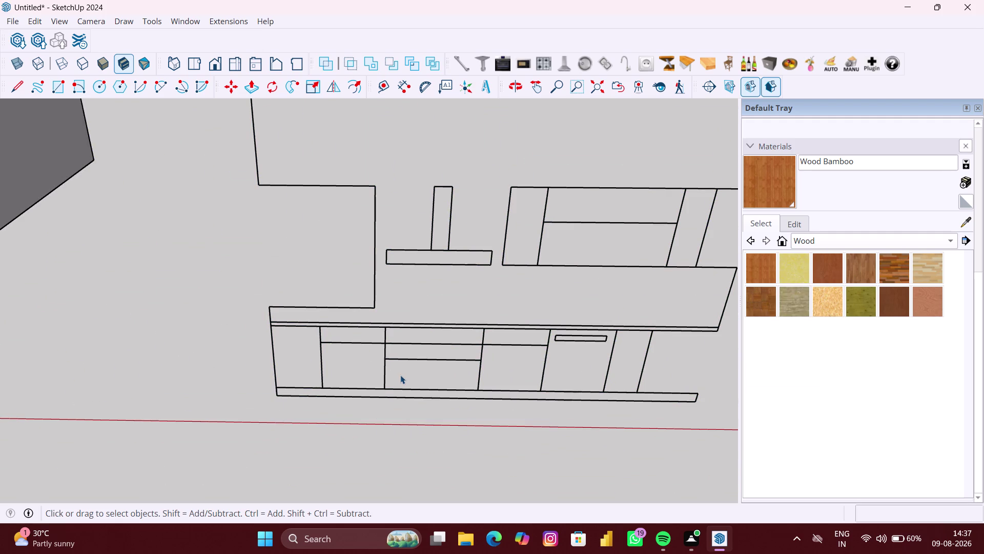
Edit the new group and group the linework inside it.
click(400, 374)
click(473, 365)
click(483, 360)
double_click(482, 354)
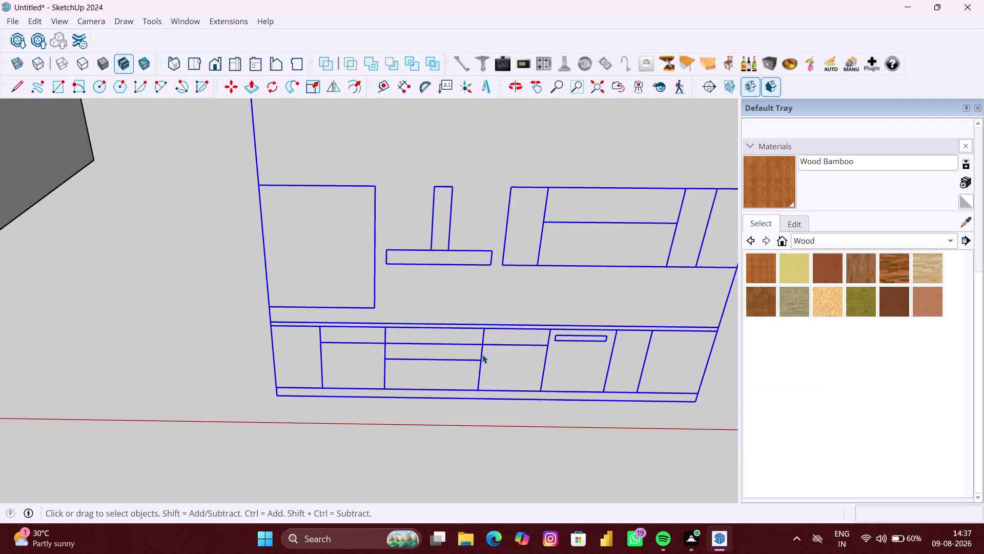
scroll(up, 3)
scroll(down, 3)
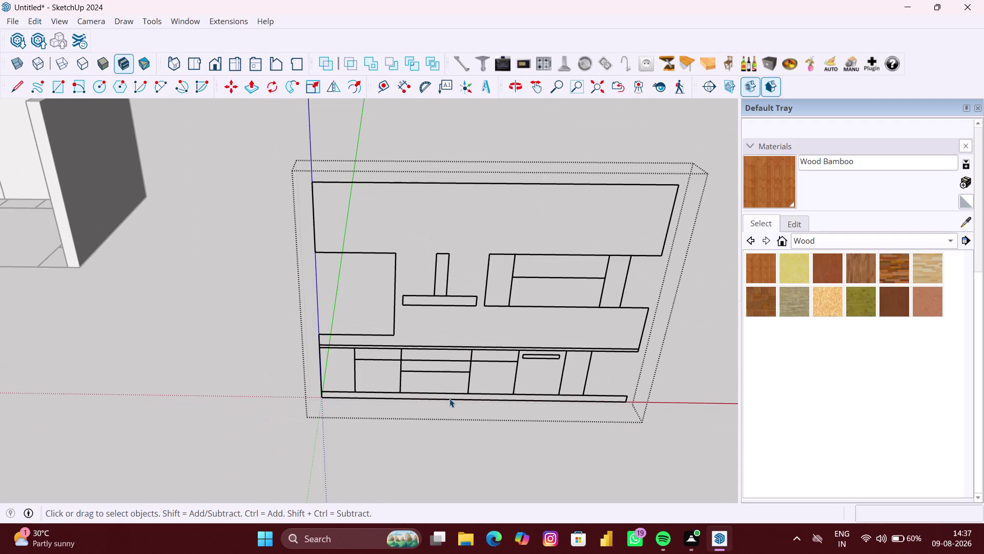
right_click(221, 419)
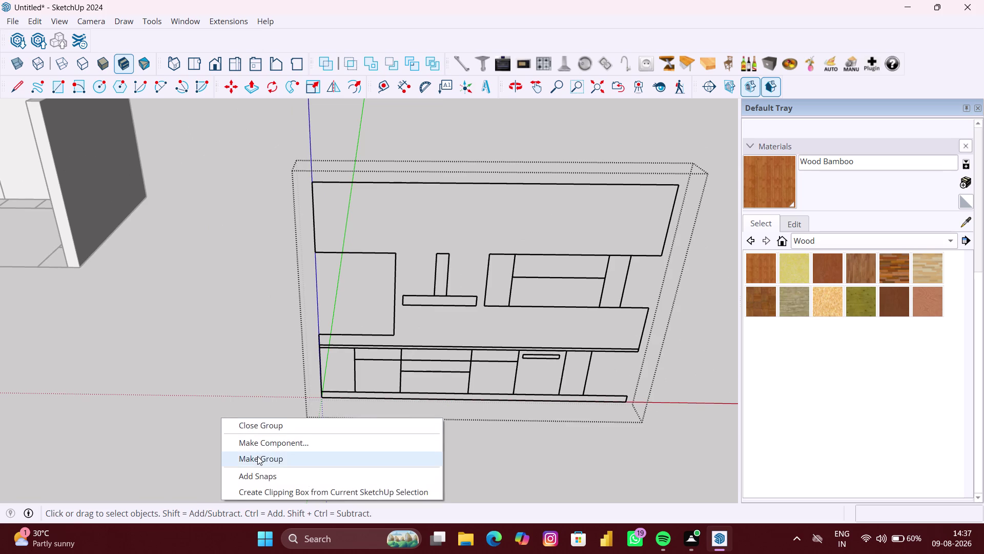
click(257, 456)
Draw a 4050 × 100 mm rectangle along the base from the elevation's bottom-left corner.
key(r)
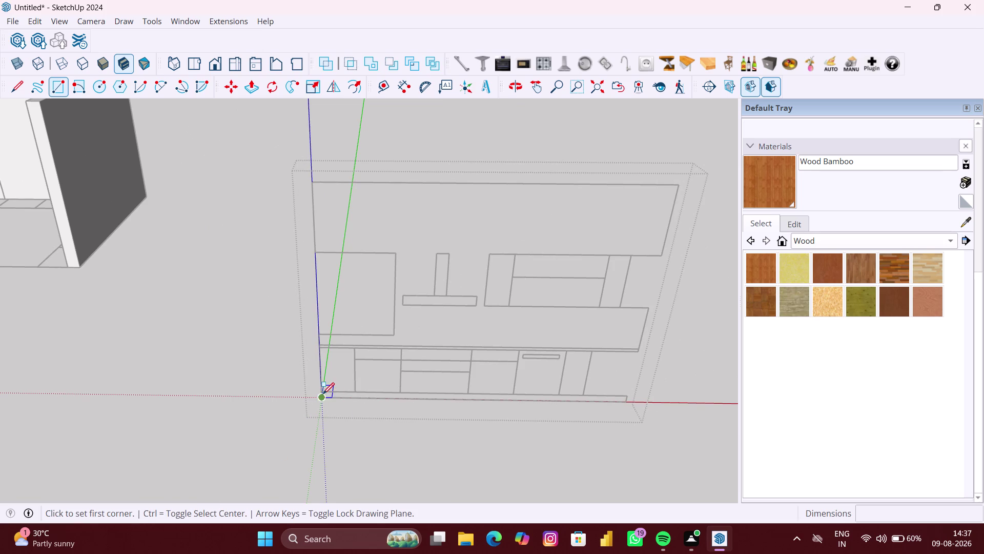
scroll(up, 3)
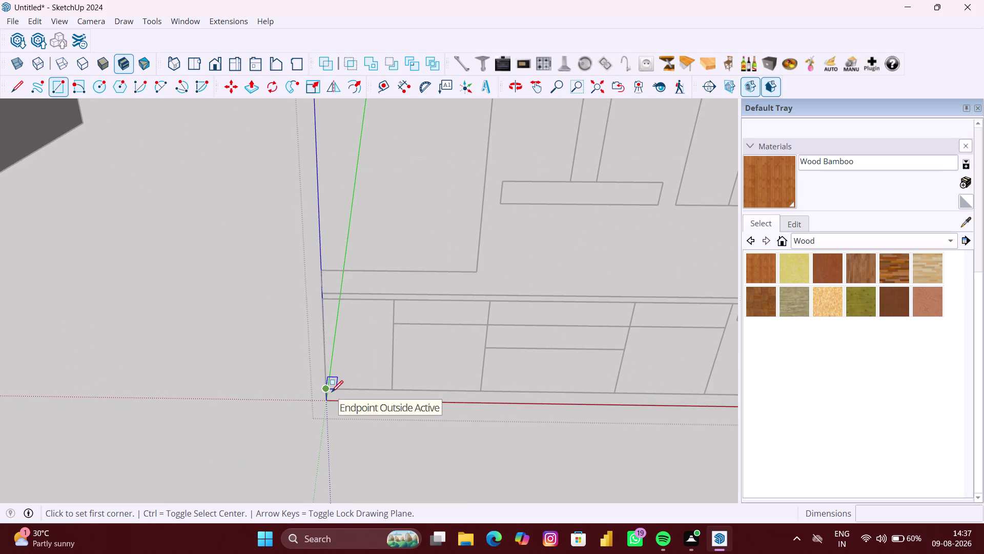
click(329, 390)
scroll(down, 3)
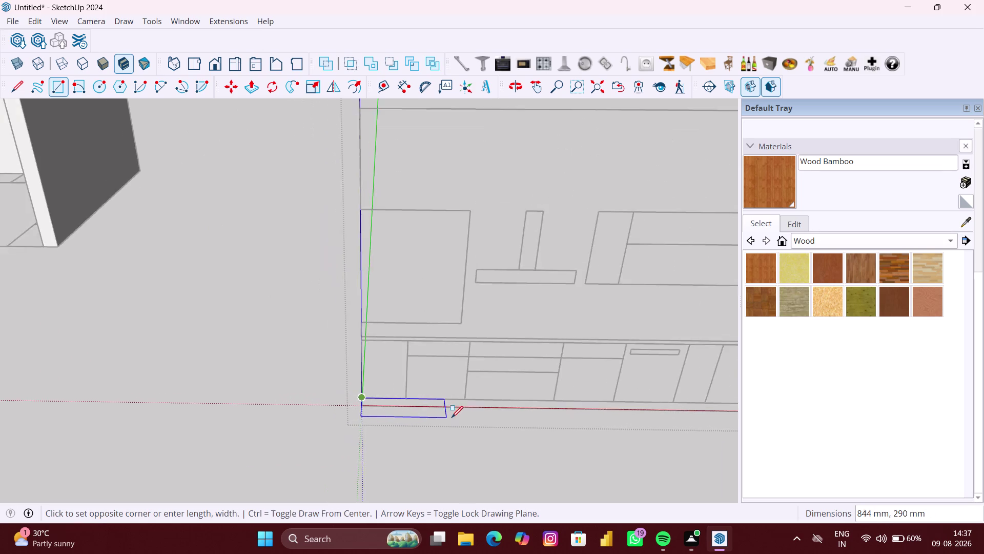
scroll(down, 3)
scroll(down, 3)
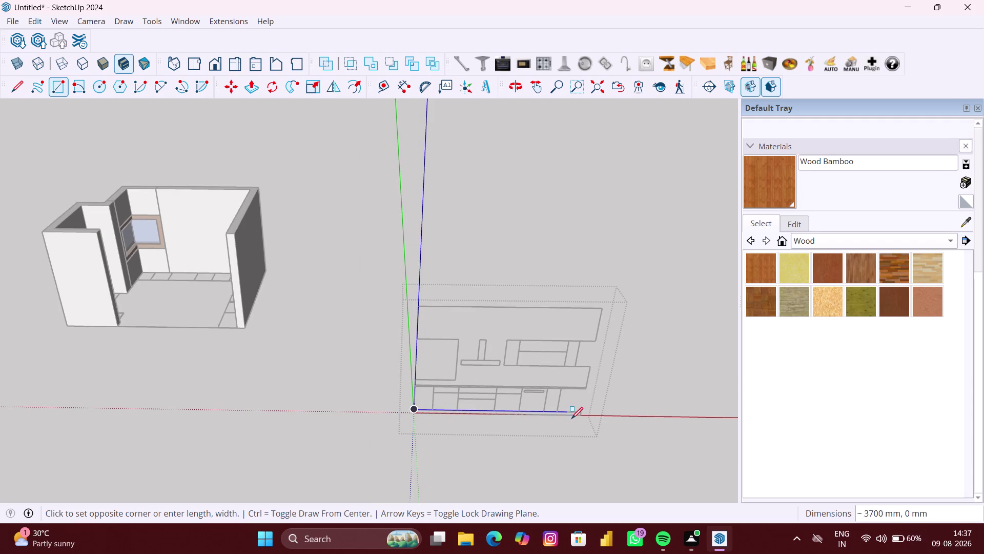
scroll(up, 3)
scroll(up, 3)
click(599, 407)
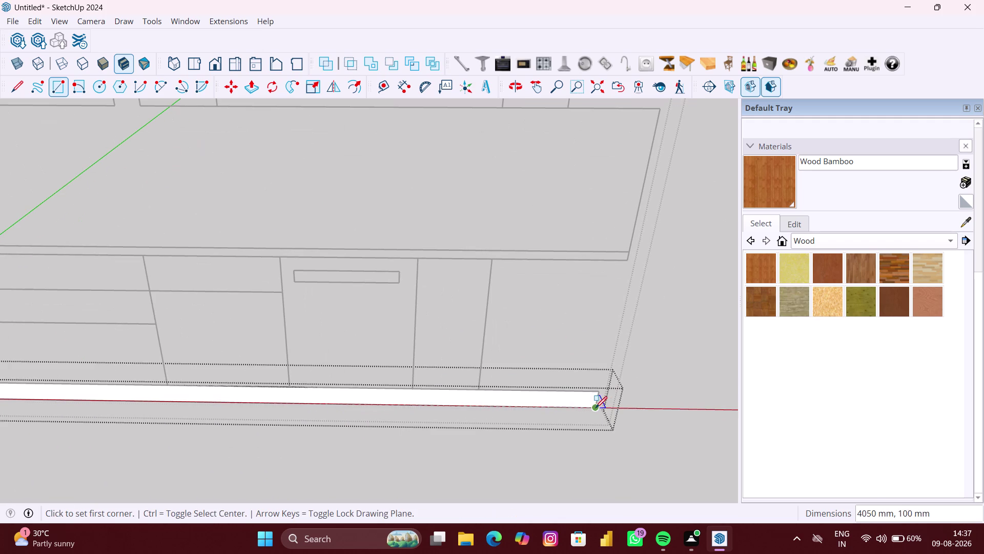
scroll(down, 3)
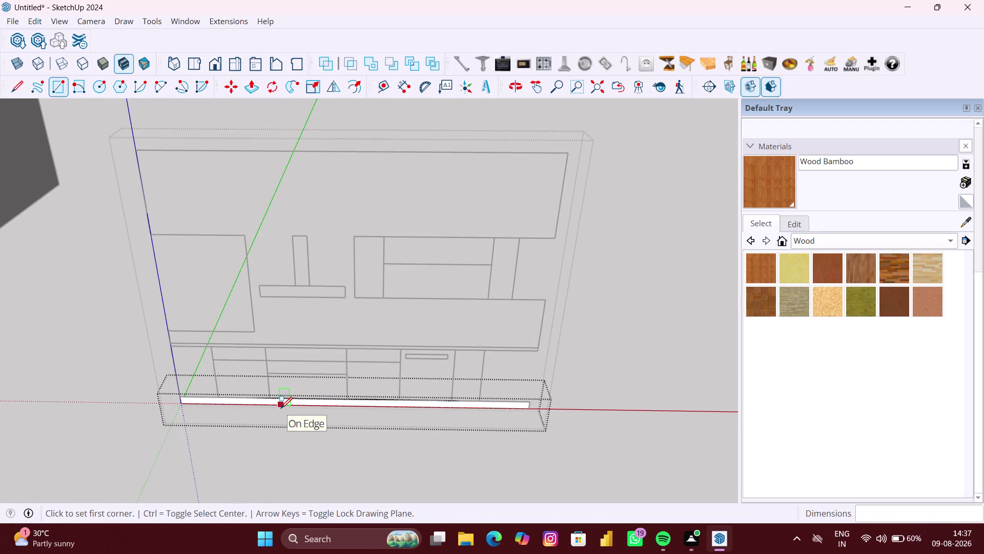
Make the bottom strip its own group.
key(space)
click(214, 421)
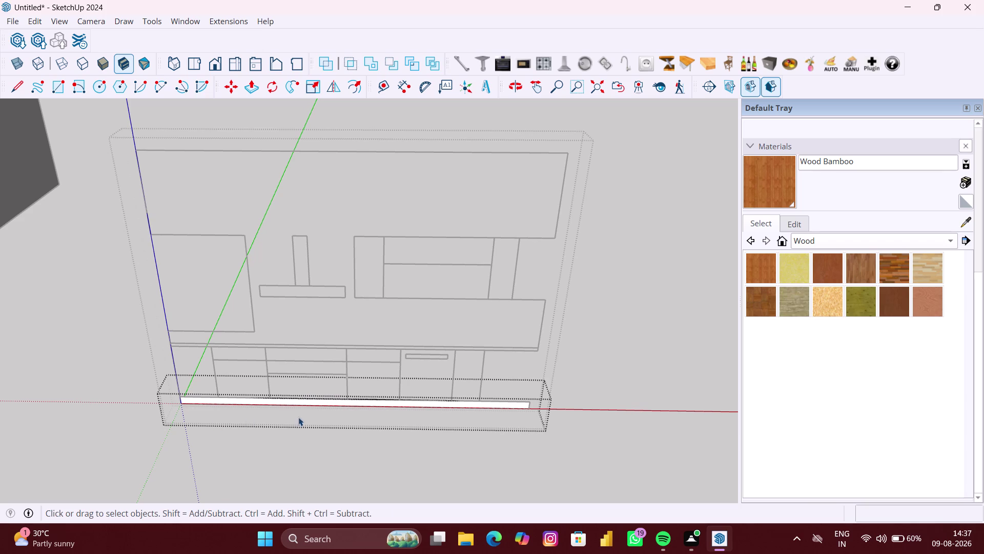
click(696, 433)
scroll(down, 3)
middle_click(445, 419)
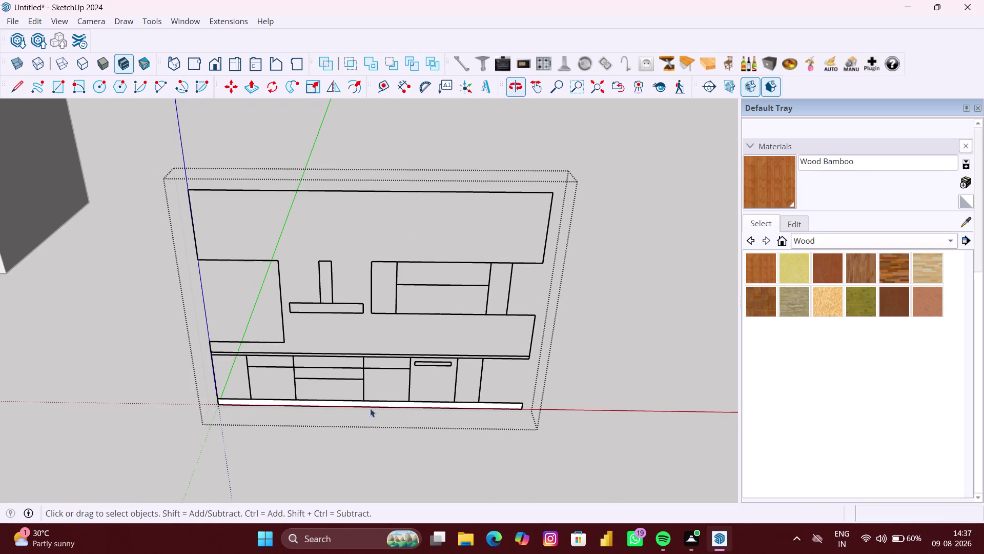
scroll(up, 3)
middle_drag(255, 392, 264, 390)
scroll(up, 3)
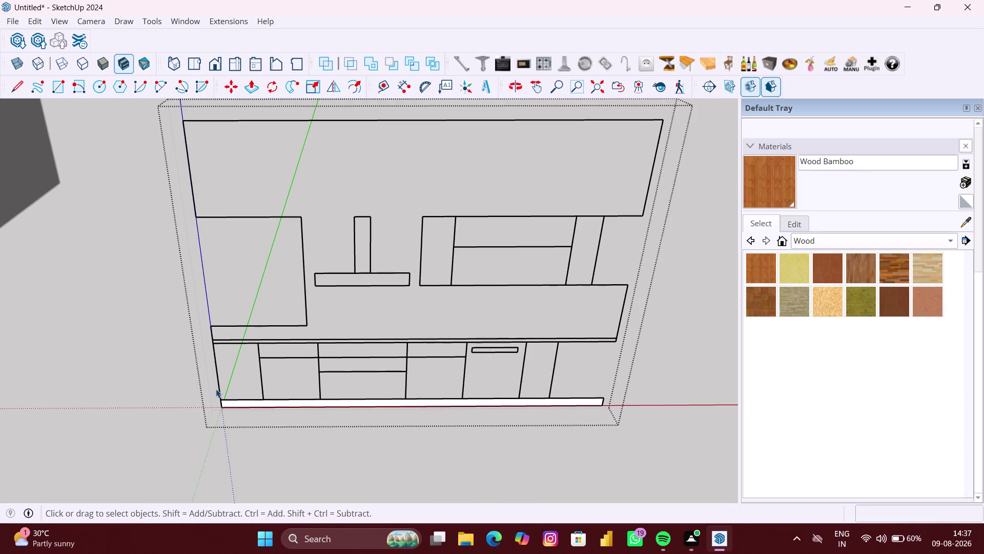
right_click(176, 392)
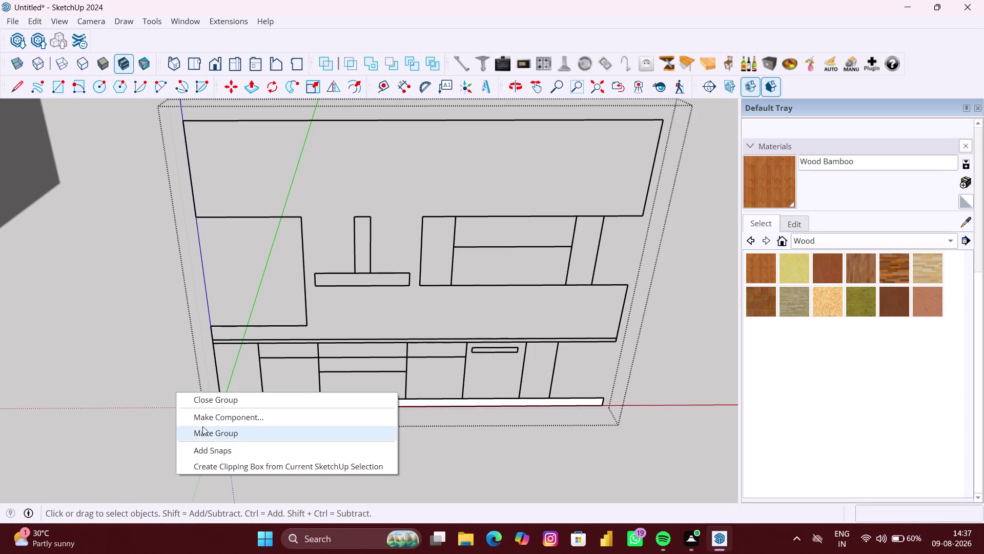
click(222, 430)
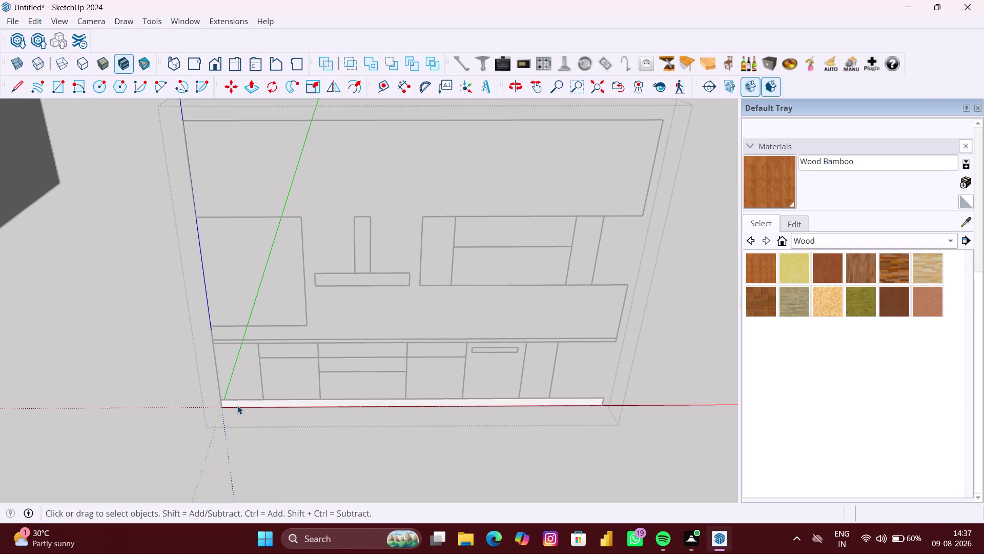
Draw the 450×700 cabinet face, the 600×175 and 900×175 drawer faces, and a 900×350 face beneath.
key(r)
scroll(up, 3)
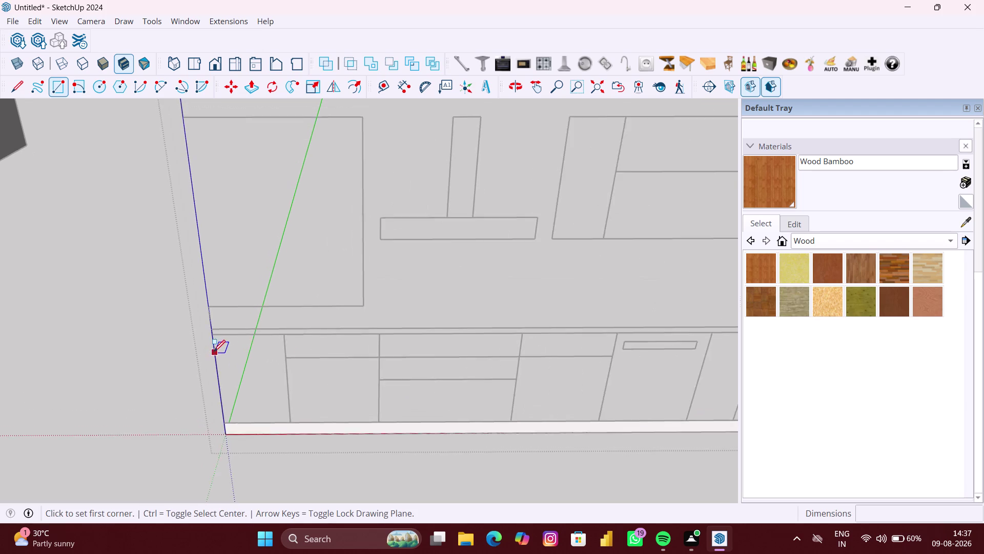
scroll(up, 3)
click(214, 334)
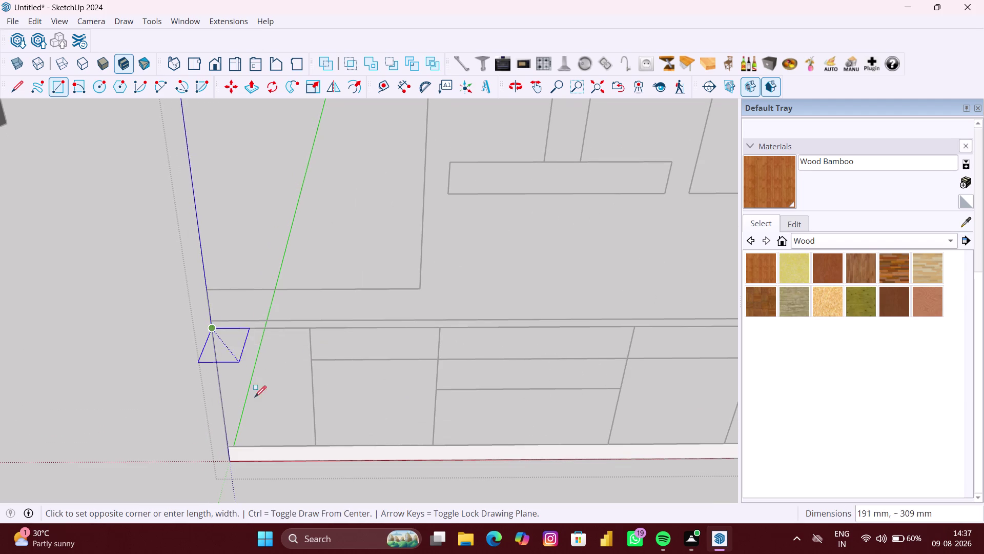
click(316, 445)
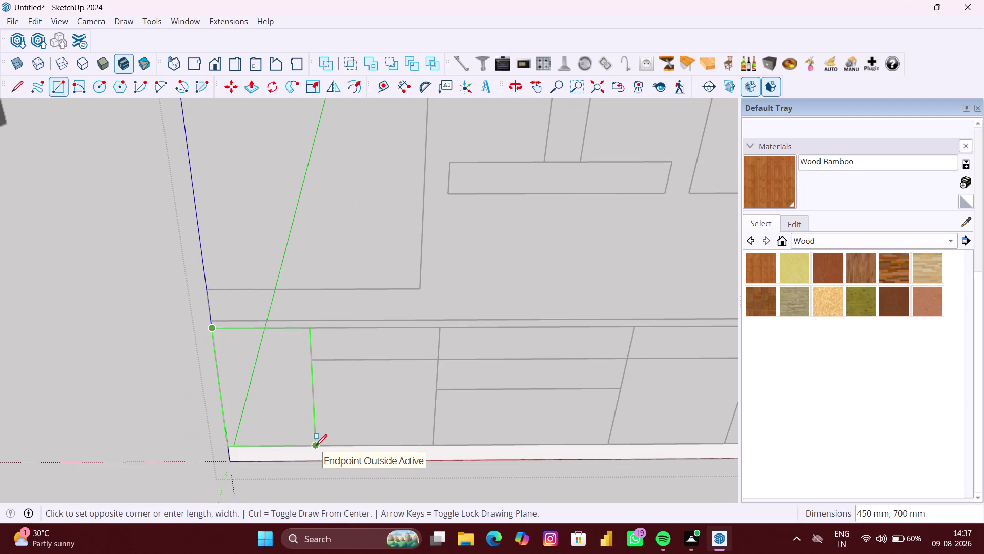
click(310, 332)
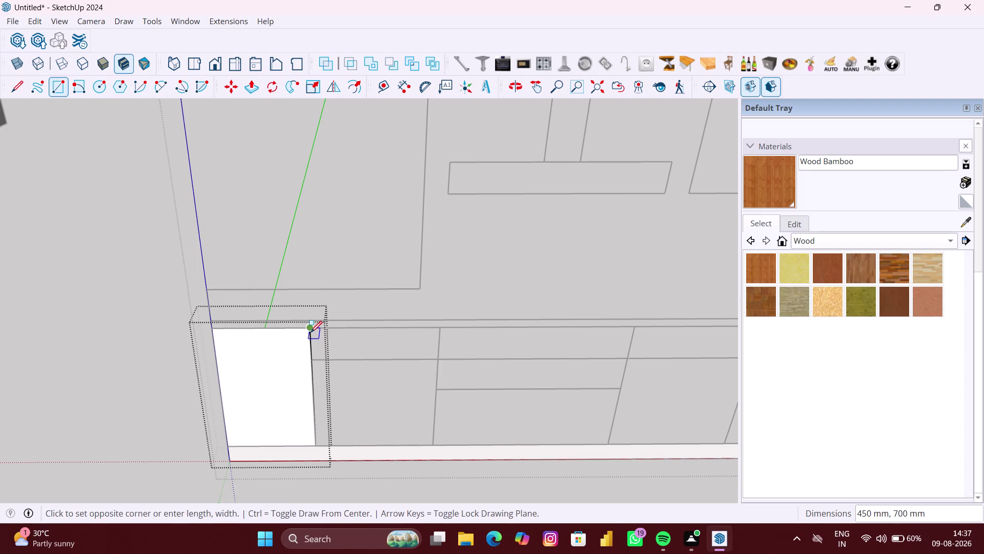
click(439, 362)
click(311, 362)
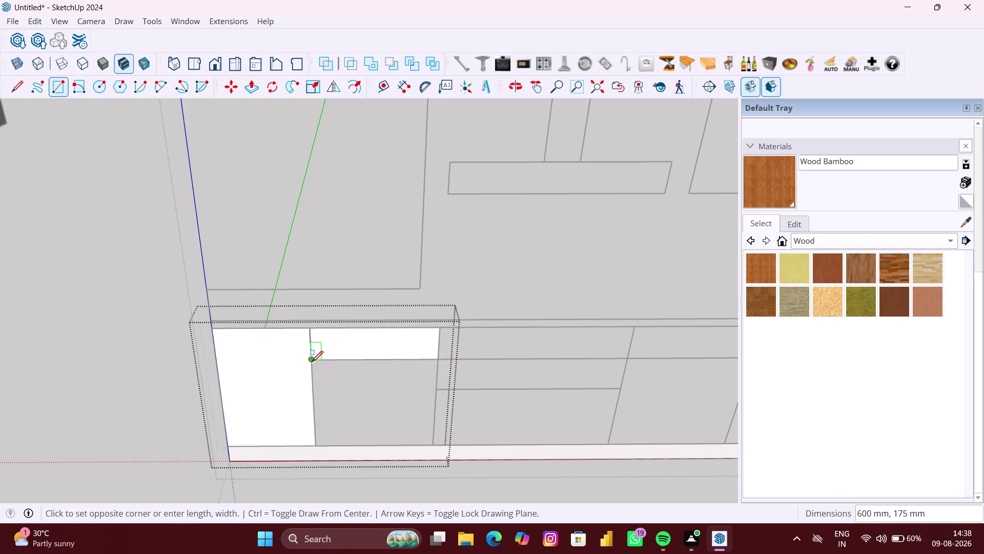
click(427, 448)
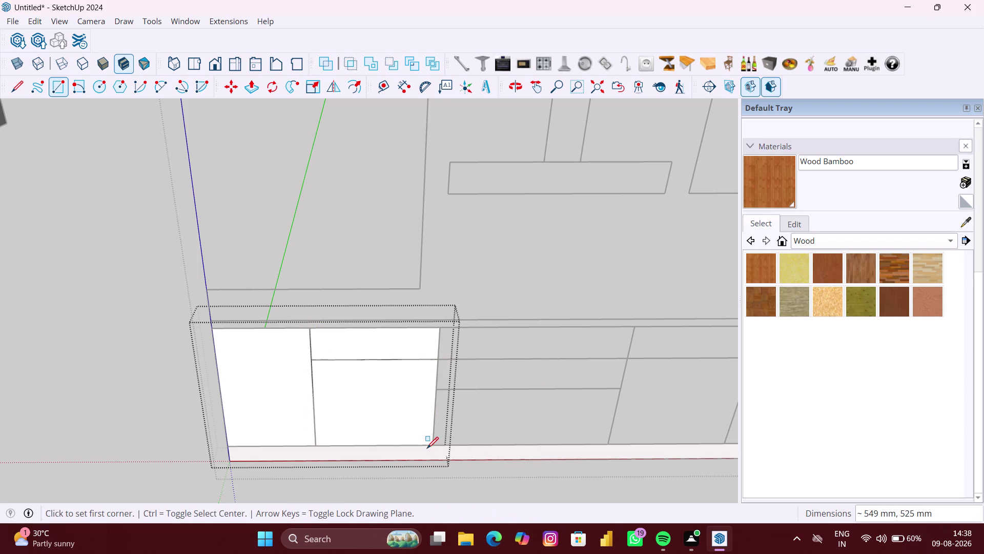
click(438, 329)
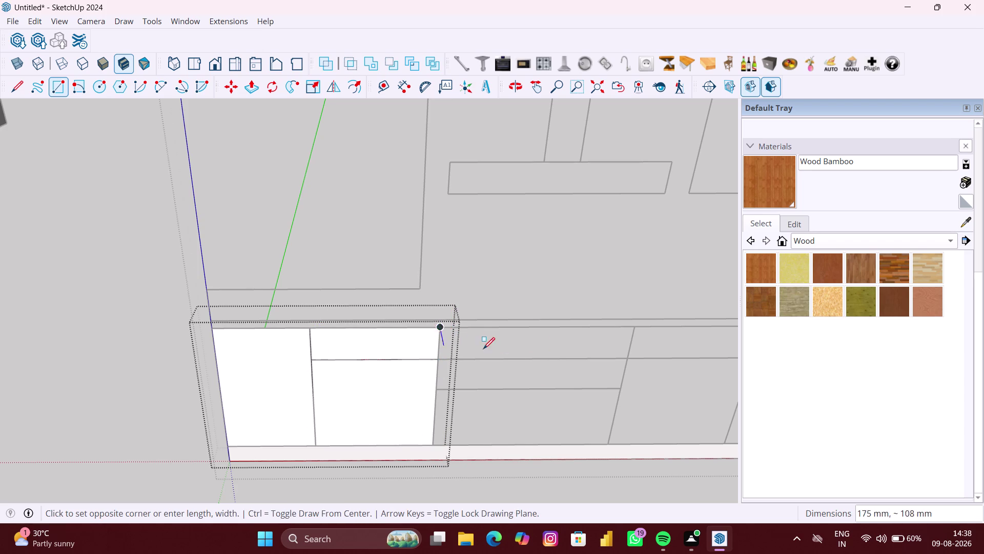
click(625, 360)
click(439, 359)
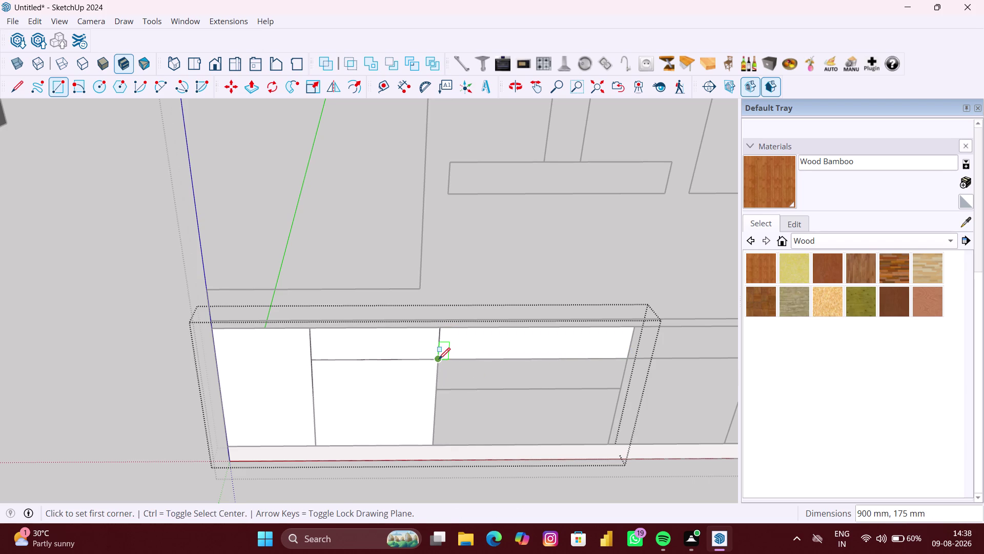
click(615, 391)
click(435, 391)
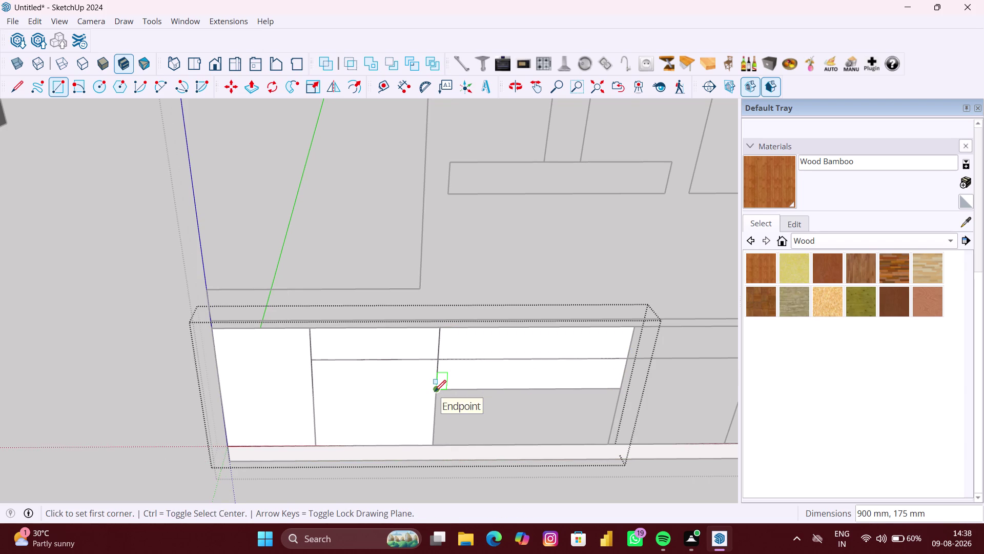
click(611, 447)
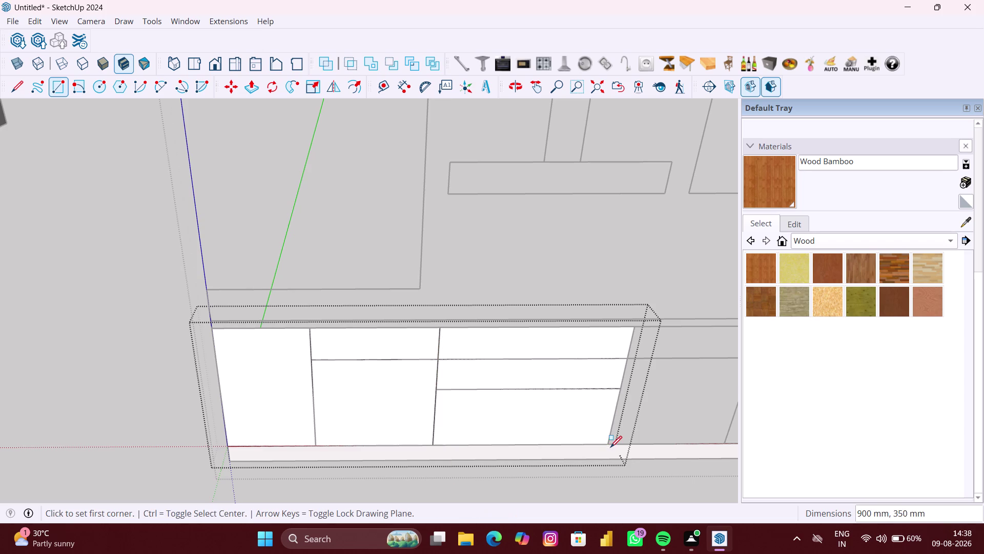
Trace a 600×175 drawer front and the door face below it down to the plinth.
scroll(down, 3)
middle_drag(610, 447, 361, 419)
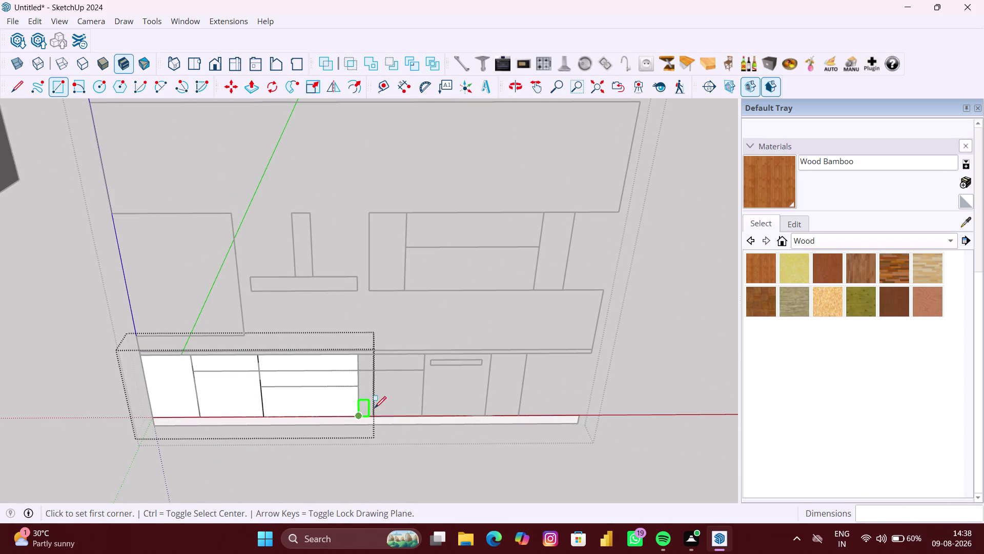
scroll(up, 3)
scroll(up, 3)
middle_drag(363, 368, 350, 373)
scroll(up, 3)
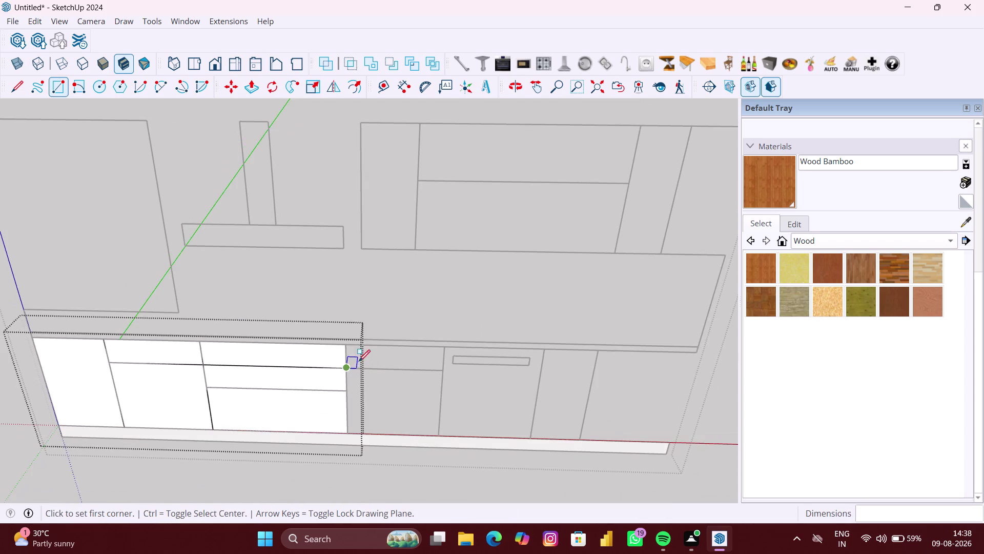
scroll(up, 3)
scroll(up, 3)
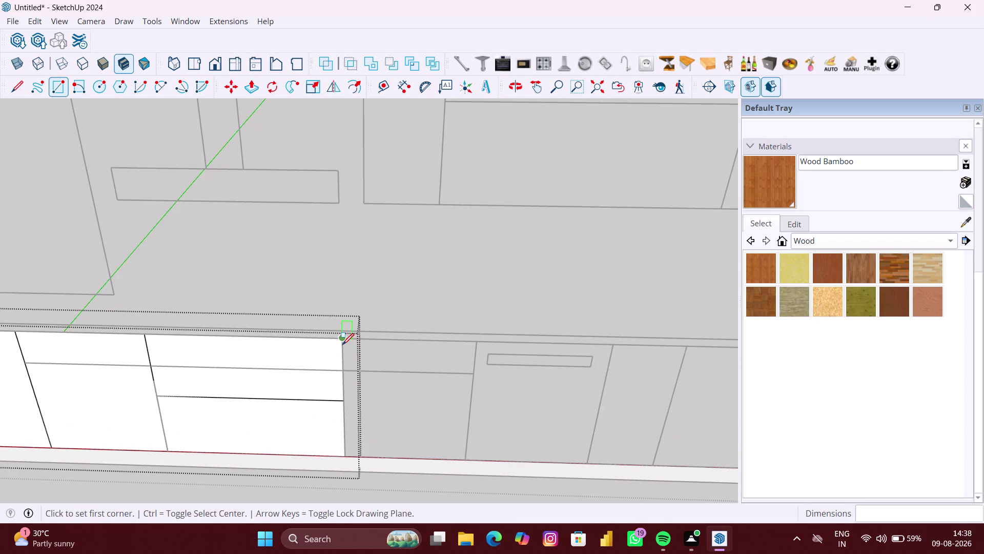
click(343, 342)
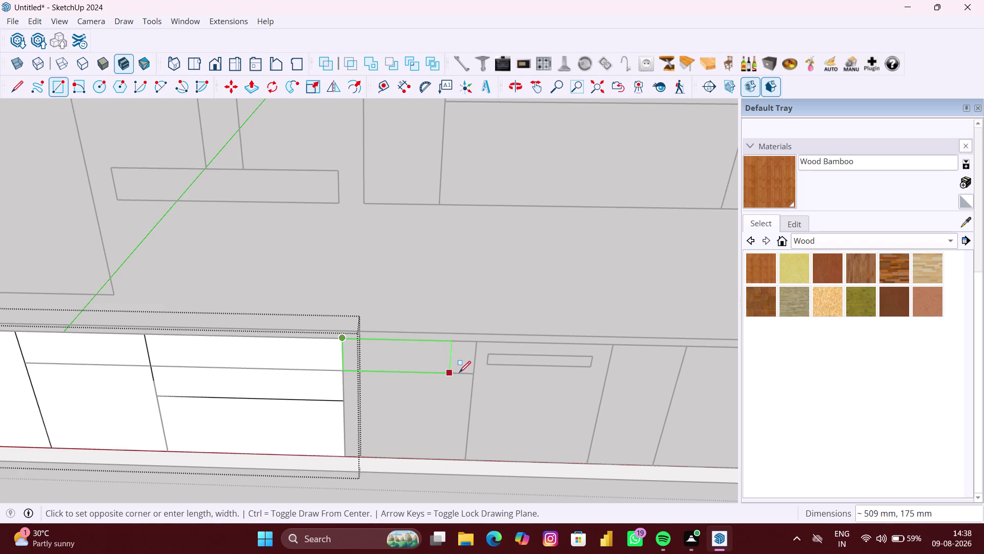
click(473, 372)
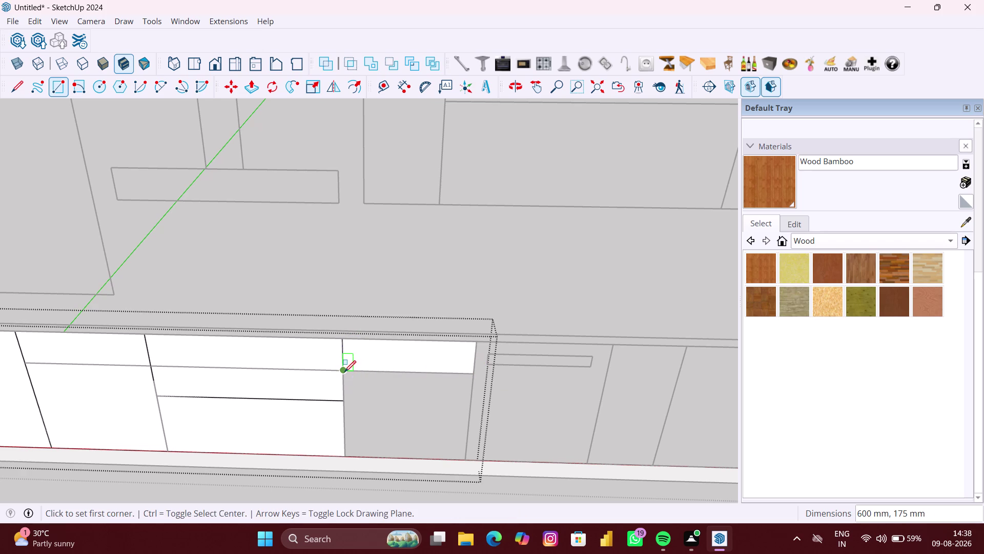
click(345, 372)
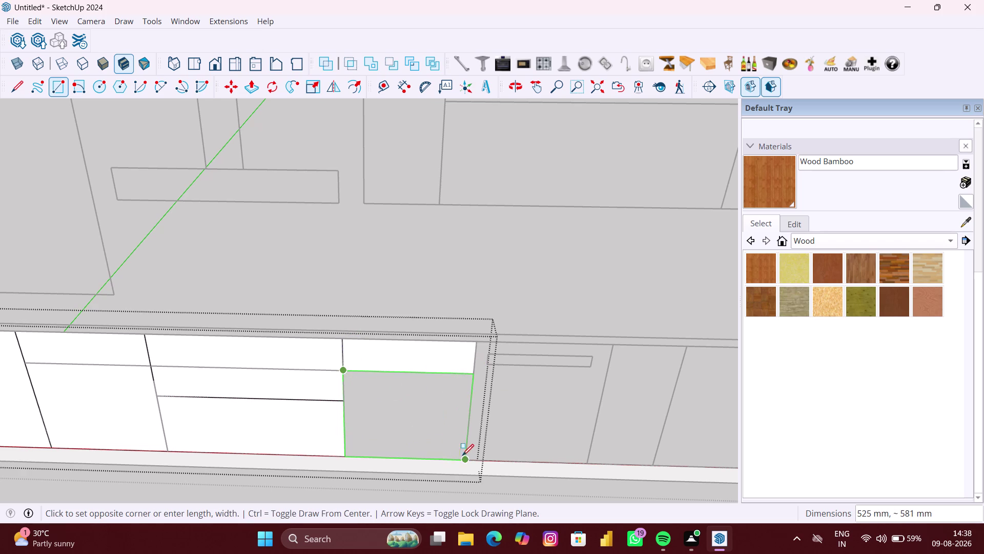
click(464, 456)
Add the 700×600 door face and a thin handle recess rectangle on it.
scroll(down, 3)
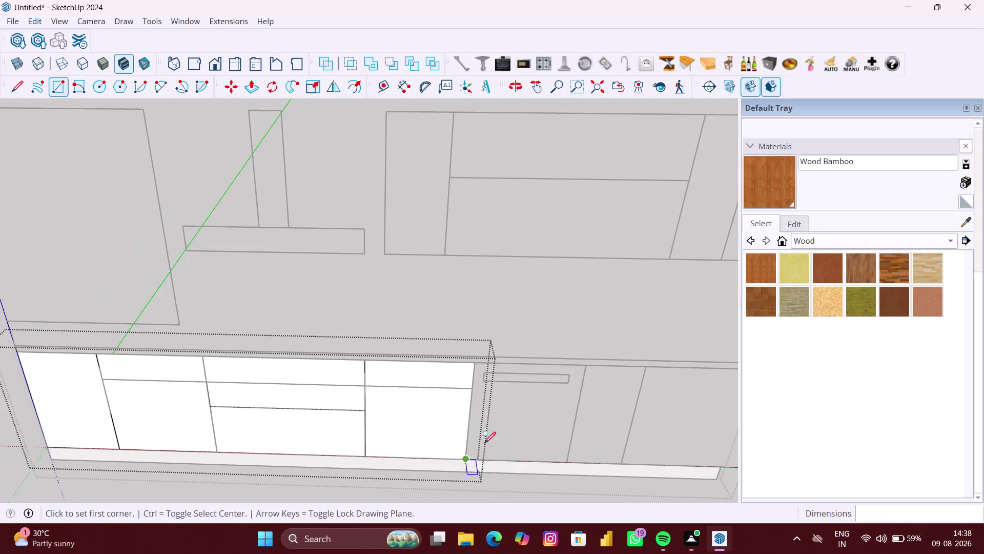
scroll(up, 3)
scroll(up, 3)
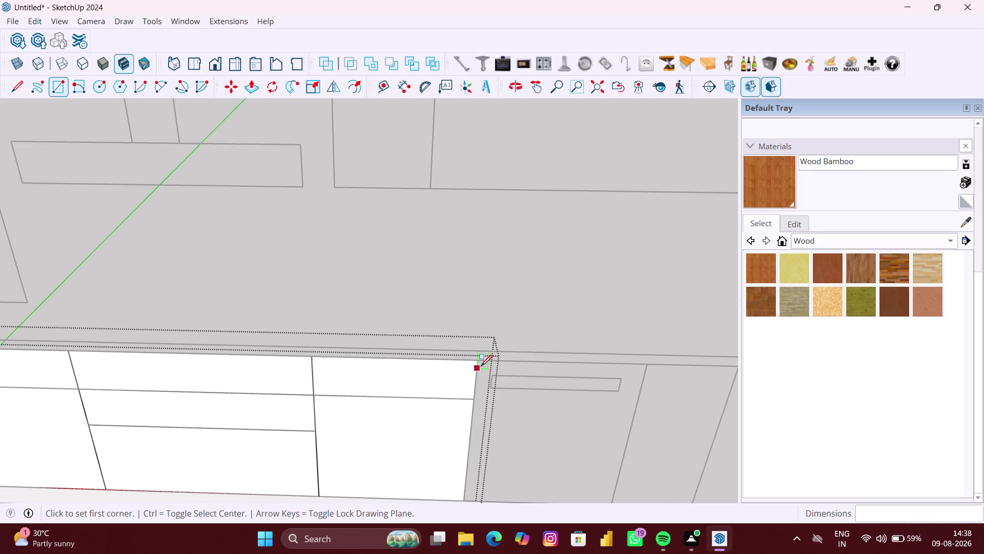
click(480, 360)
scroll(down, 3)
scroll(down, 3)
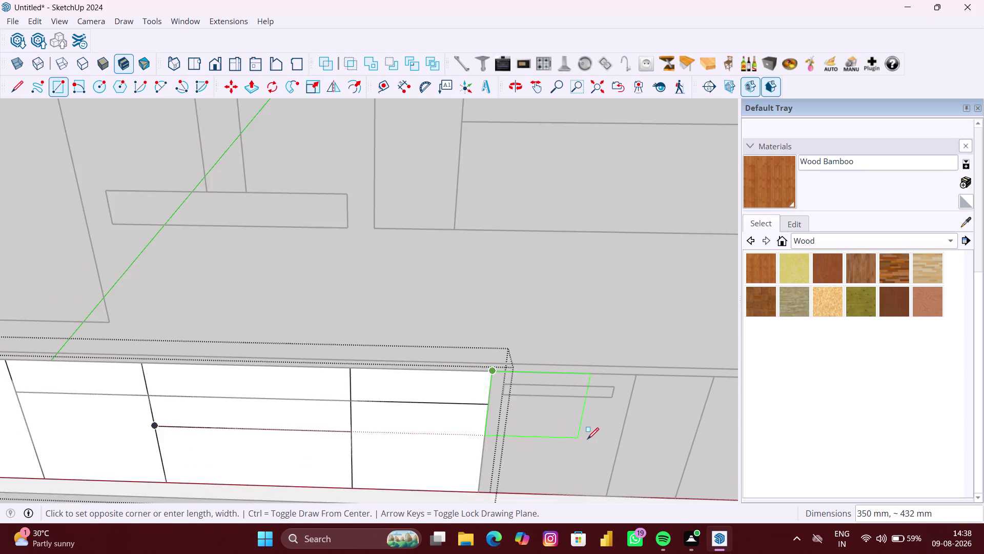
scroll(down, 3)
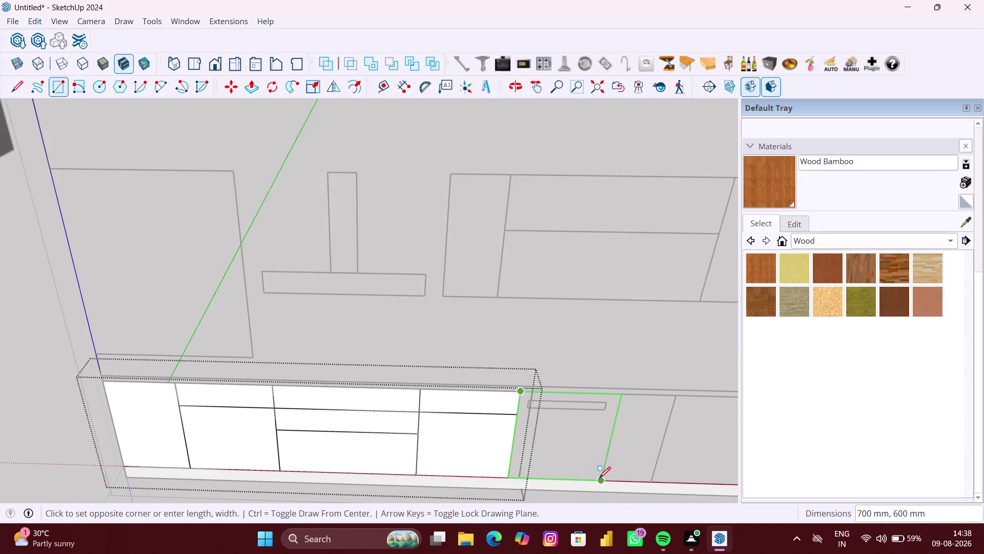
click(599, 478)
scroll(down, 3)
middle_drag(605, 469, 539, 444)
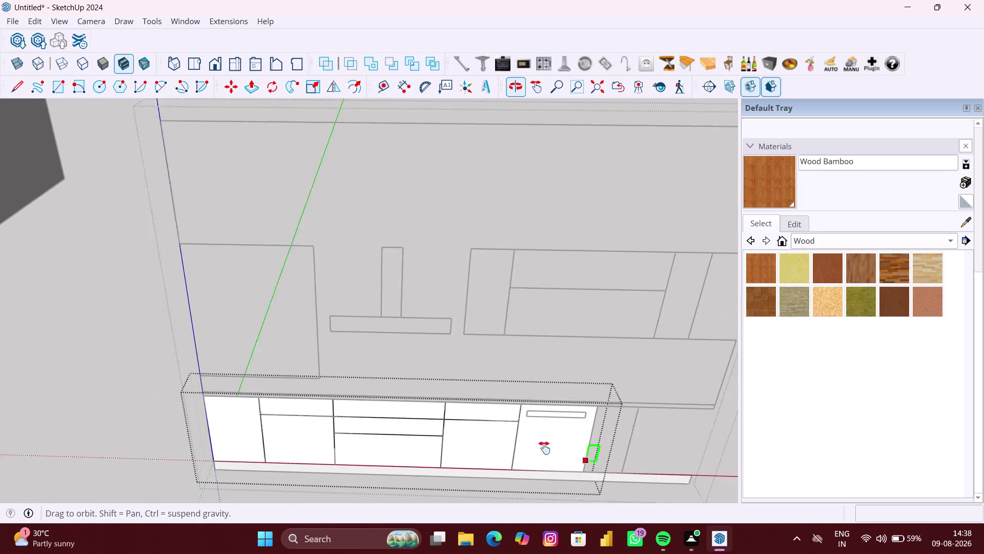
middle_drag(539, 443, 486, 427)
scroll(up, 3)
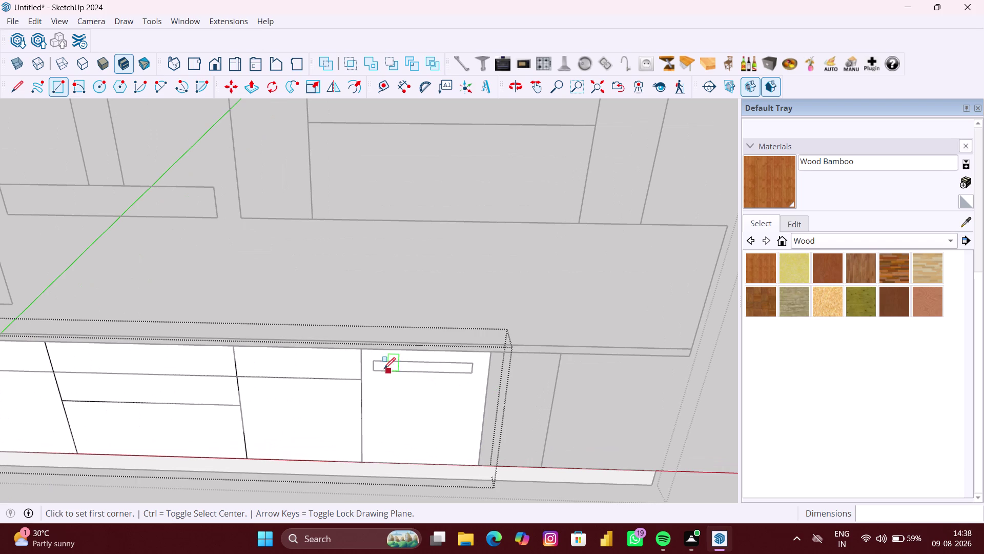
scroll(up, 3)
click(371, 359)
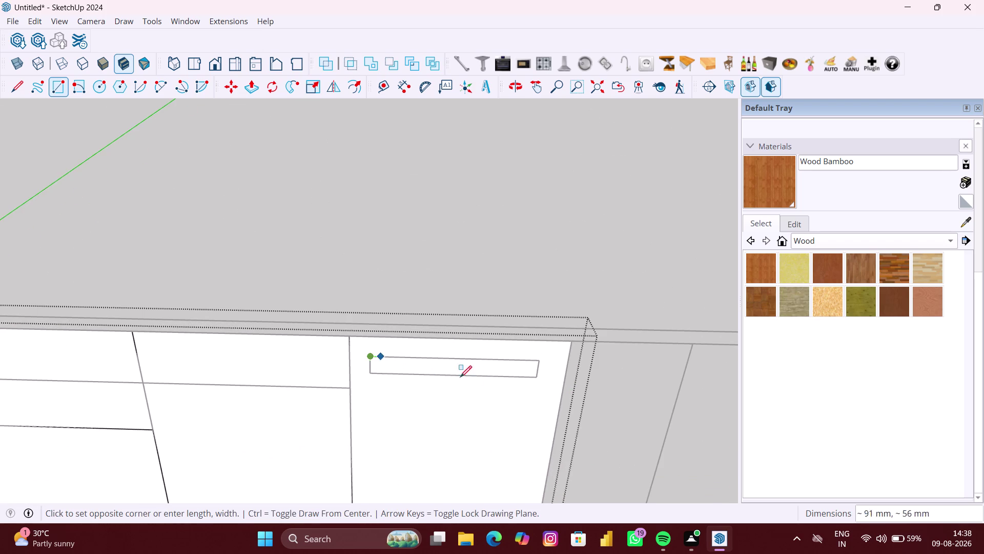
click(534, 378)
Trace the narrow end panel and the final 700×580 end panel, then return to selection.
scroll(down, 3)
scroll(up, 3)
scroll(up, 3)
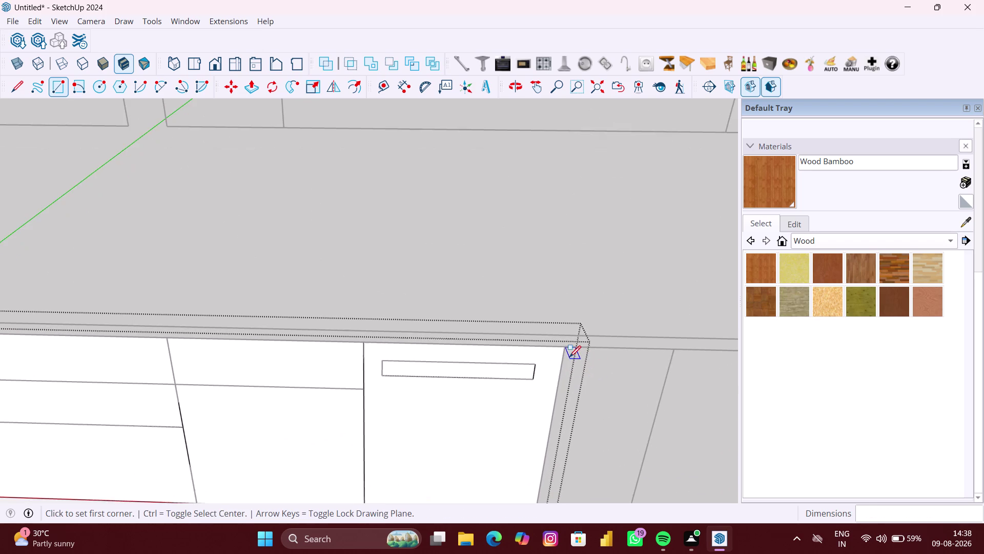
scroll(up, 3)
click(566, 350)
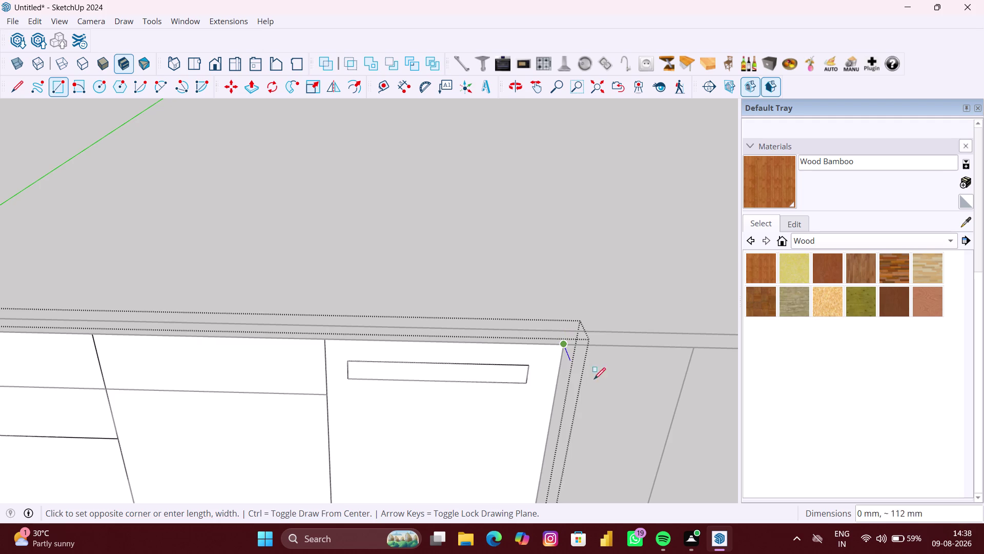
scroll(down, 3)
scroll(down, 3)
scroll(down, 3)
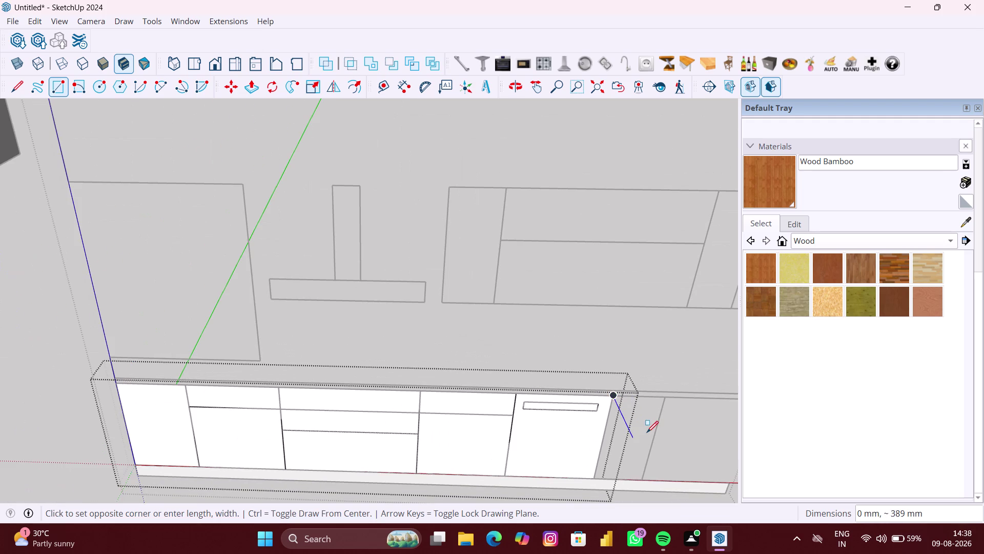
key(Left)
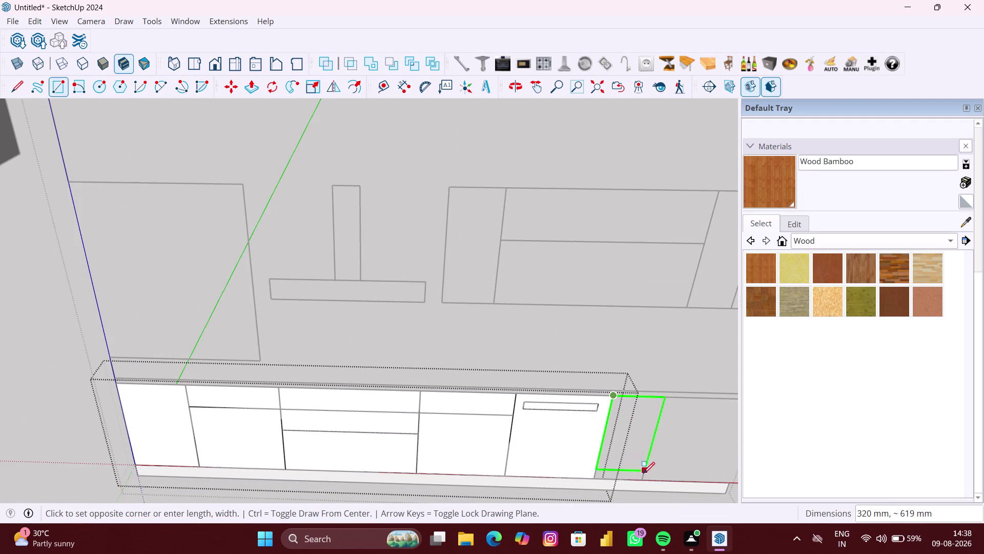
click(642, 476)
scroll(down, 3)
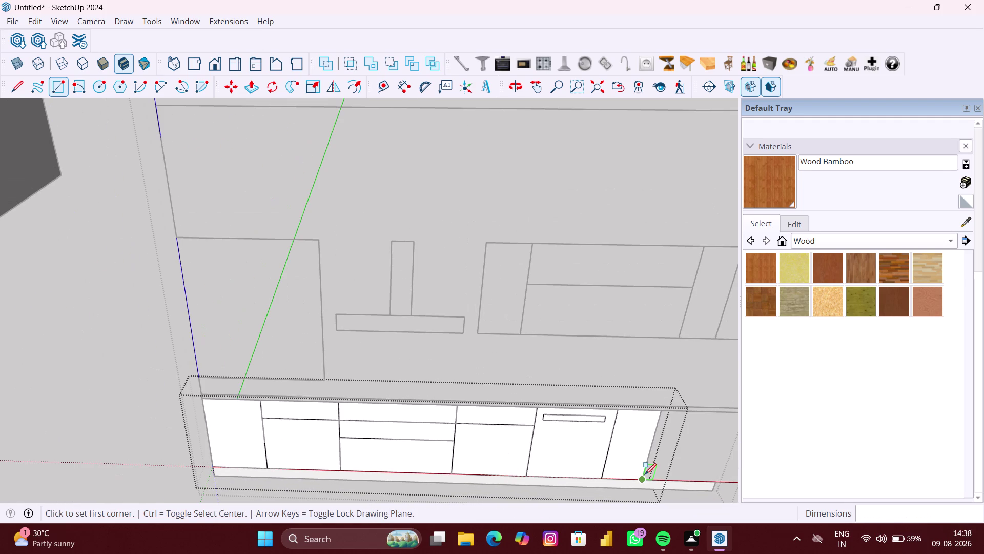
middle_drag(644, 474, 520, 423)
scroll(up, 3)
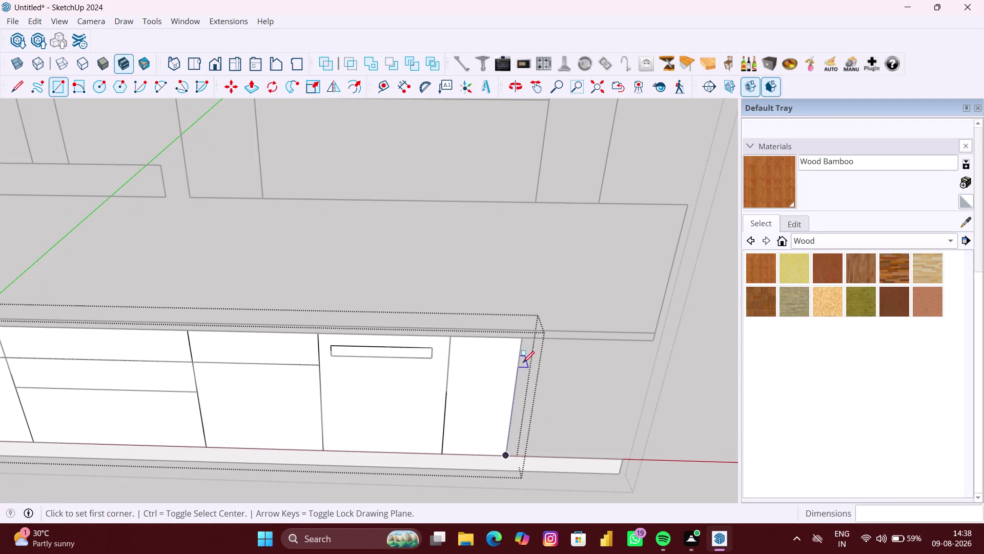
click(522, 341)
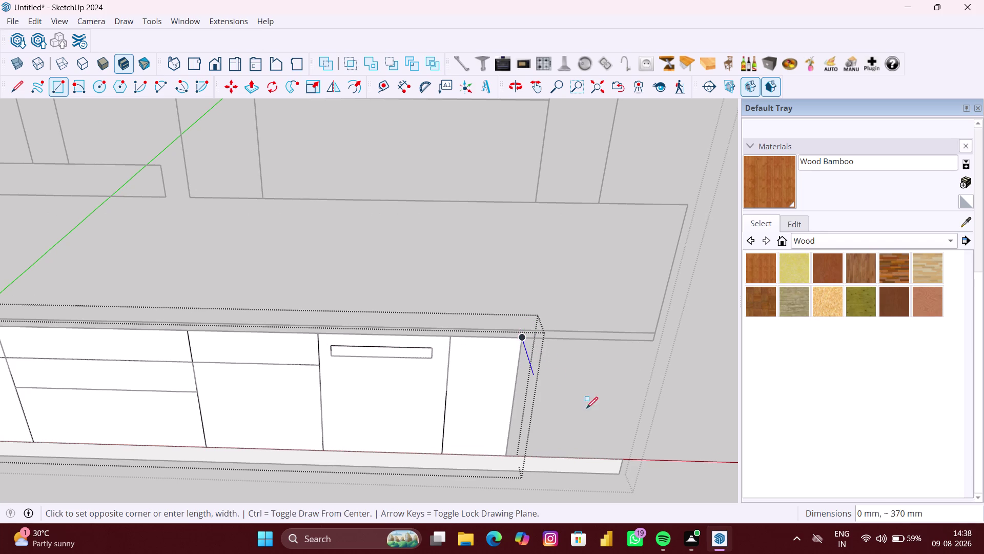
scroll(up, 3)
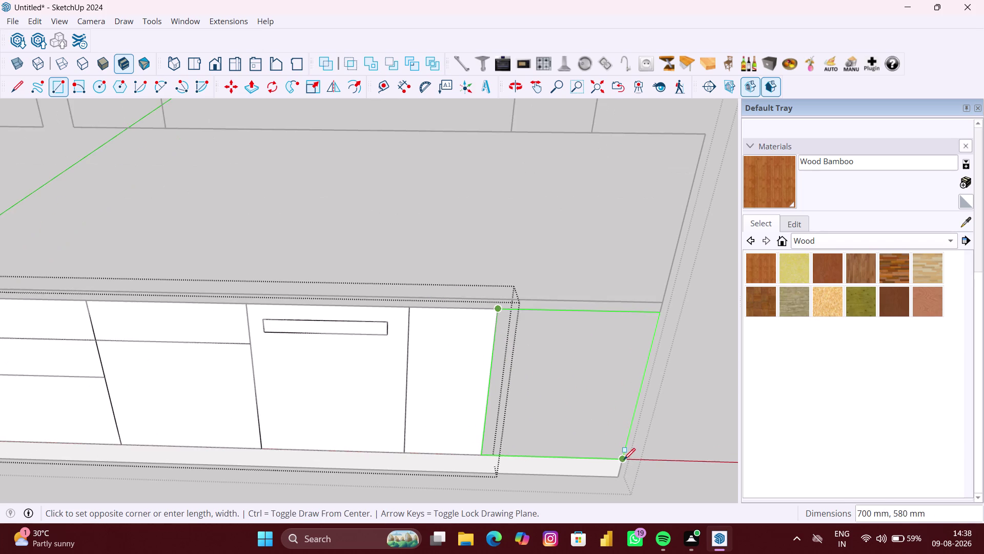
middle_drag(623, 459, 609, 457)
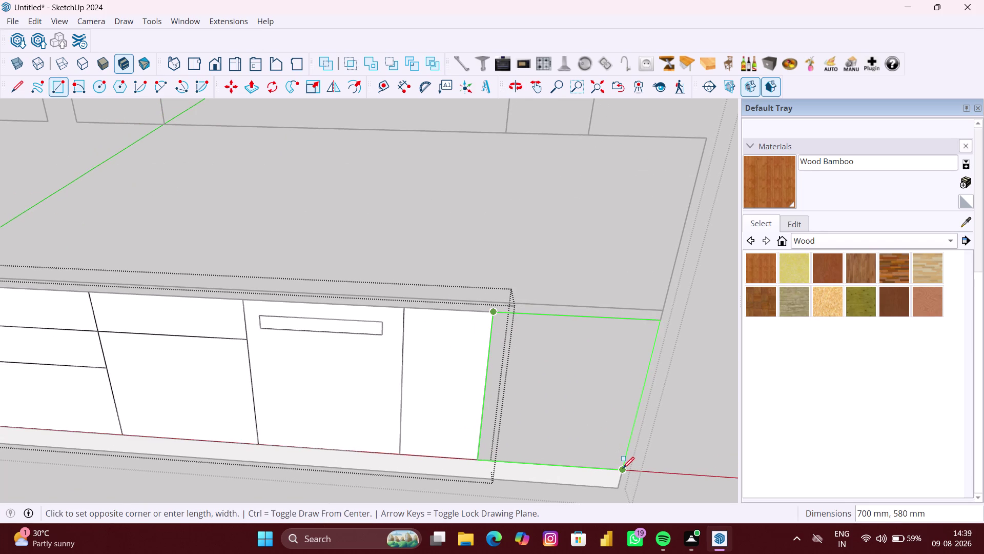
click(623, 468)
scroll(down, 3)
key(space)
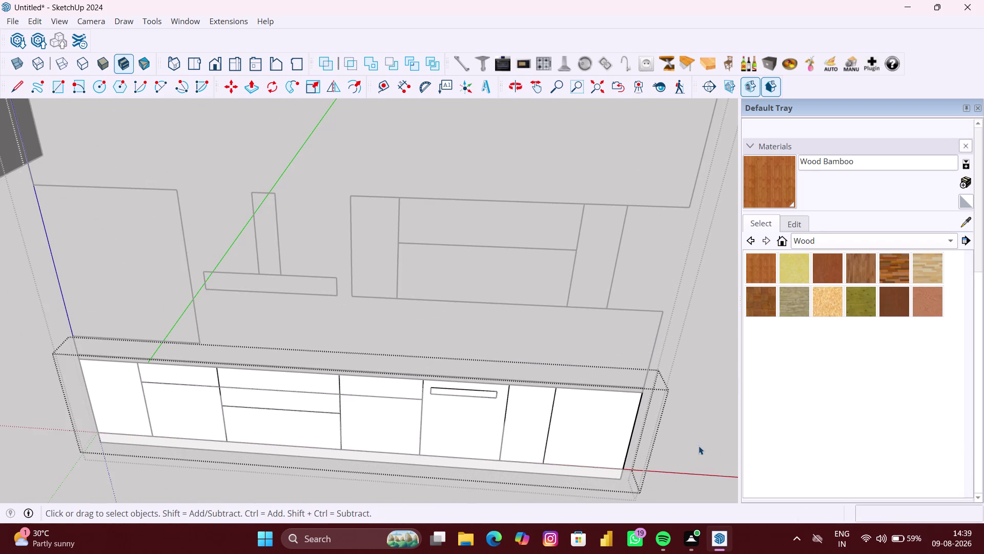
Leave editing of the lower cabinet group.
click(698, 445)
scroll(down, 3)
scroll(up, 3)
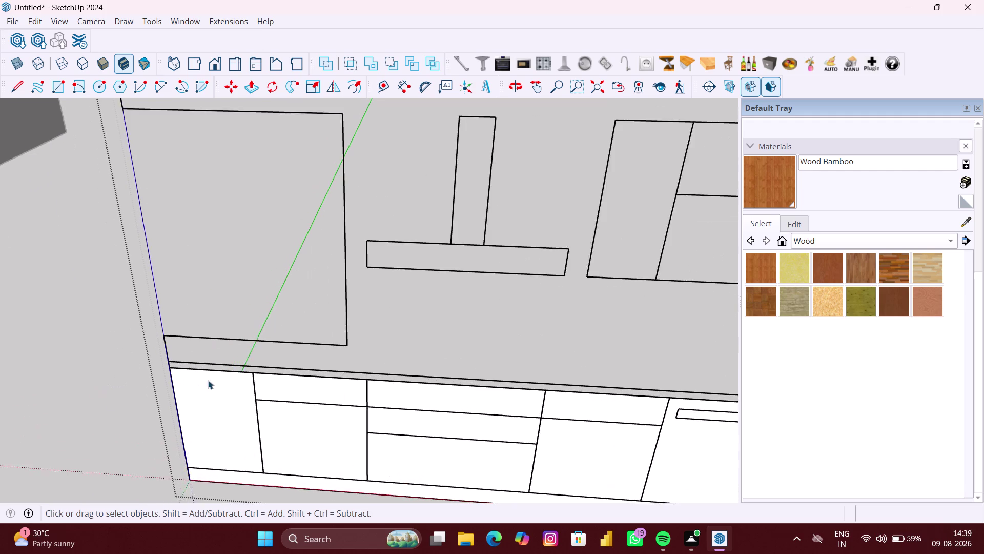
scroll(up, 3)
click(243, 368)
click(251, 363)
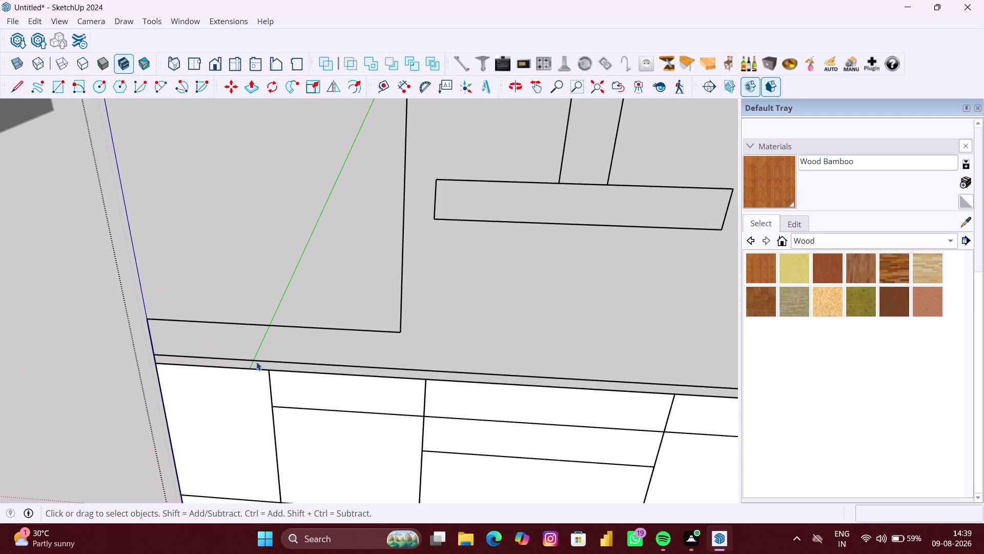
double_click(257, 362)
click(94, 367)
Open the whole kitchen elevation group for editing, zoomed in on the countertop line.
scroll(down, 3)
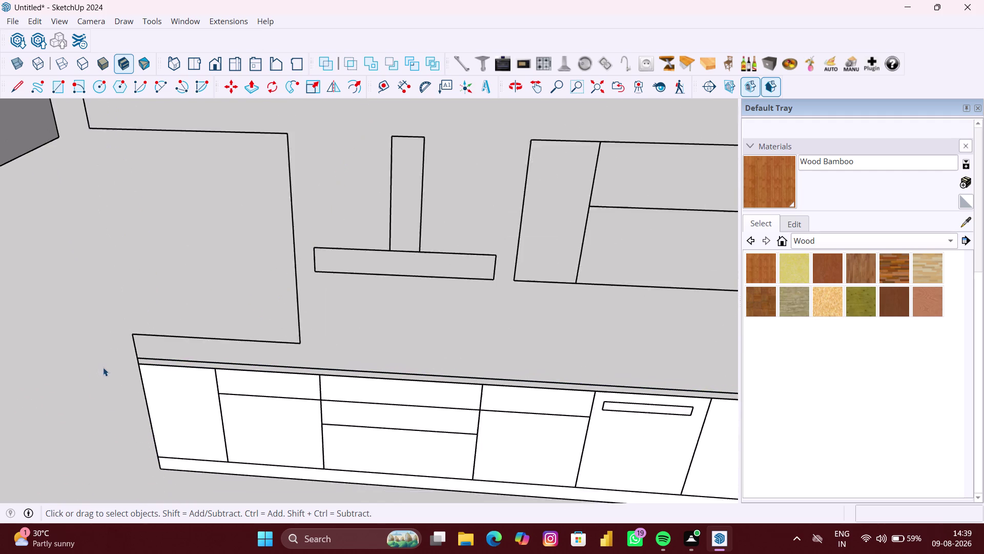
scroll(down, 3)
double_click(530, 405)
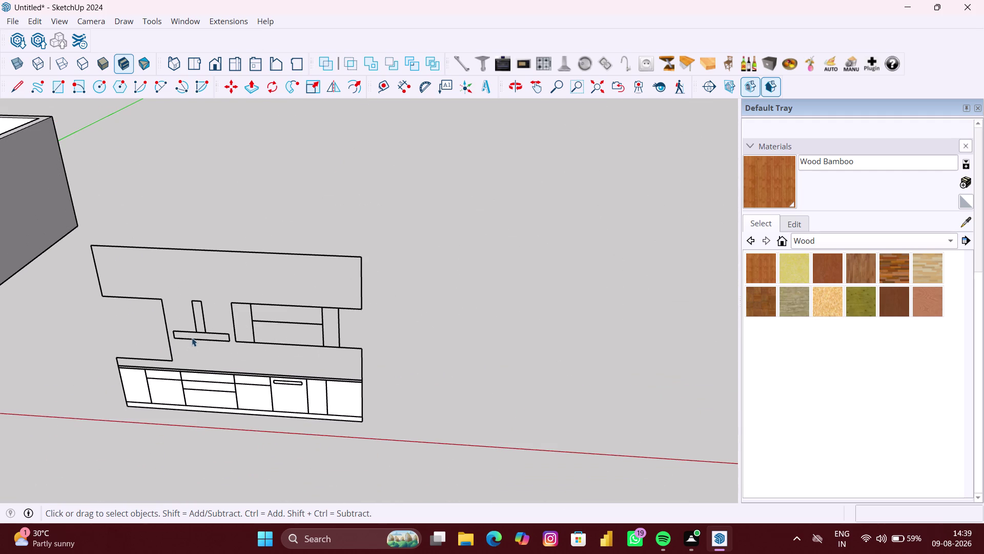
click(195, 335)
double_click(193, 339)
scroll(up, 3)
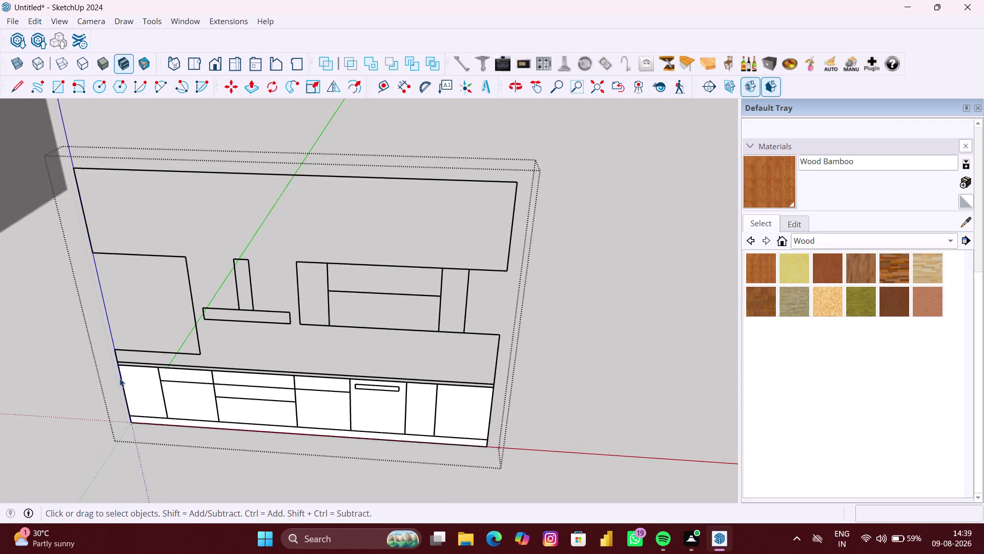
scroll(up, 3)
middle_drag(131, 371, 183, 342)
scroll(up, 3)
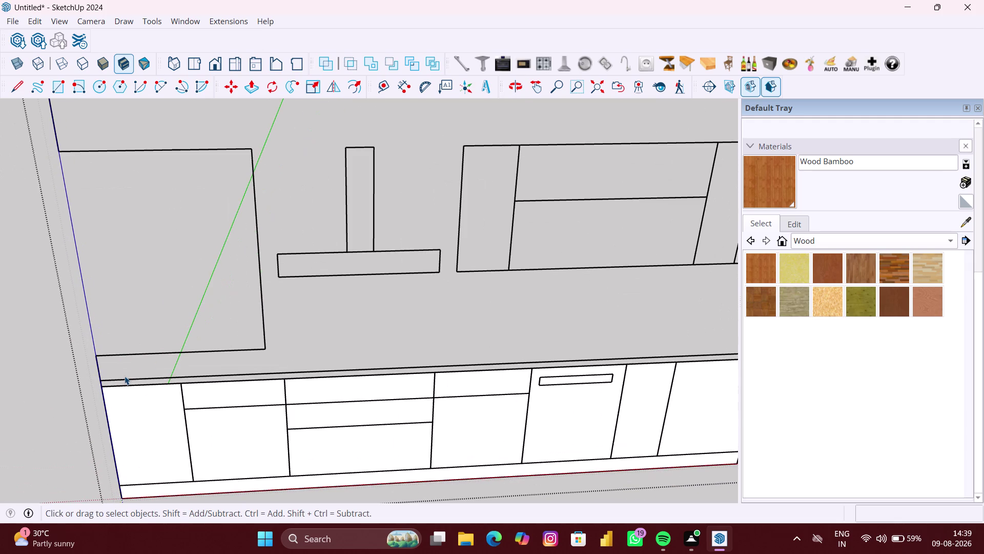
Draw the 4050 × 40 mm countertop strip across the cabinet top and exit the group.
key(r)
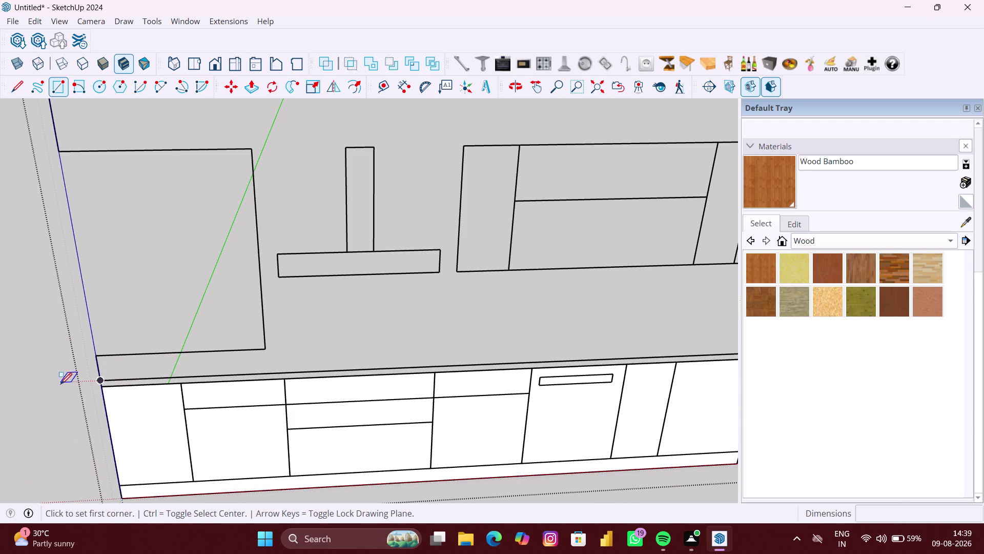
right_click(46, 386)
click(83, 425)
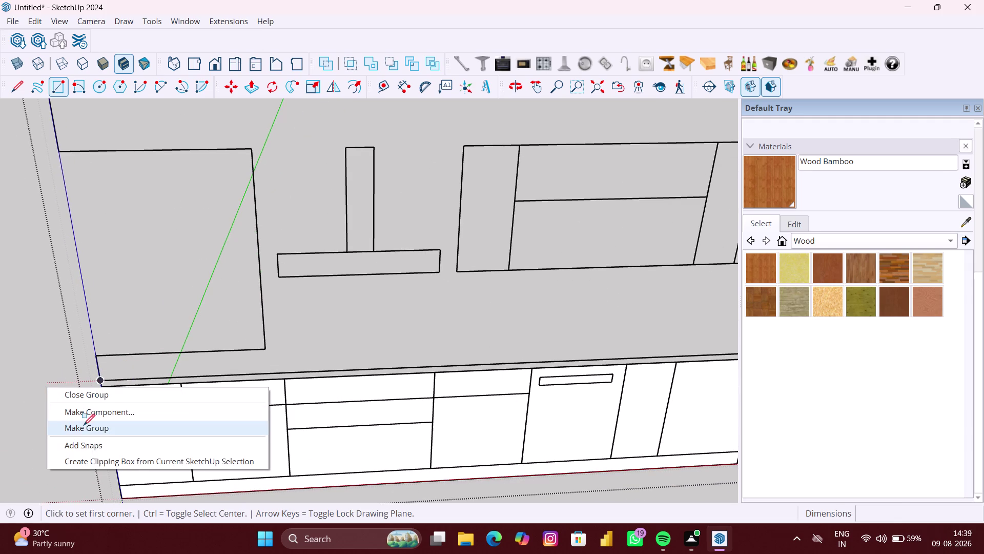
scroll(up, 3)
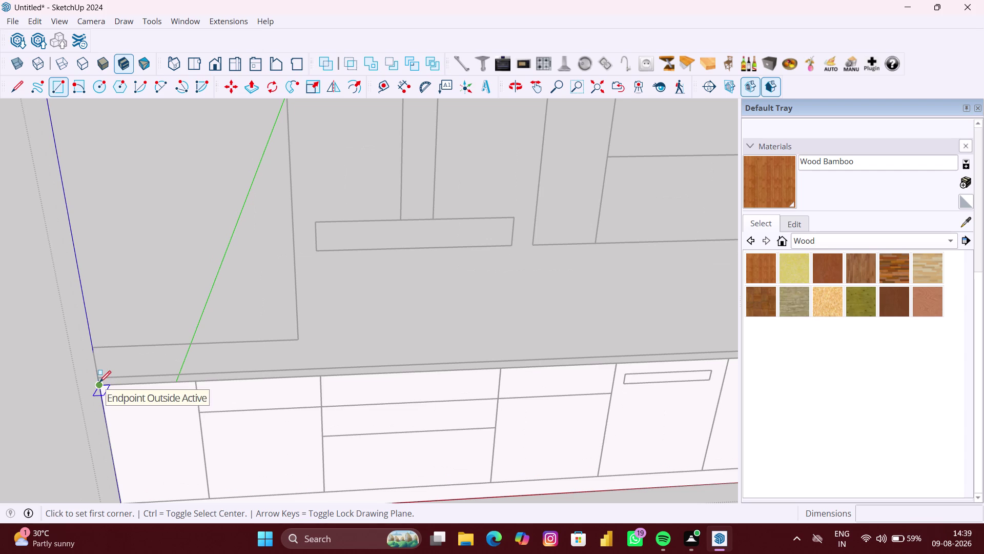
click(99, 377)
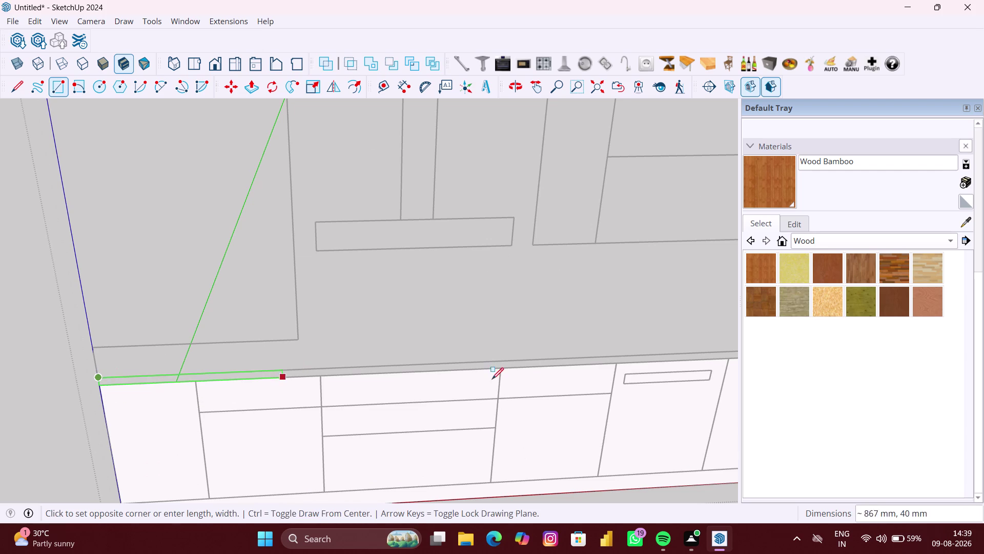
scroll(down, 3)
middle_drag(552, 373, 248, 354)
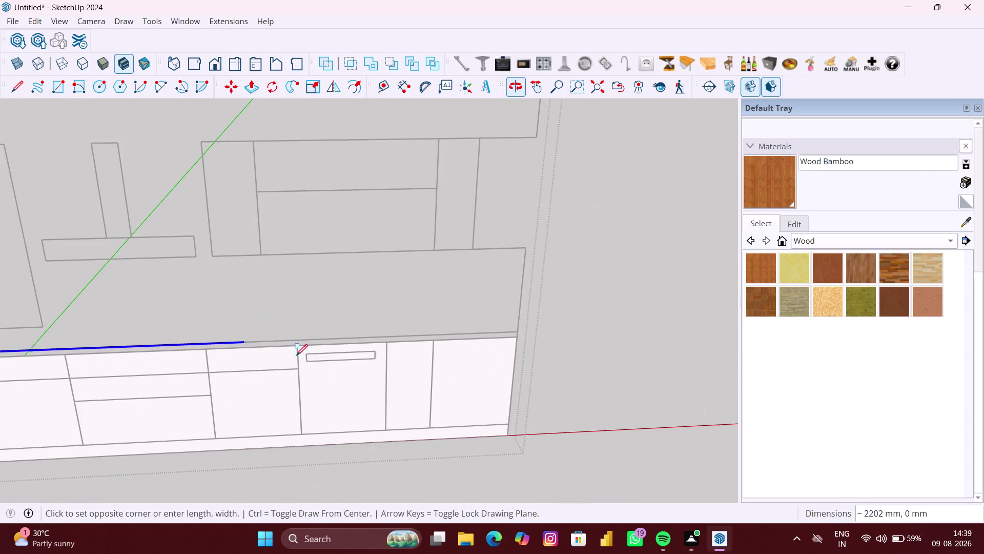
scroll(up, 3)
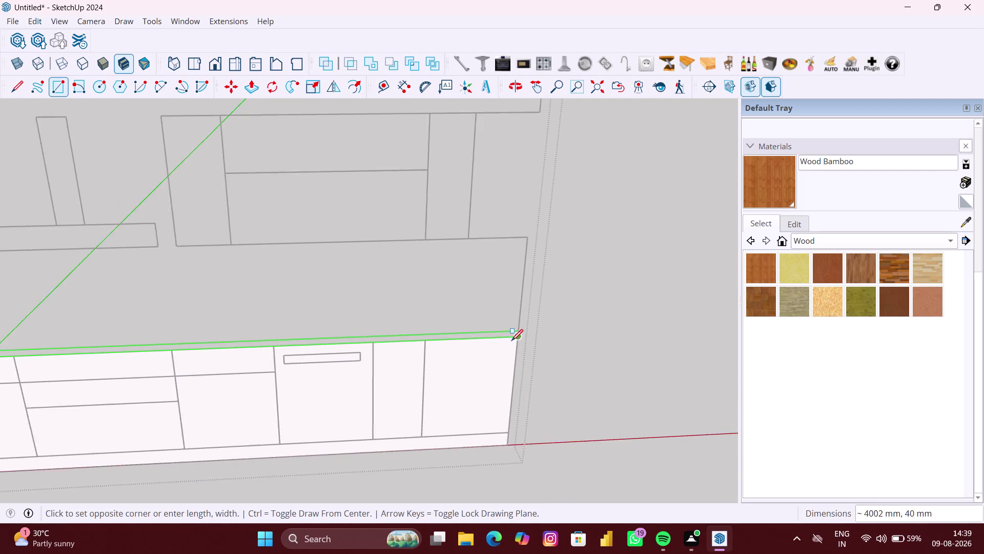
scroll(up, 3)
click(529, 332)
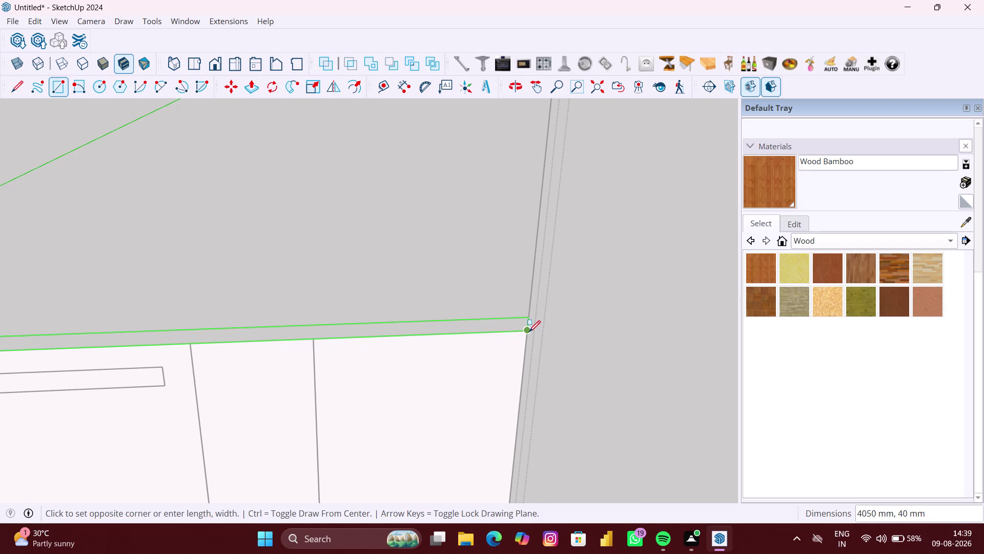
scroll(down, 3)
scroll(down, 3)
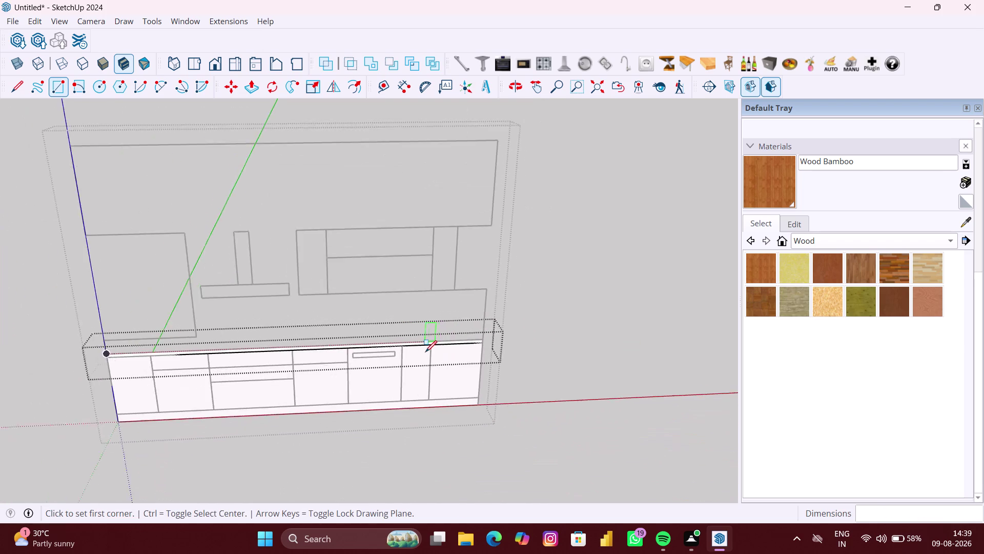
scroll(down, 3)
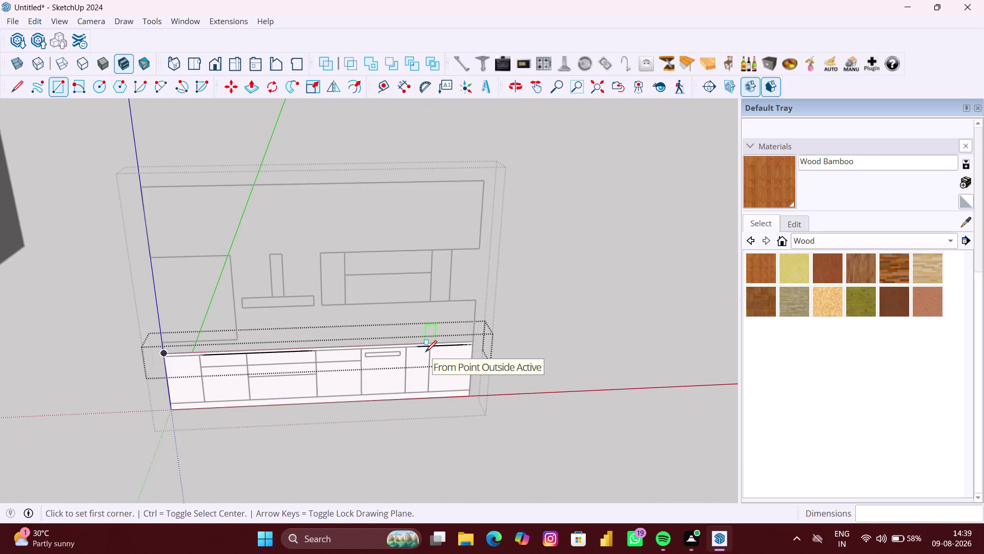
key(space)
click(598, 336)
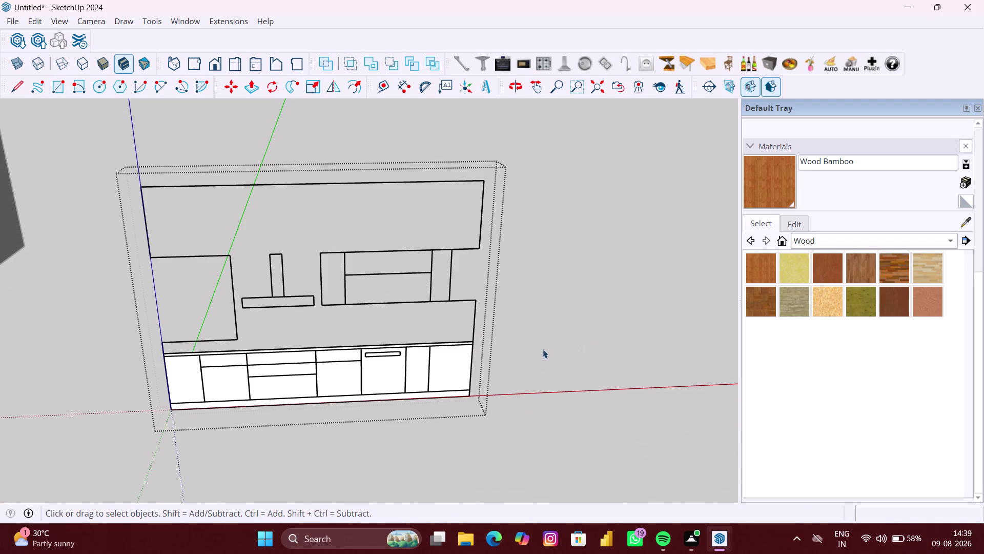
Orbit slightly and enter the elevation group through its Edit Group option.
scroll(up, 3)
scroll(down, 3)
scroll(up, 3)
middle_drag(460, 339, 460, 339)
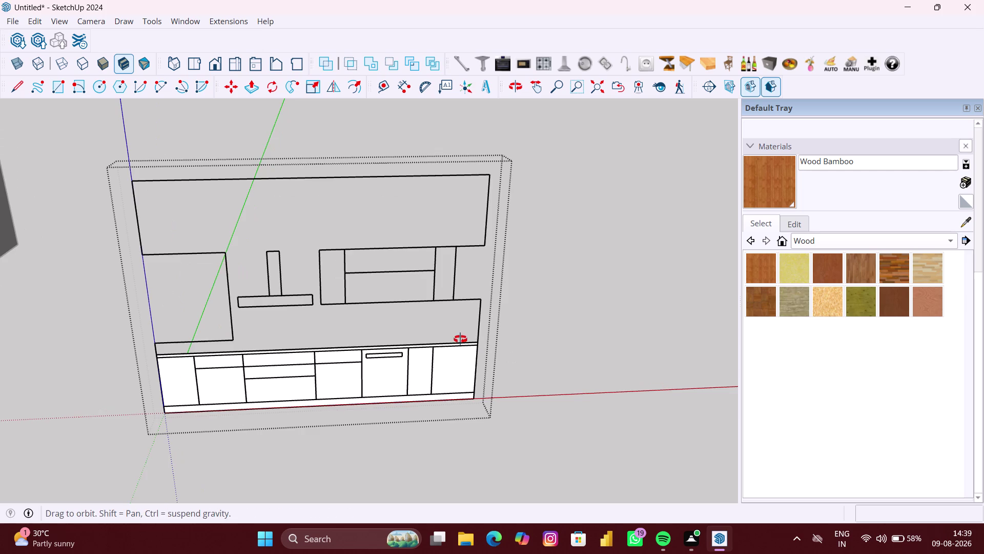
middle_drag(460, 338, 447, 346)
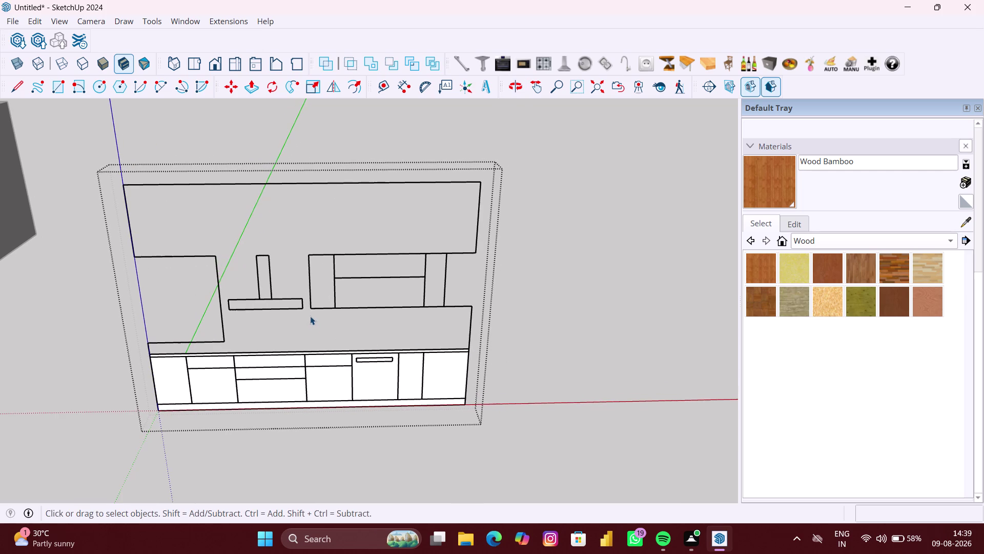
right_click(580, 288)
click(618, 326)
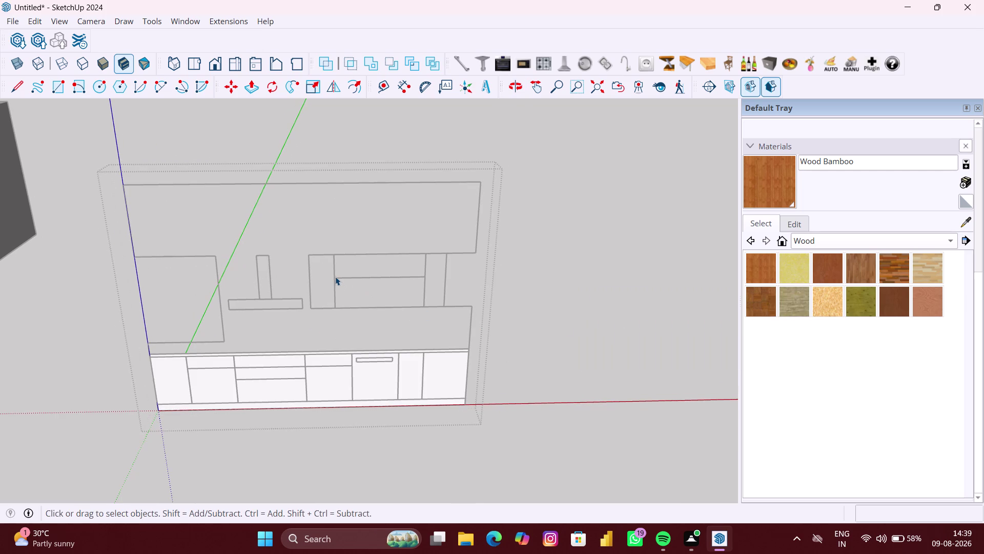
Draw the left and right side panels and the two stacked shutters, then close the group.
key(r)
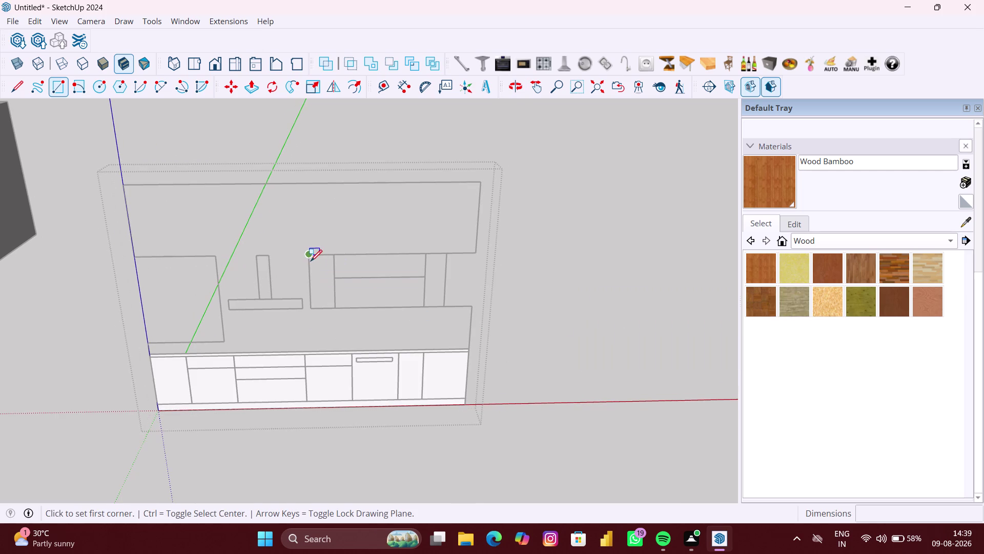
click(310, 260)
click(337, 305)
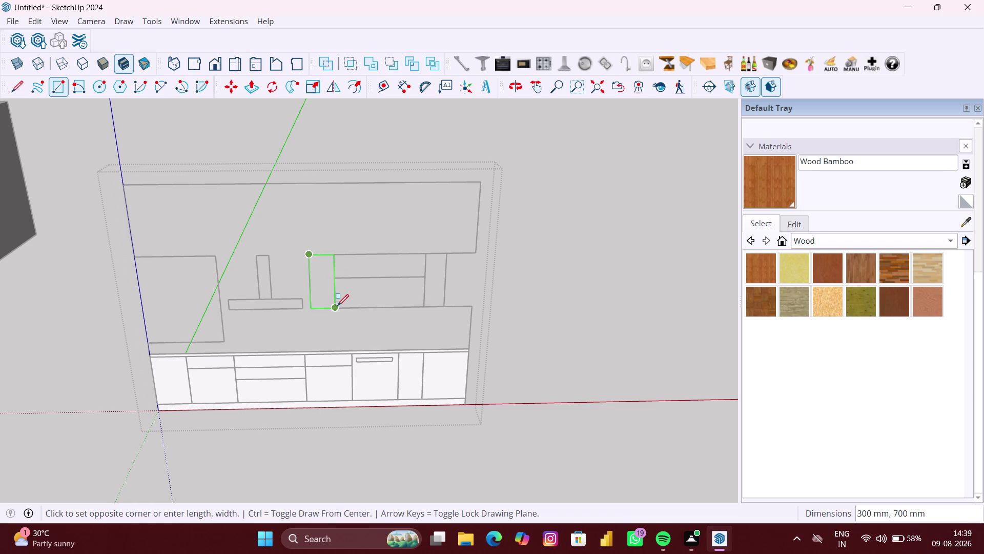
click(334, 259)
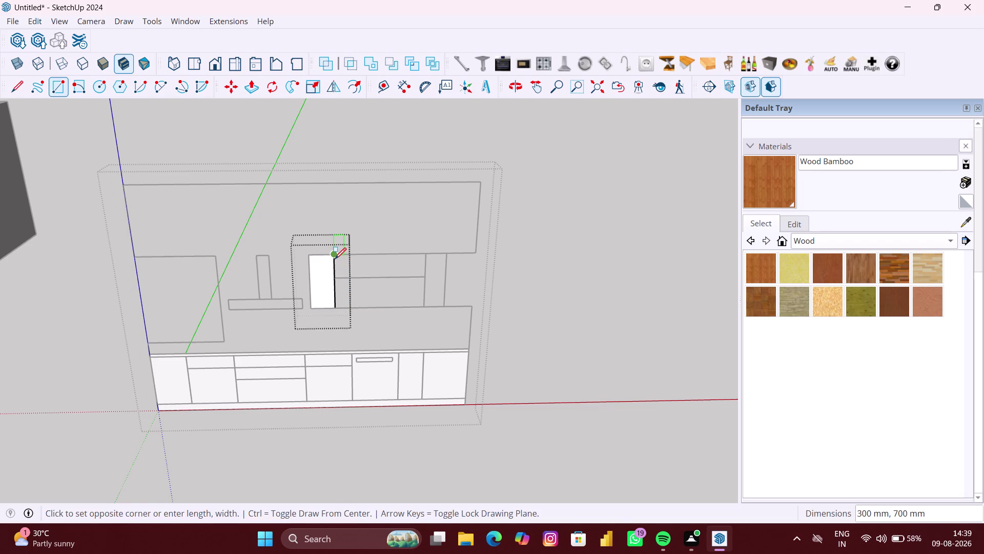
click(424, 279)
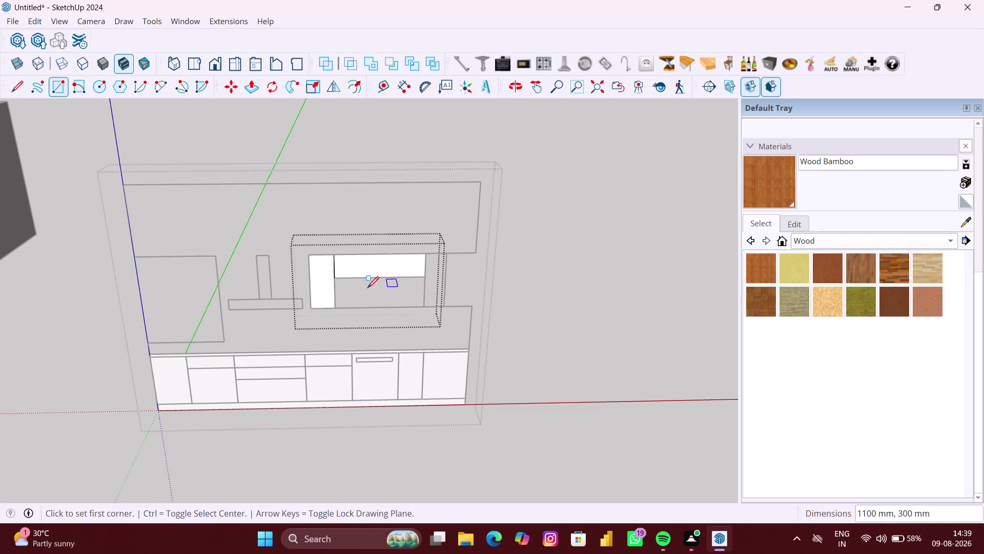
click(337, 280)
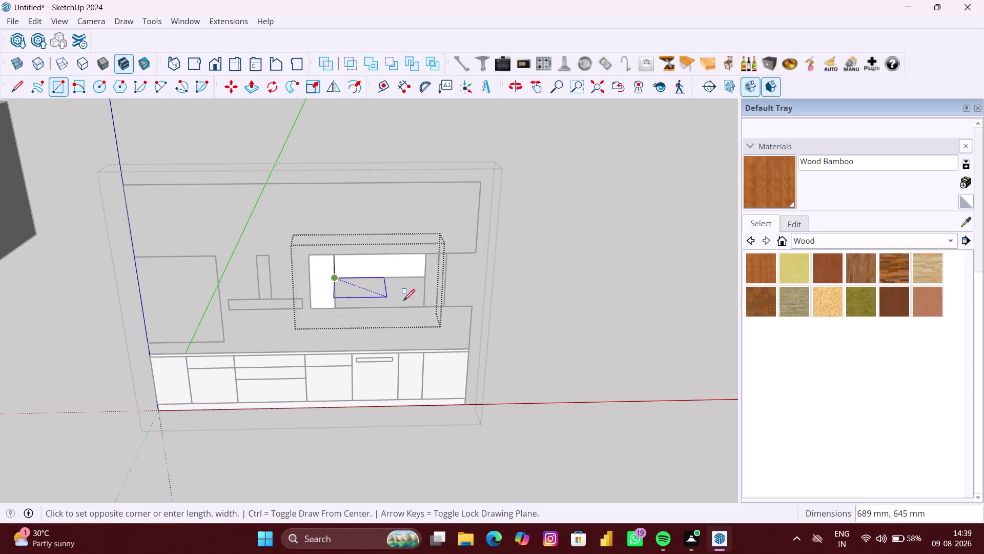
click(422, 307)
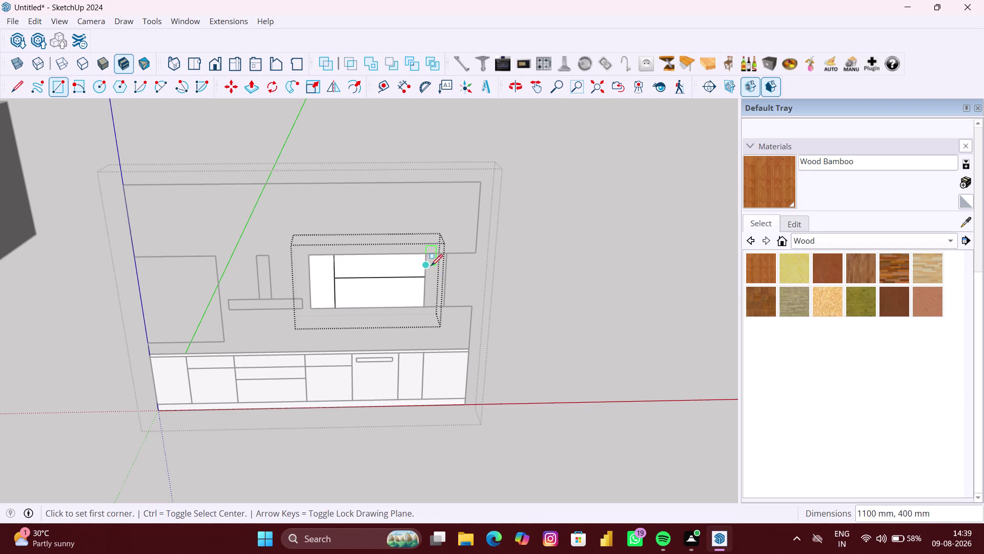
click(426, 256)
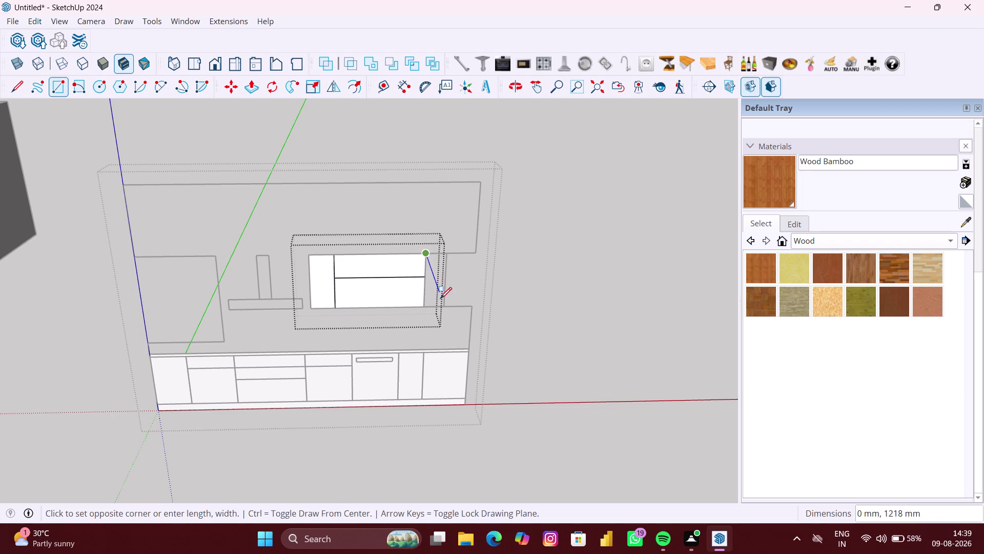
click(444, 306)
key(space)
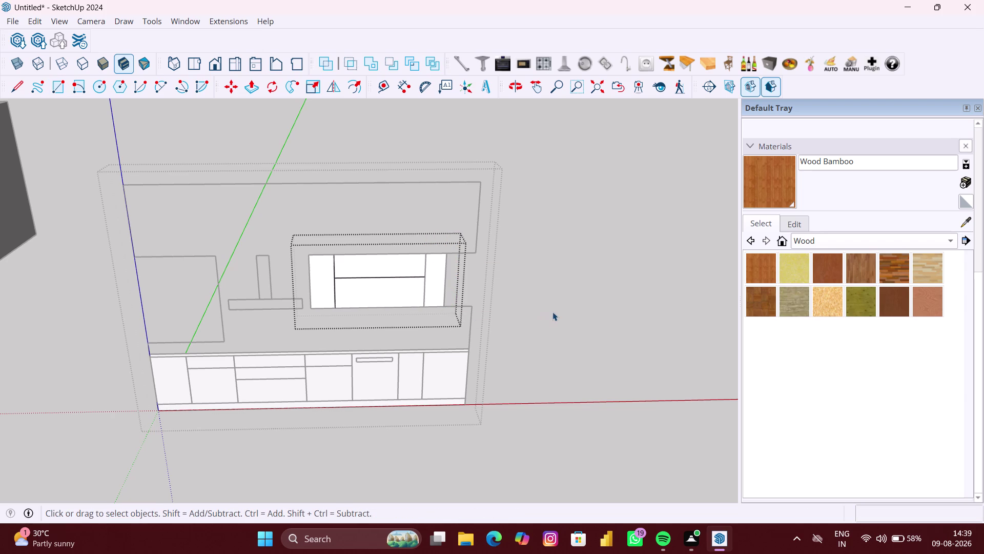
click(553, 313)
scroll(down, 3)
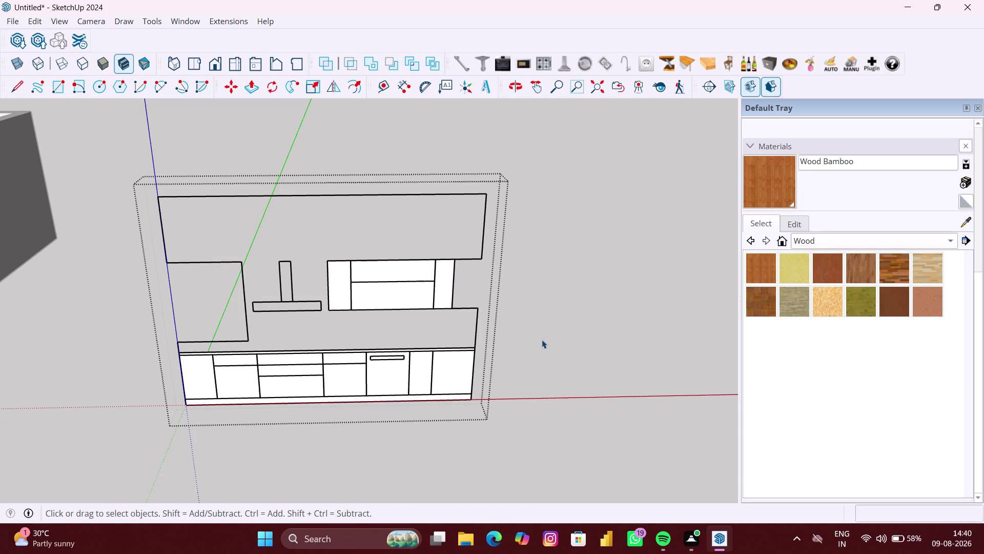